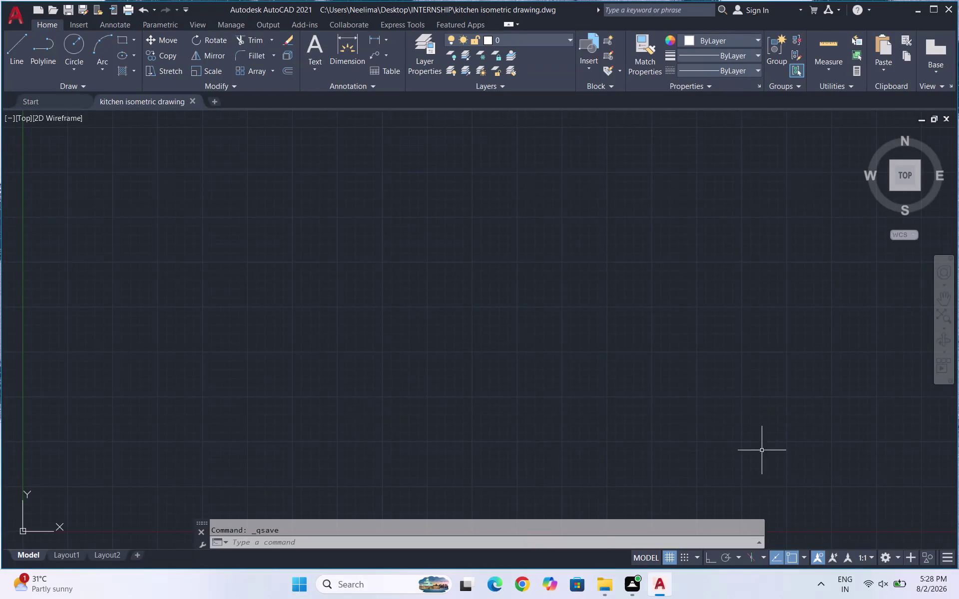
Enable isometric drafting on the top isoplane with Ortho on, starting from the origin.
click(749, 557)
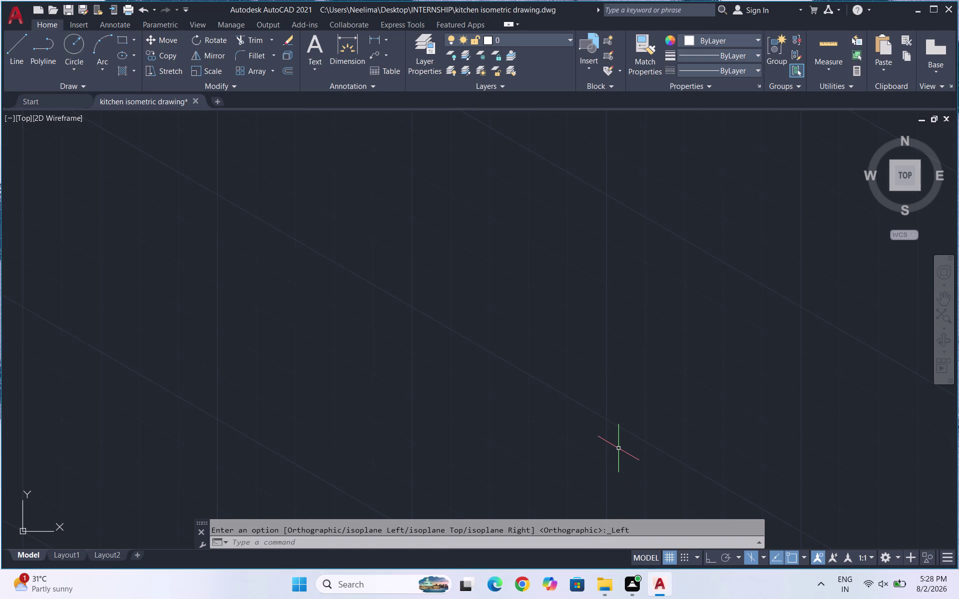
key(l)
key(Return)
click(453, 407)
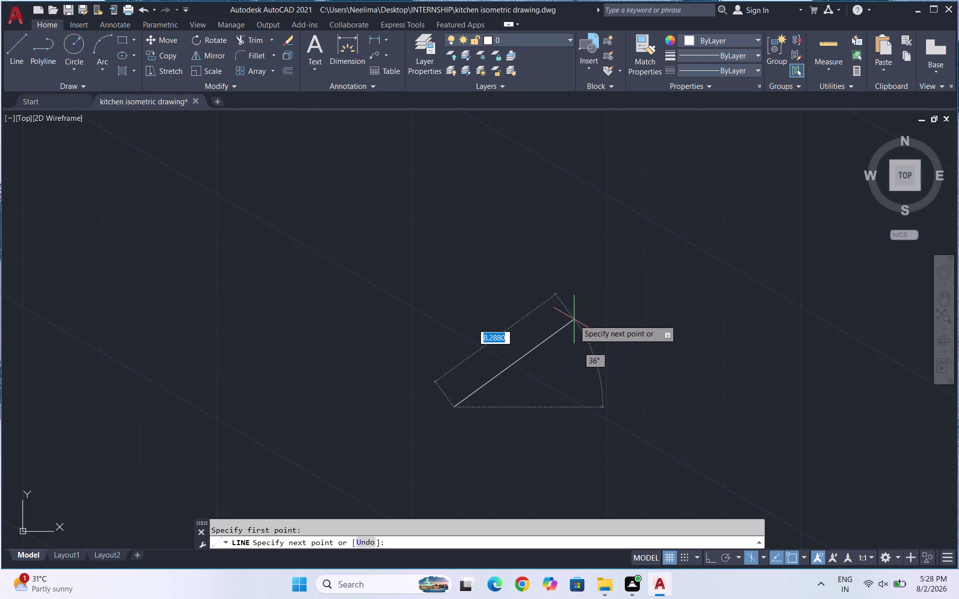
key(F5)
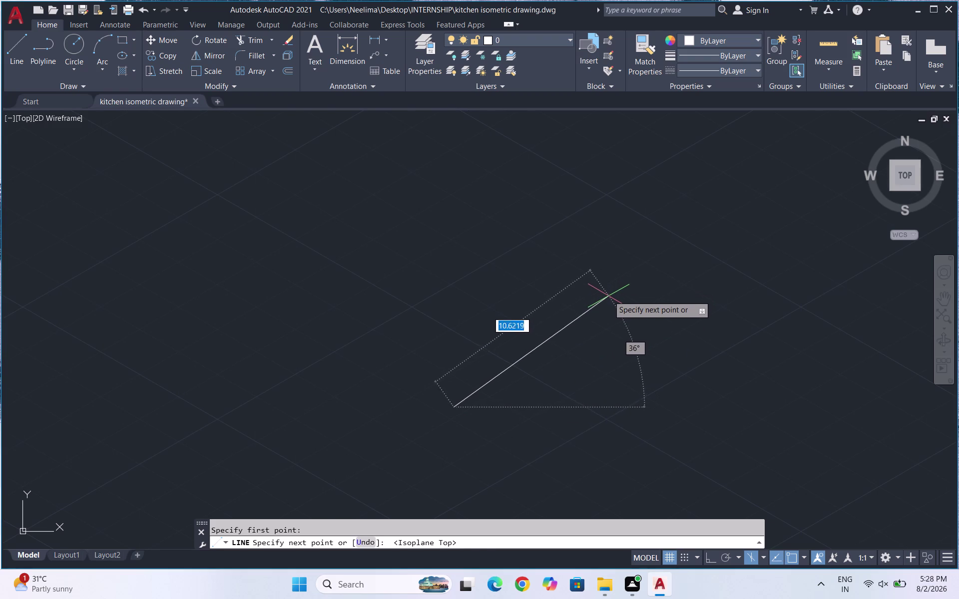
key(F8)
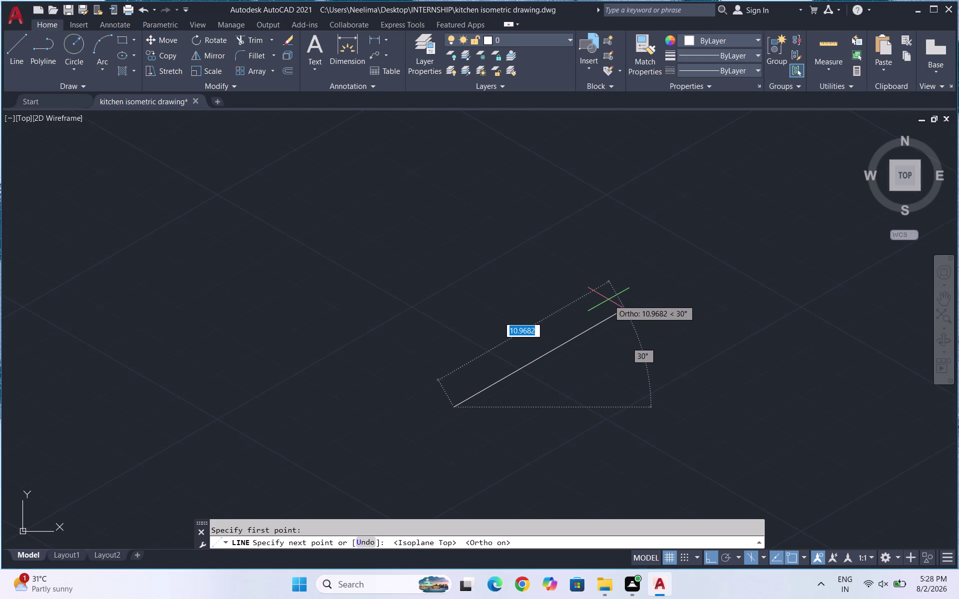
Draw a 600-unit line up-right at 30° from the origin and zoom out.
text(600)
key(Return)
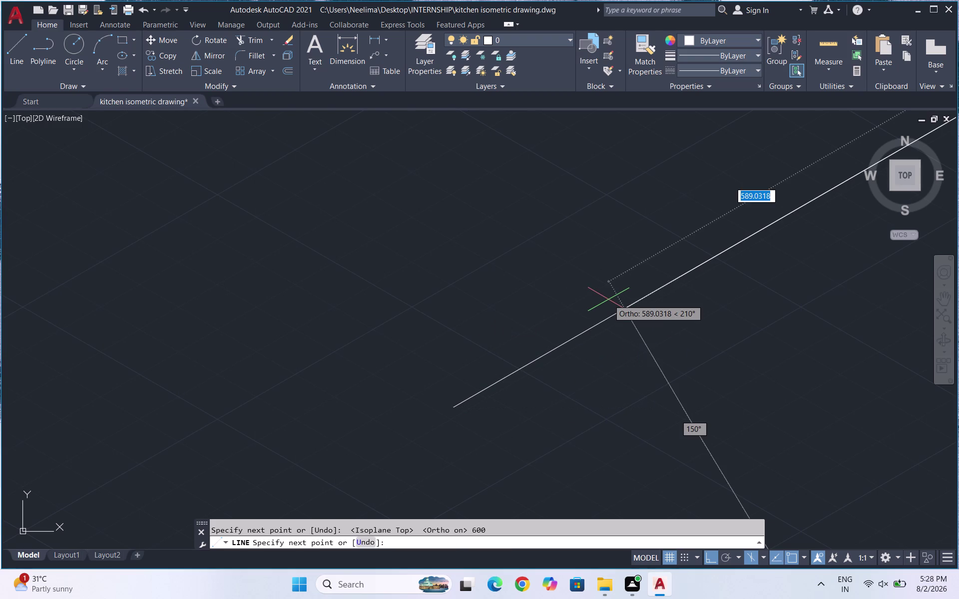
scroll(down, 3)
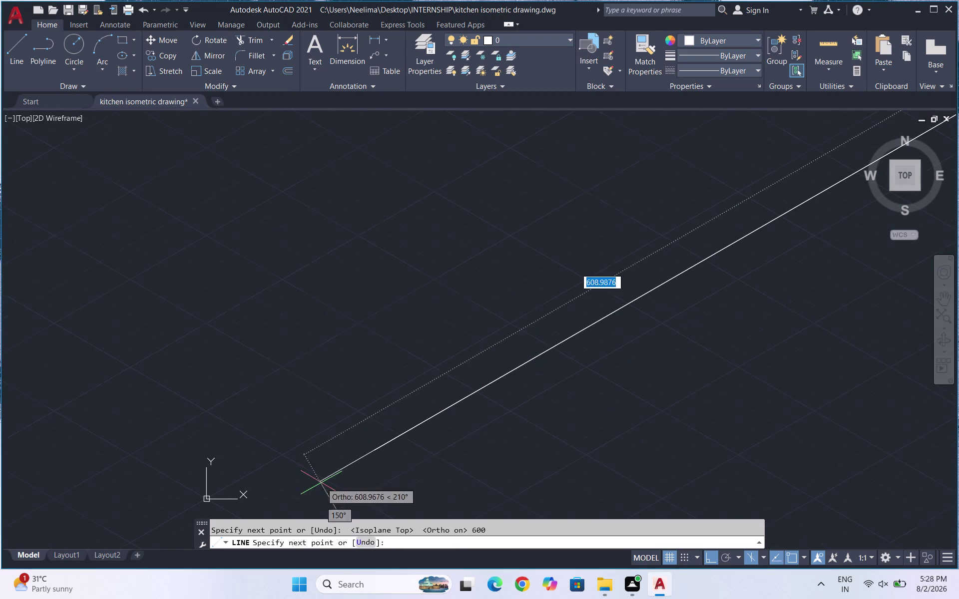
scroll(down, 3)
scroll(down, 3)
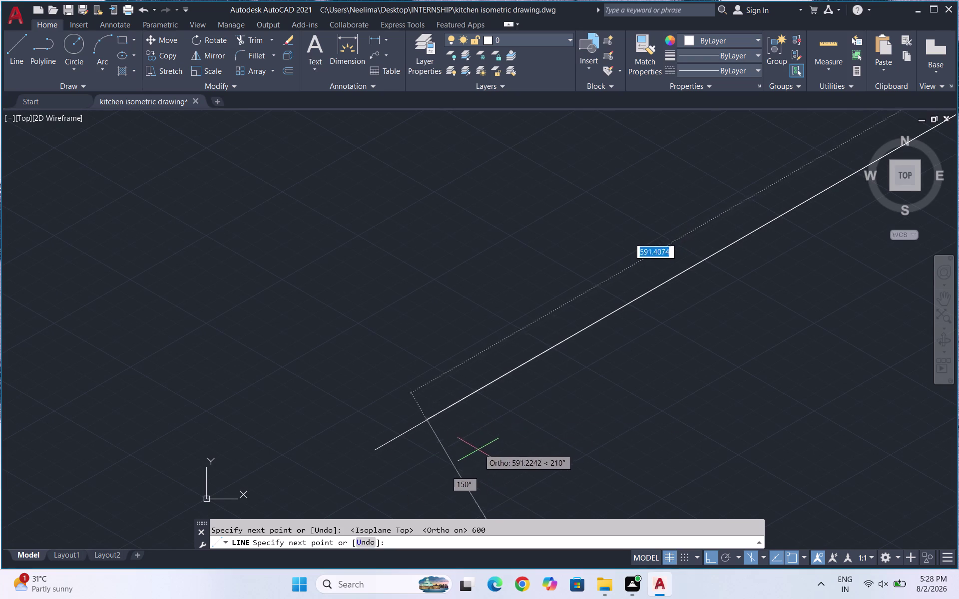
scroll(down, 3)
key(Escape)
scroll(down, 3)
scroll(down, 3)
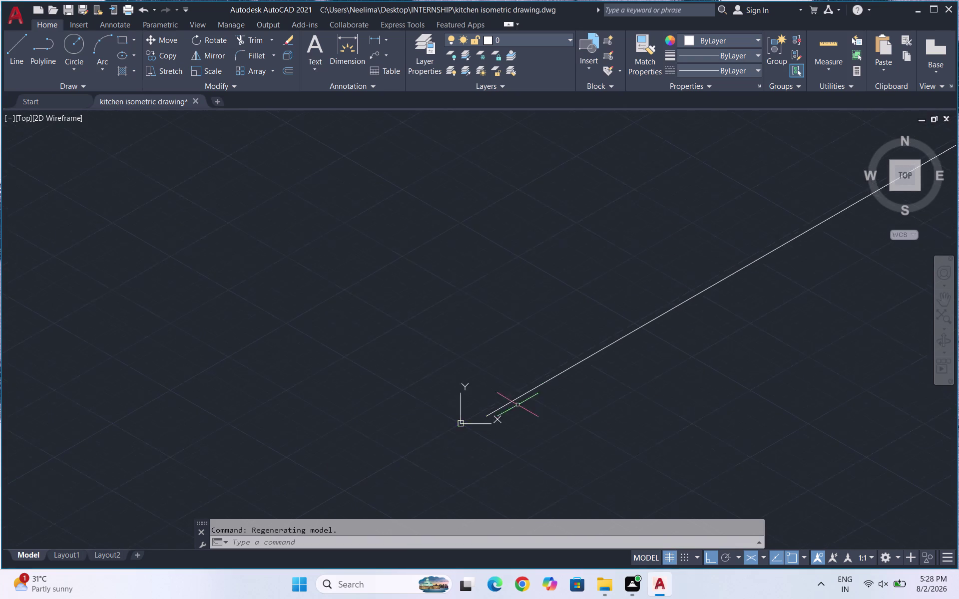
scroll(down, 3)
scroll(down, 3)
key(l)
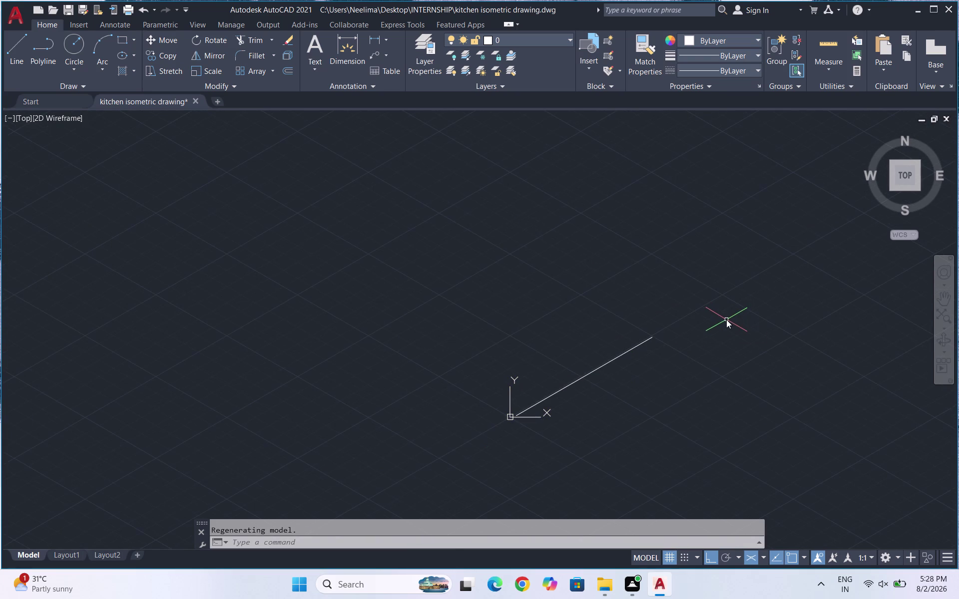
key(Return)
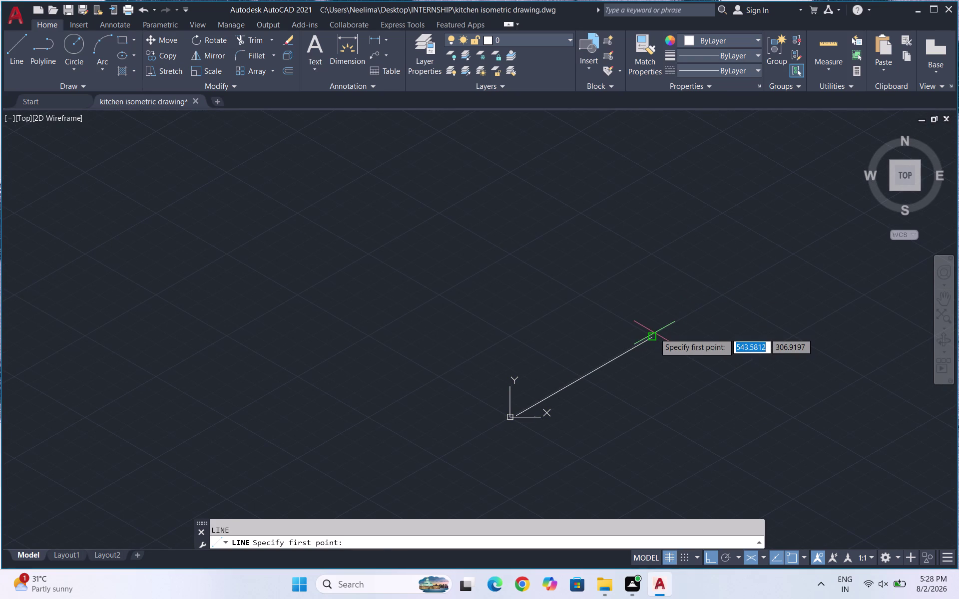
Extend the baseline from its end with successive 600-unit segments at 30°.
click(654, 335)
text(600)
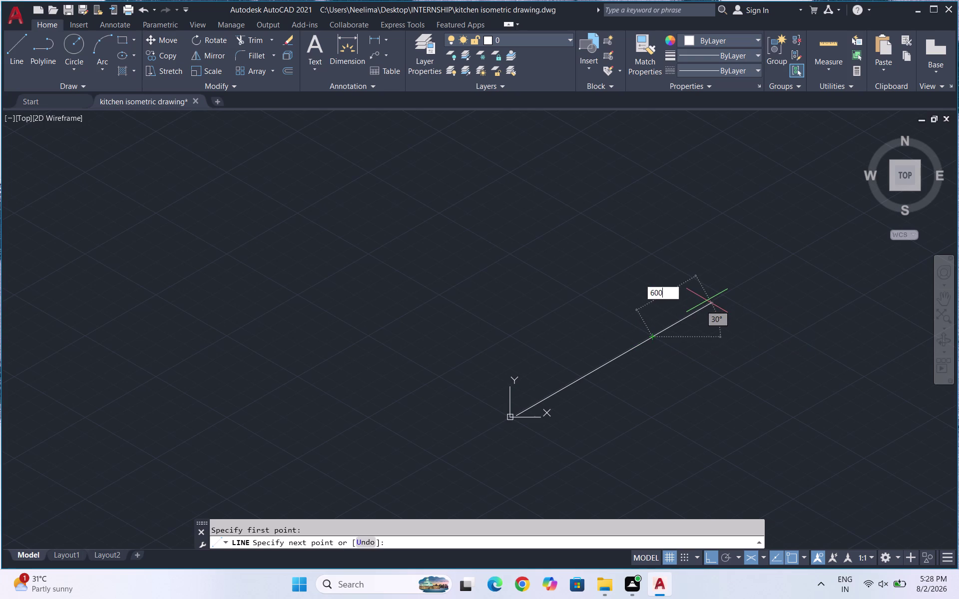
key(Return)
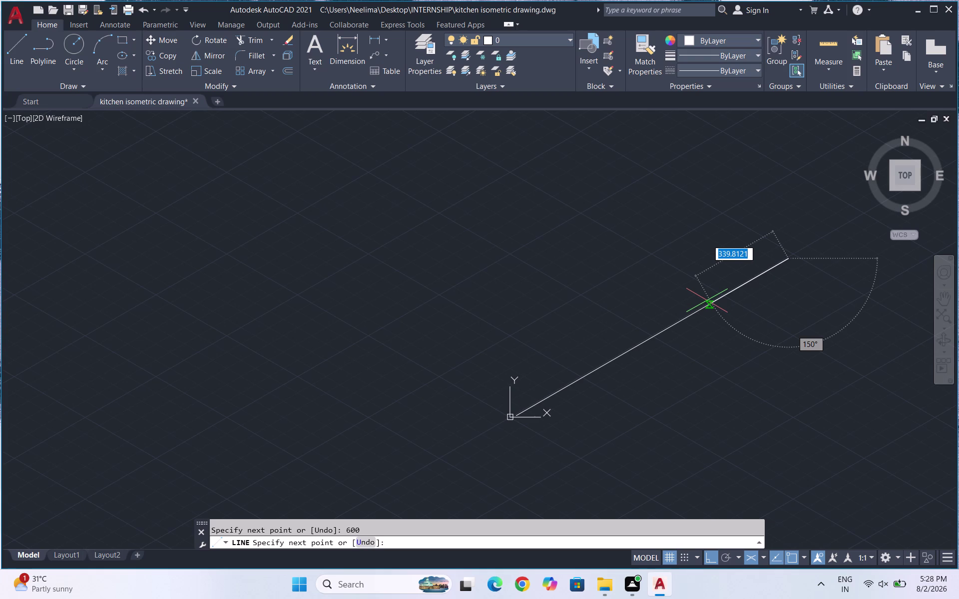
scroll(down, 3)
text(6)
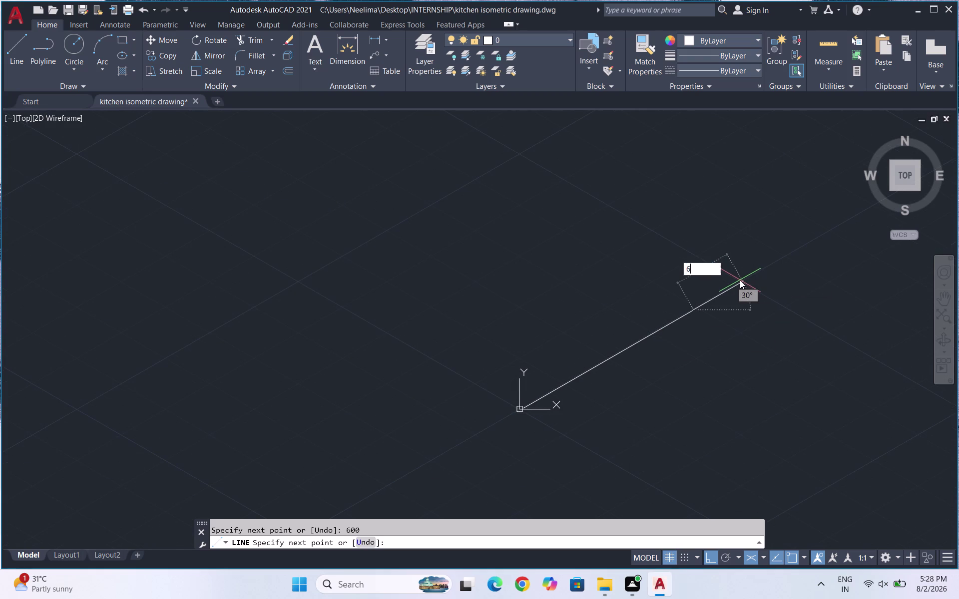
text(00)
key(Return)
scroll(down, 3)
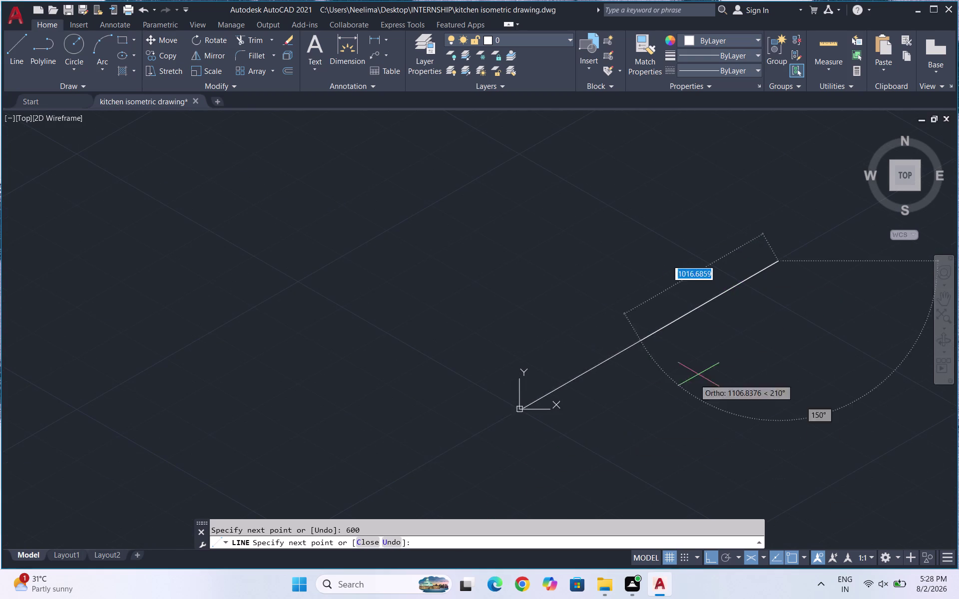
scroll(down, 3)
text(6)
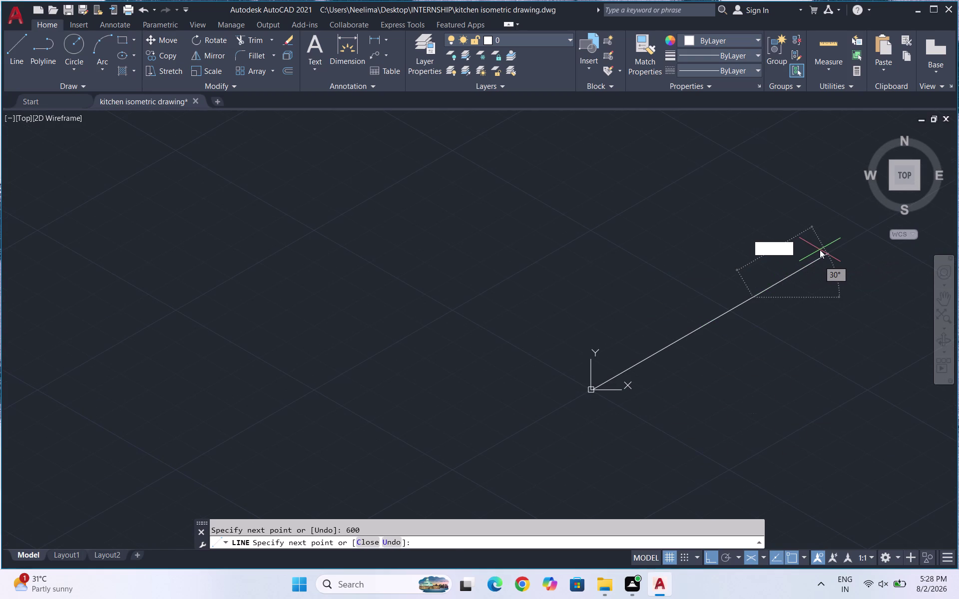
text(00)
key(Return)
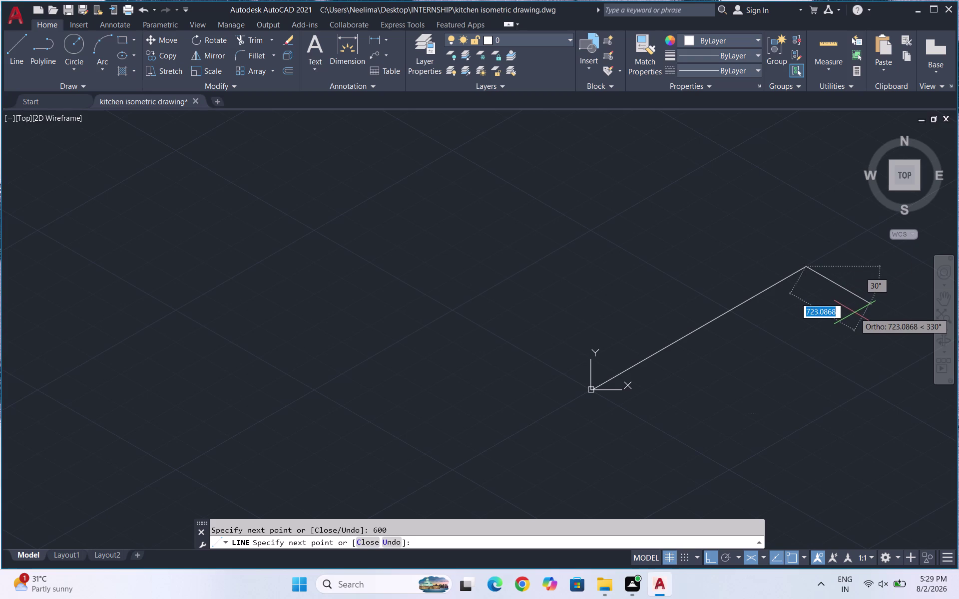
text(600)
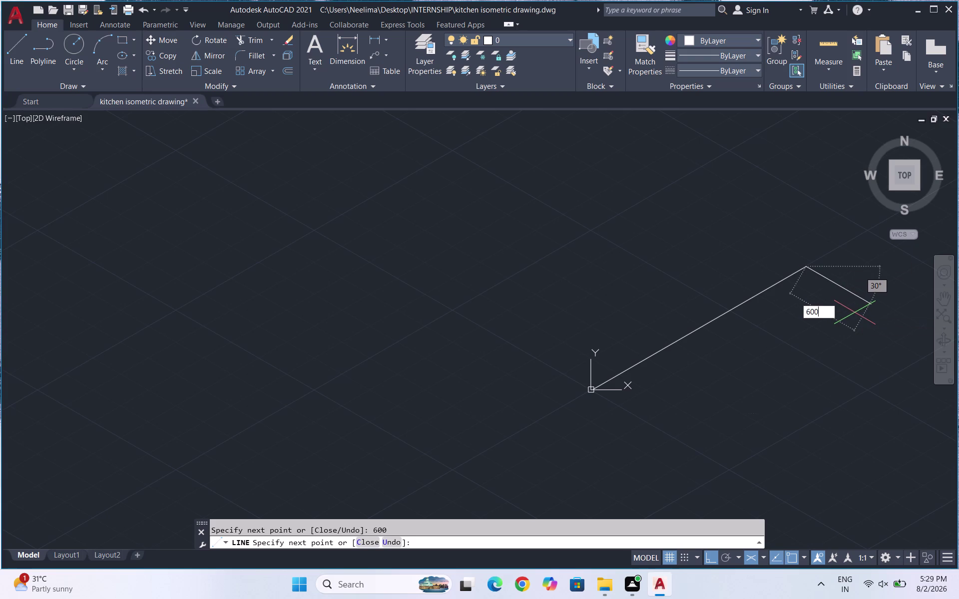
key(Escape)
key(Escape)
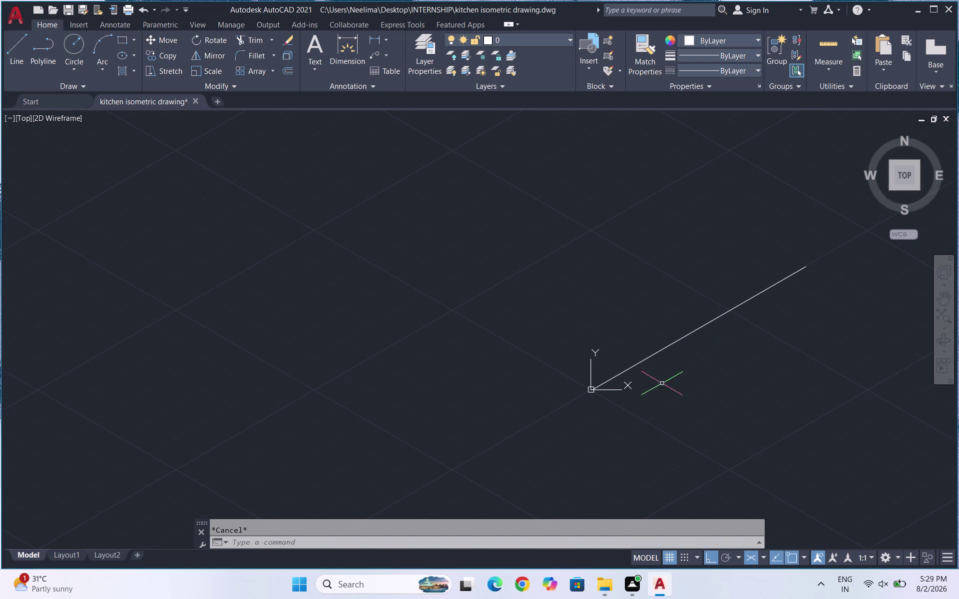
Select the baseline segments to check them, then clear the selection.
click(636, 366)
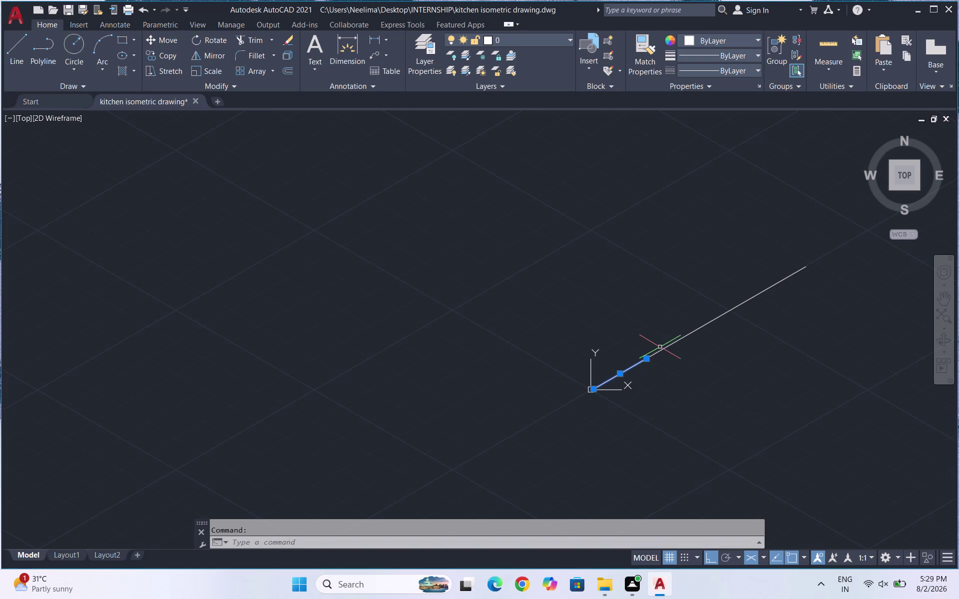
click(667, 347)
click(731, 312)
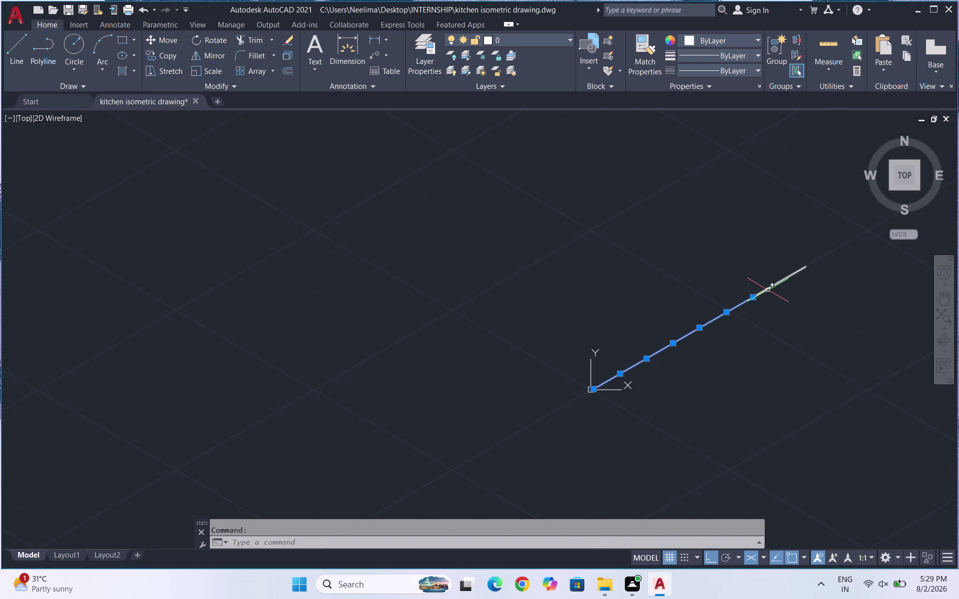
click(769, 288)
key(Escape)
Add one more 600-unit segment from the baseline's far end and adjust the zoom.
key(l)
key(Return)
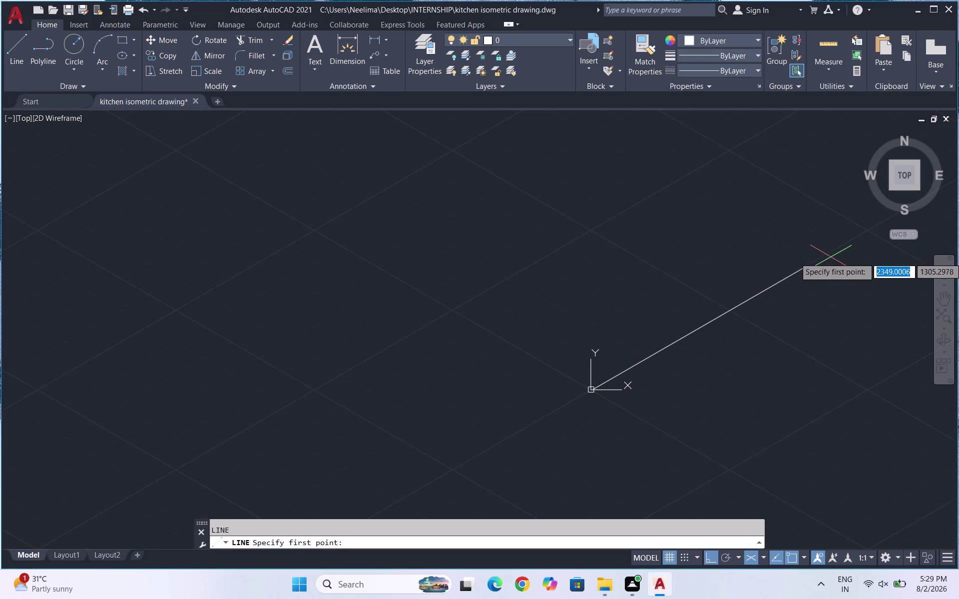
click(807, 267)
text(6)
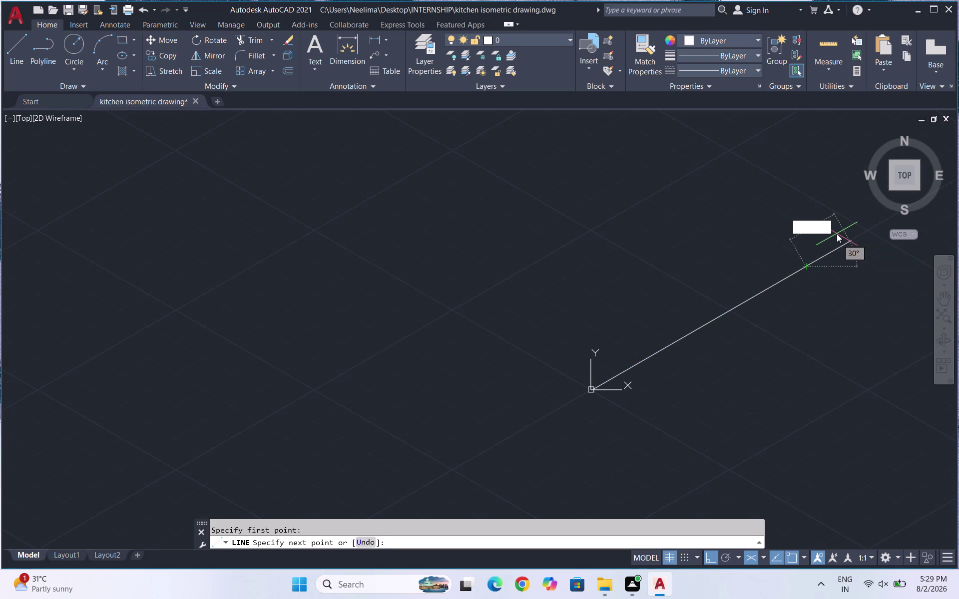
text(00)
key(Return)
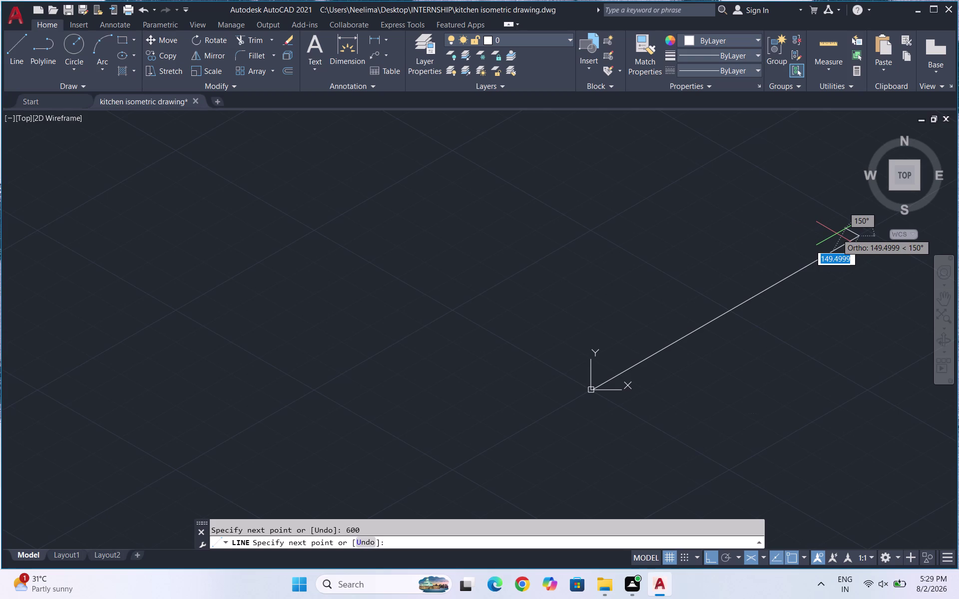
scroll(down, 3)
scroll(down, 3)
scroll(down, 3)
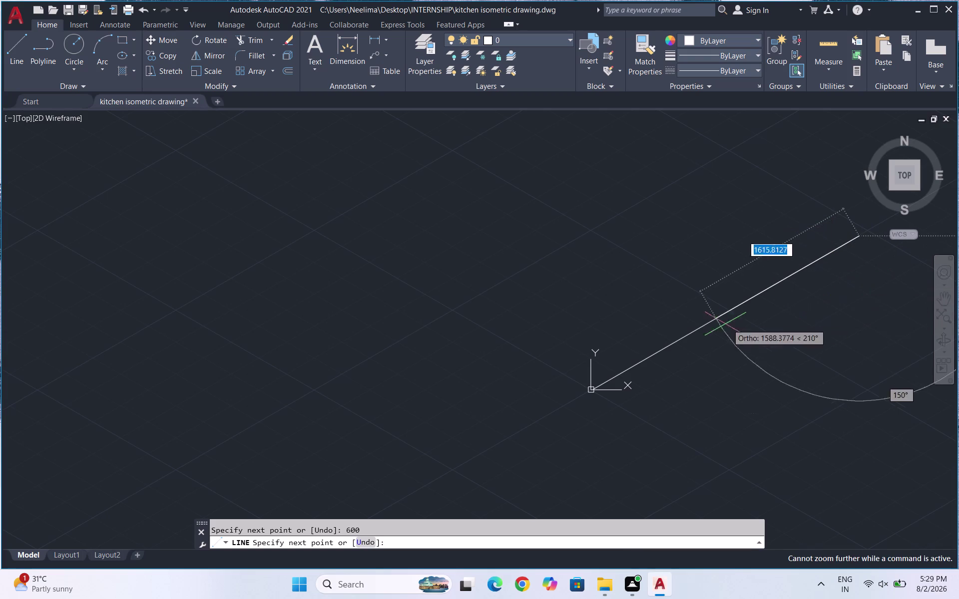
scroll(down, 3)
key(Escape)
scroll(down, 3)
scroll(up, 3)
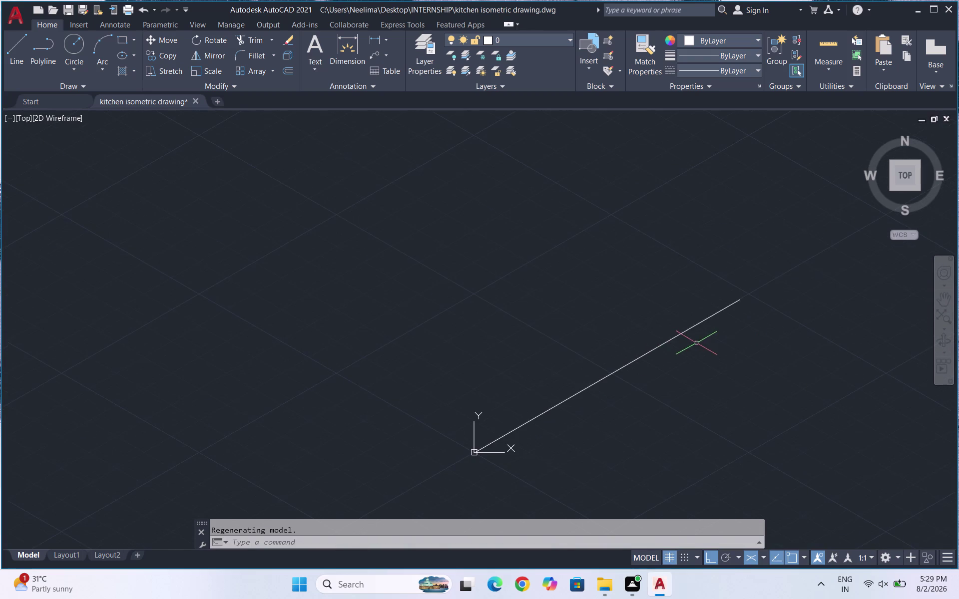
scroll(up, 3)
scroll(down, 3)
key(l)
key(Return)
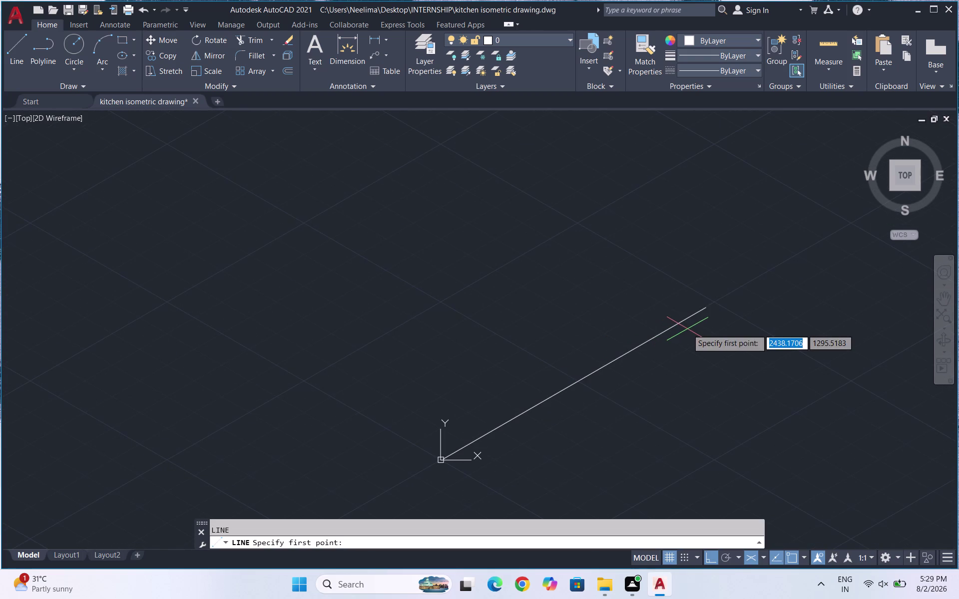
From the top corner, draw a 600-unit edge at 330° then a 700-unit edge.
click(705, 310)
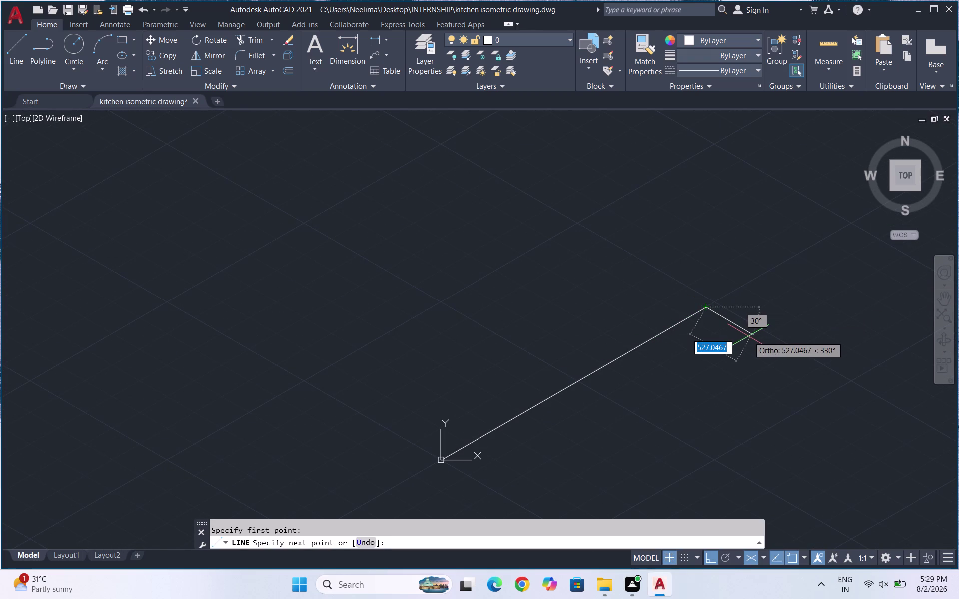
text(600)
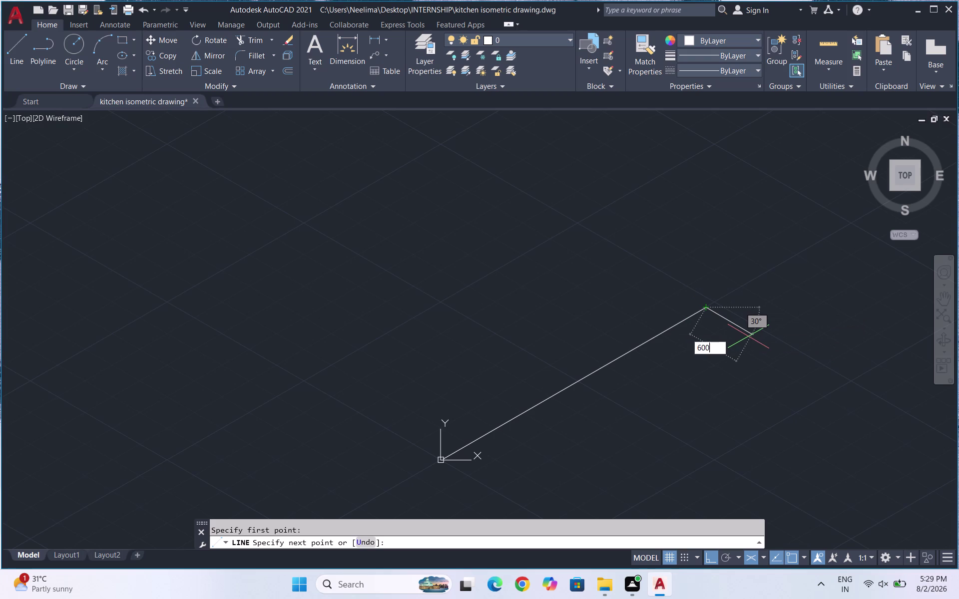
key(Return)
text(7)
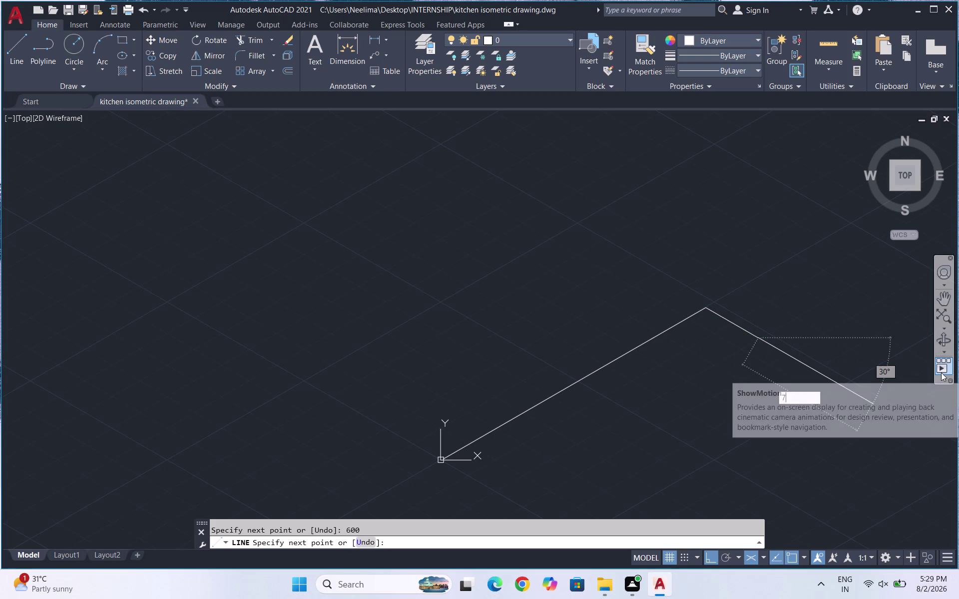
text(00)
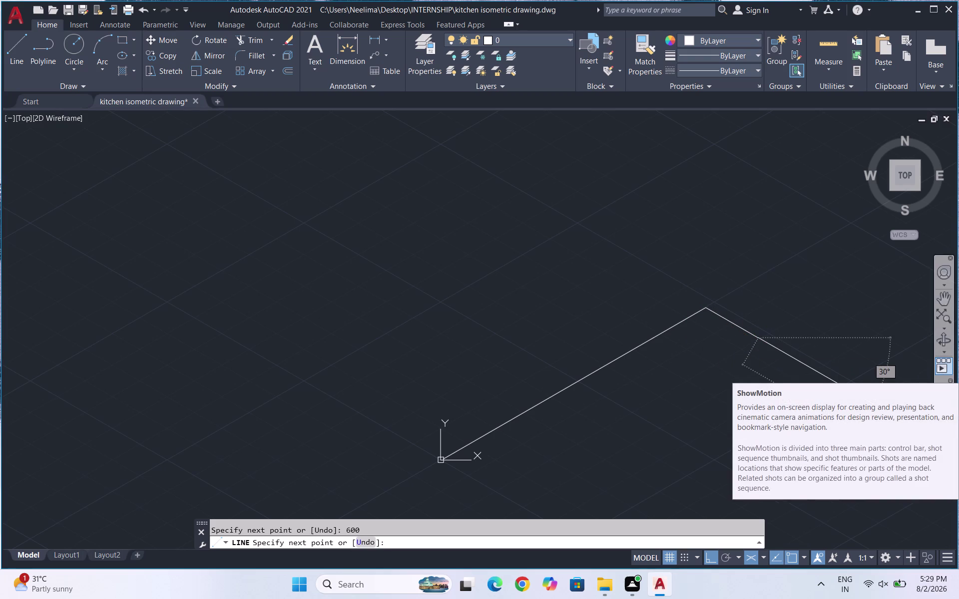
key(Return)
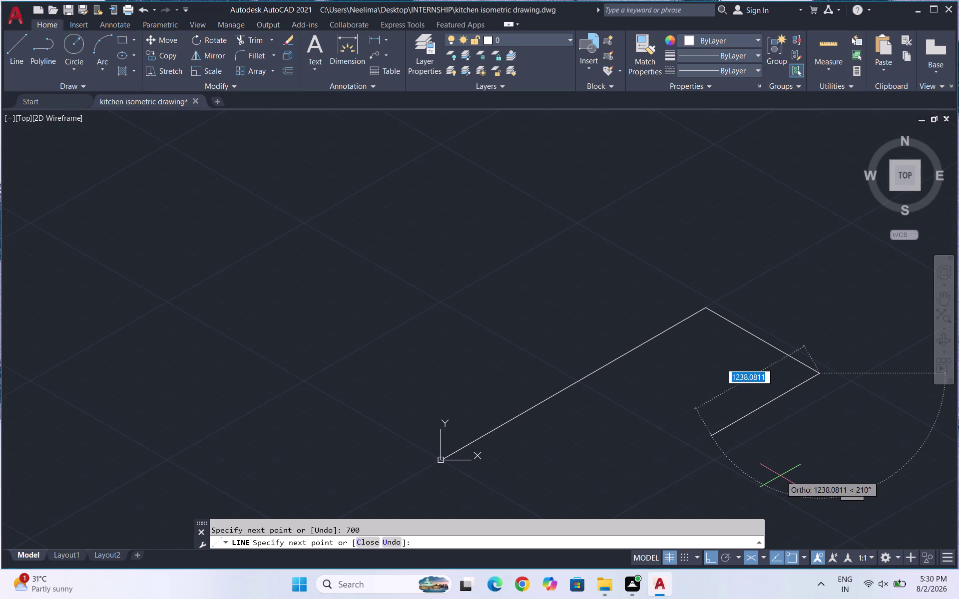
Replace the stray 42 entry with 380 to draw the short right edge along 150°.
text(42)
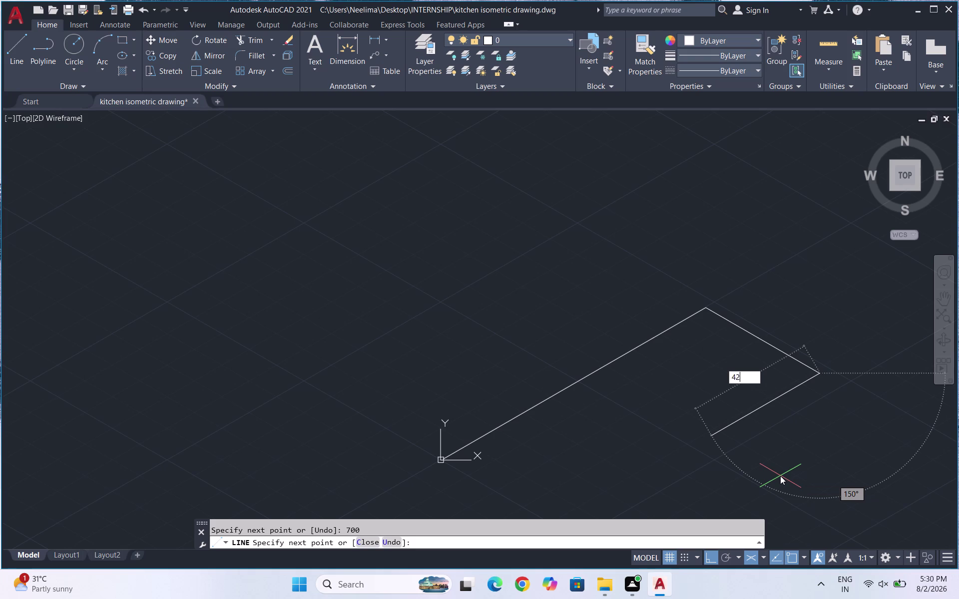
key(BackSpace)
key(BackSpace)
text(380)
key(Return)
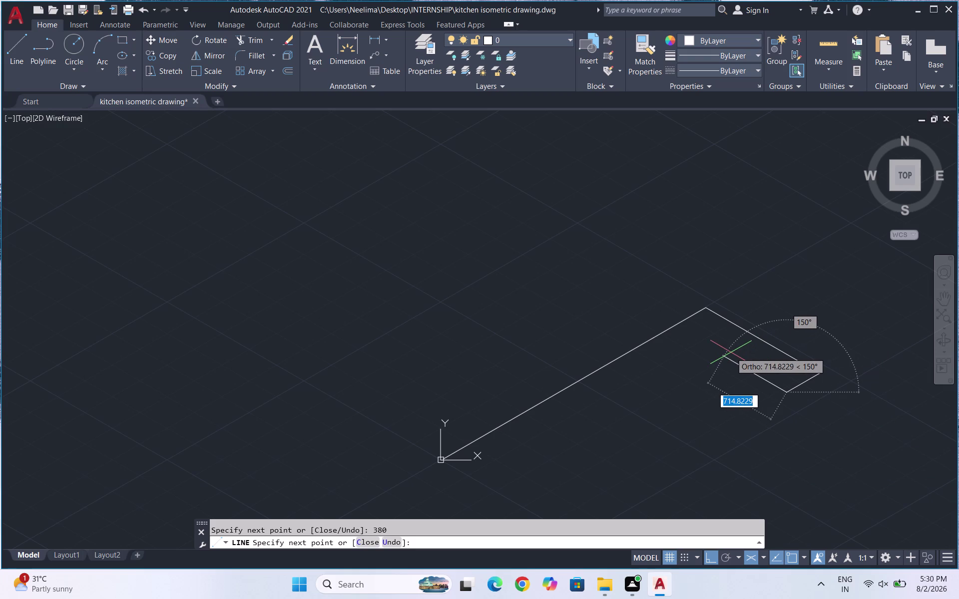
Retry a 700-unit length entry, then end the line command.
text(700)
key(Escape)
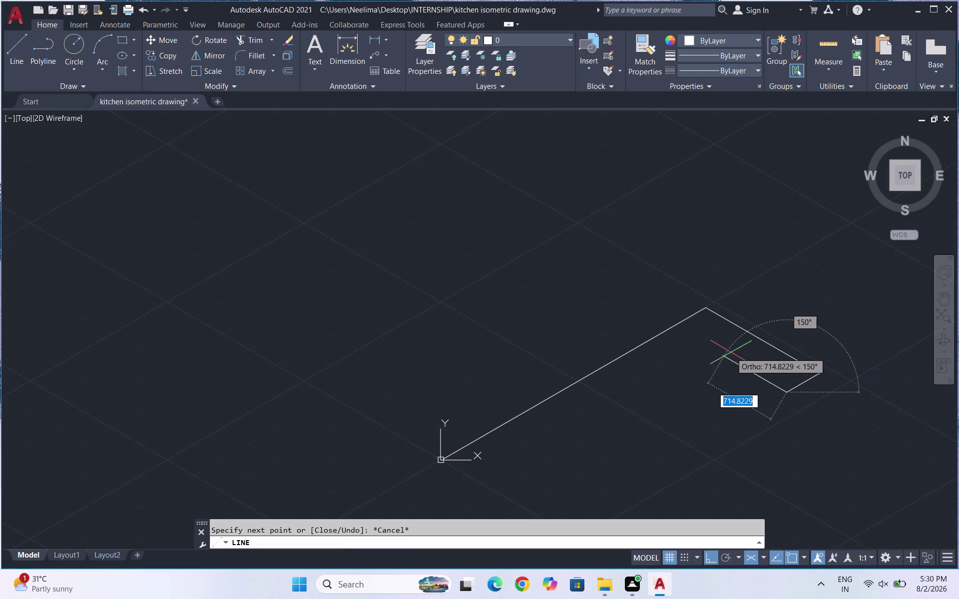
text(7)
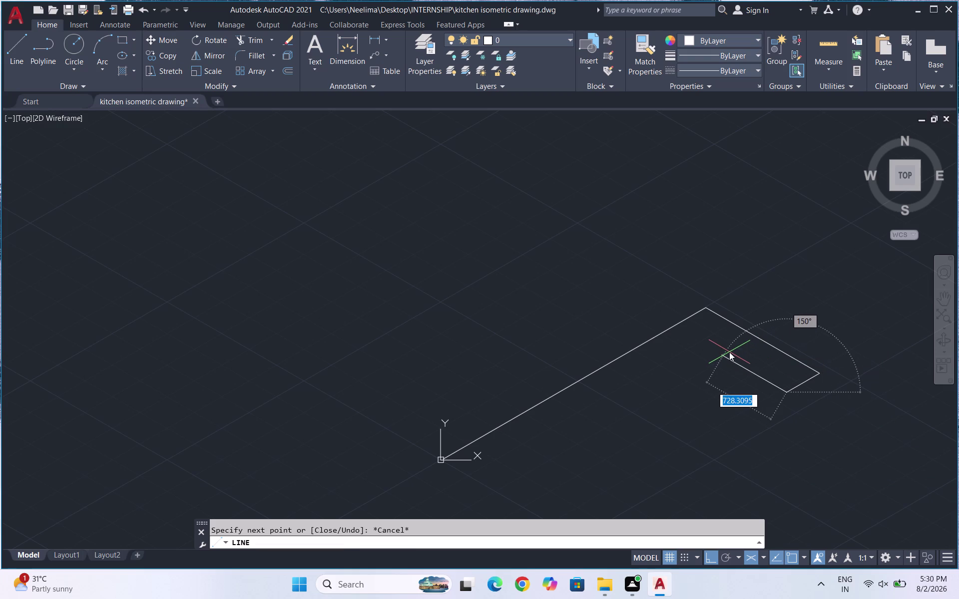
text(00)
key(Return)
key(Return)
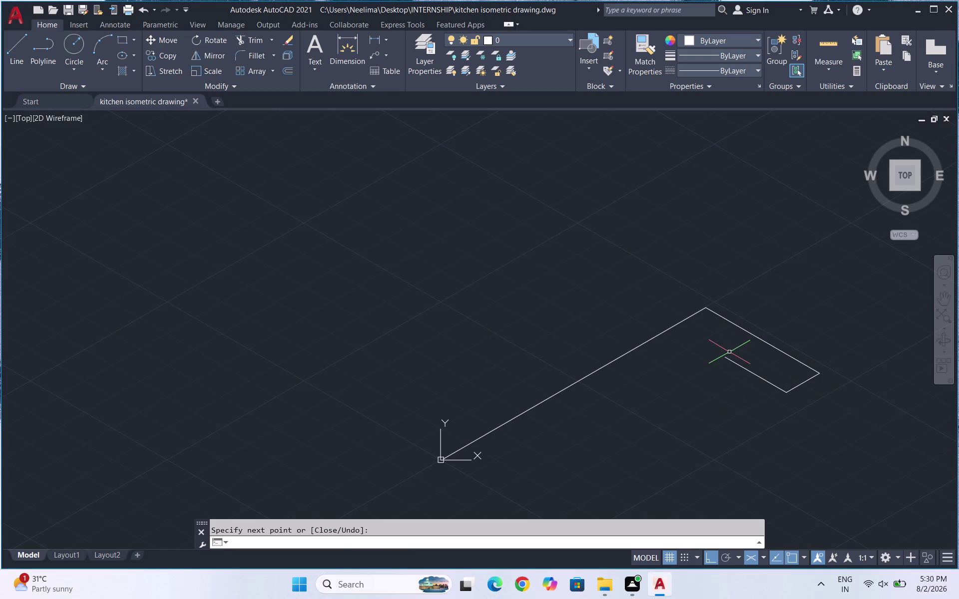
key(l)
key(Return)
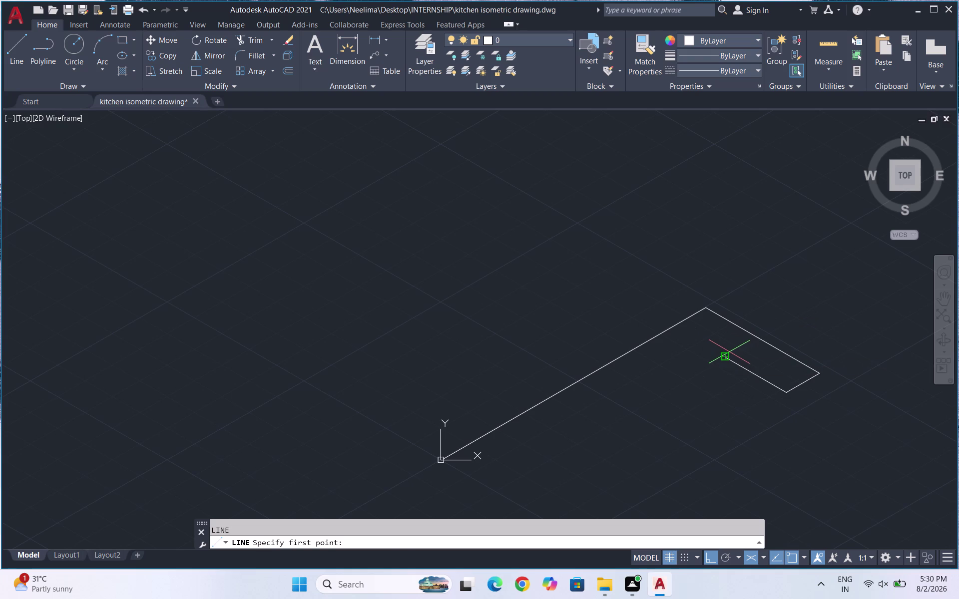
Draw a 720-unit vertical edge down from the right corner and a 380-unit bottom edge.
key(F5)
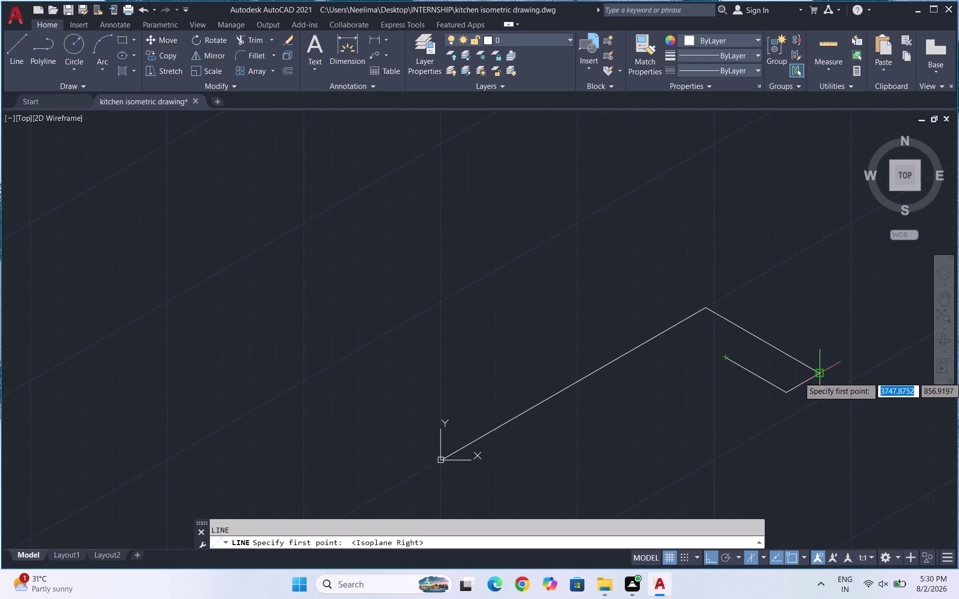
click(817, 377)
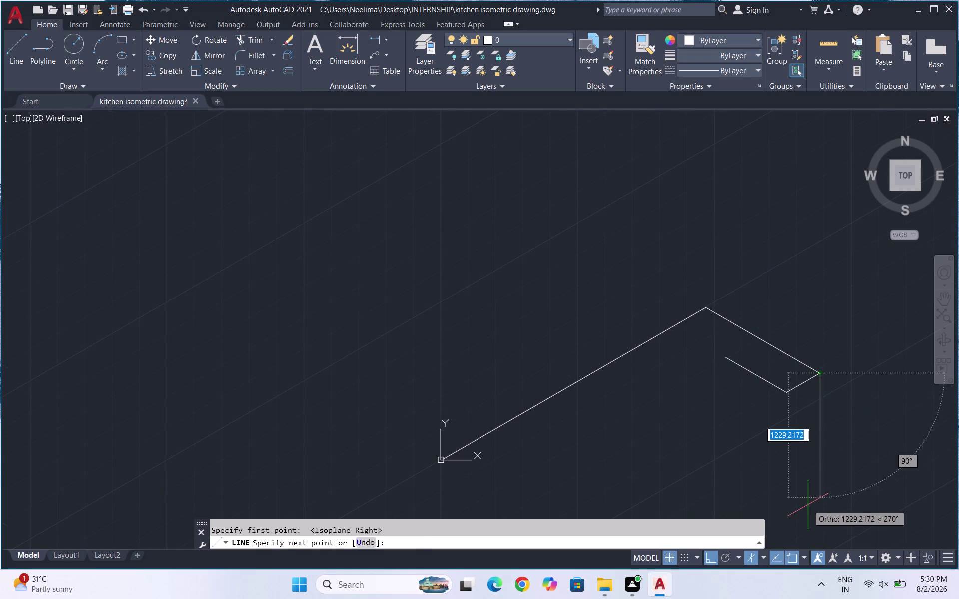
text(720)
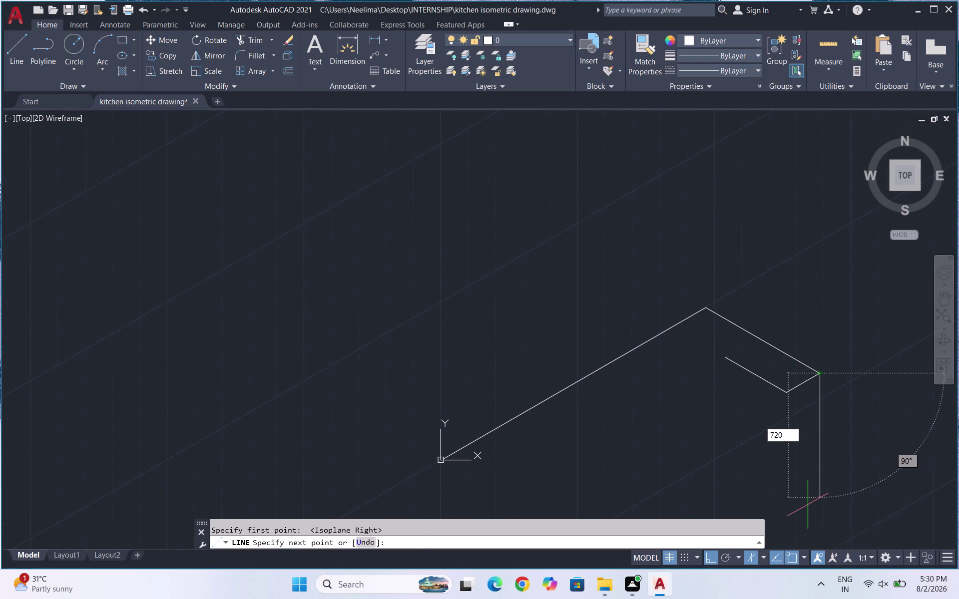
key(Return)
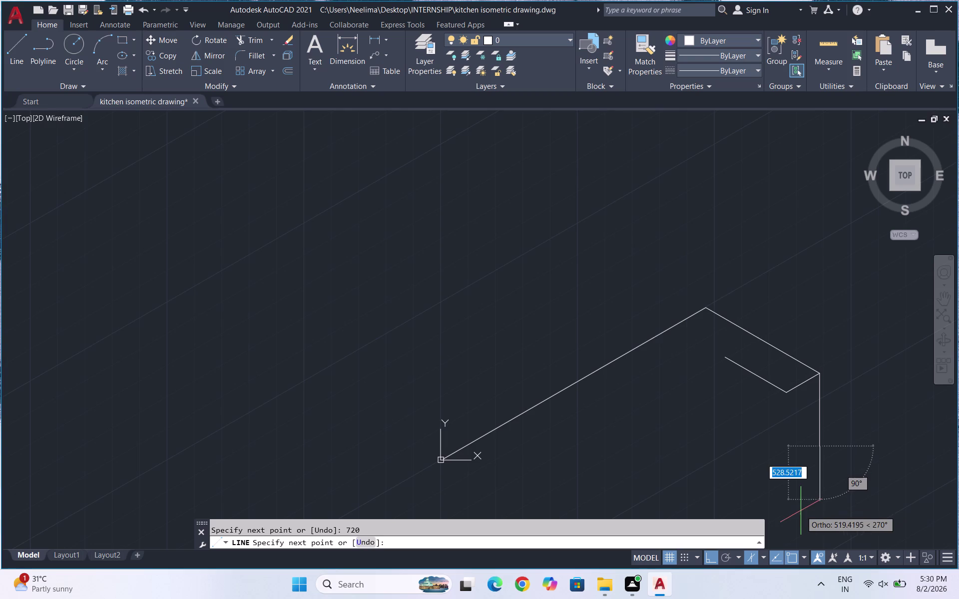
key(F5)
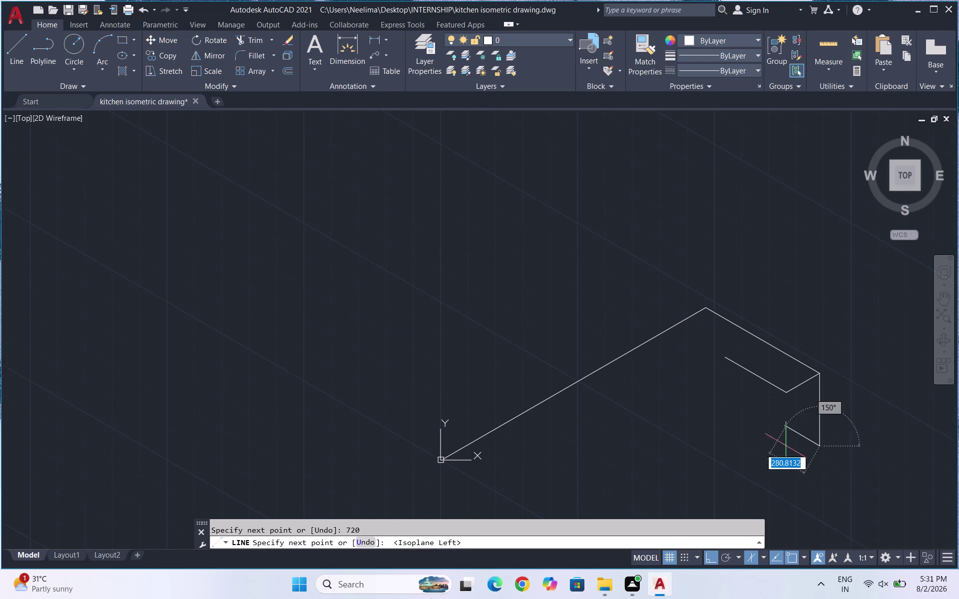
key(F5)
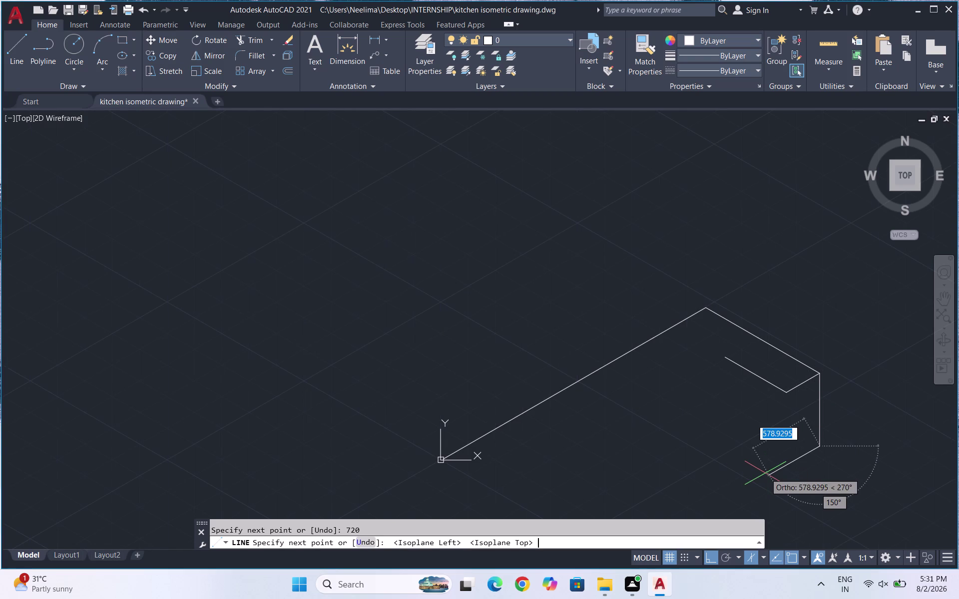
text(380)
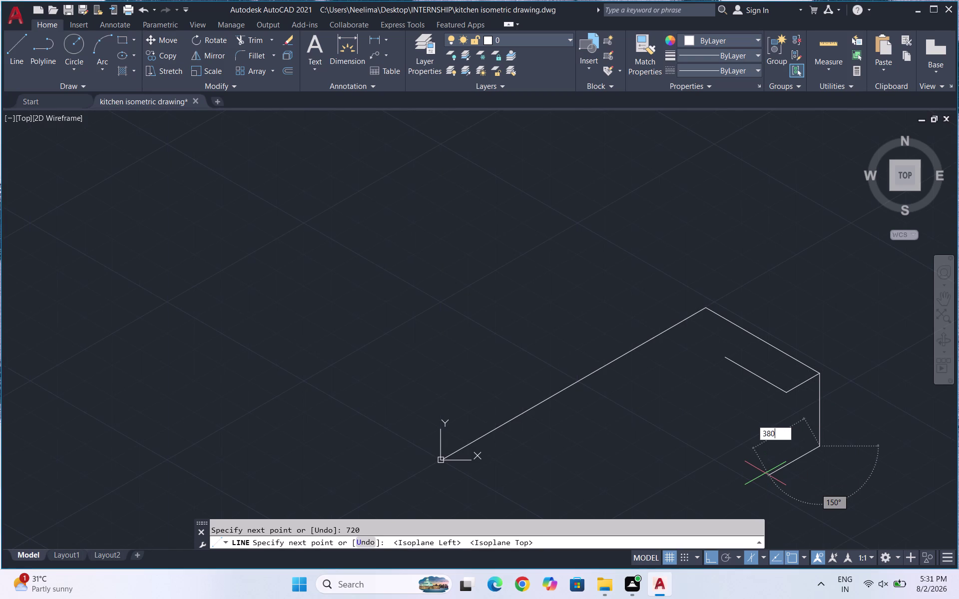
key(Return)
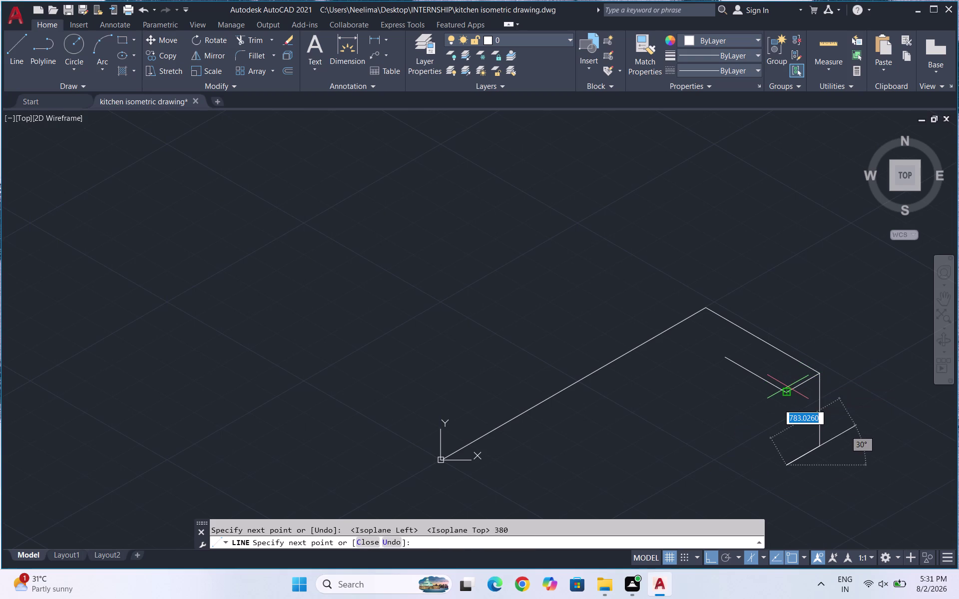
Close the right end panel with a 720-unit edge rising back to the counter top.
key(F5)
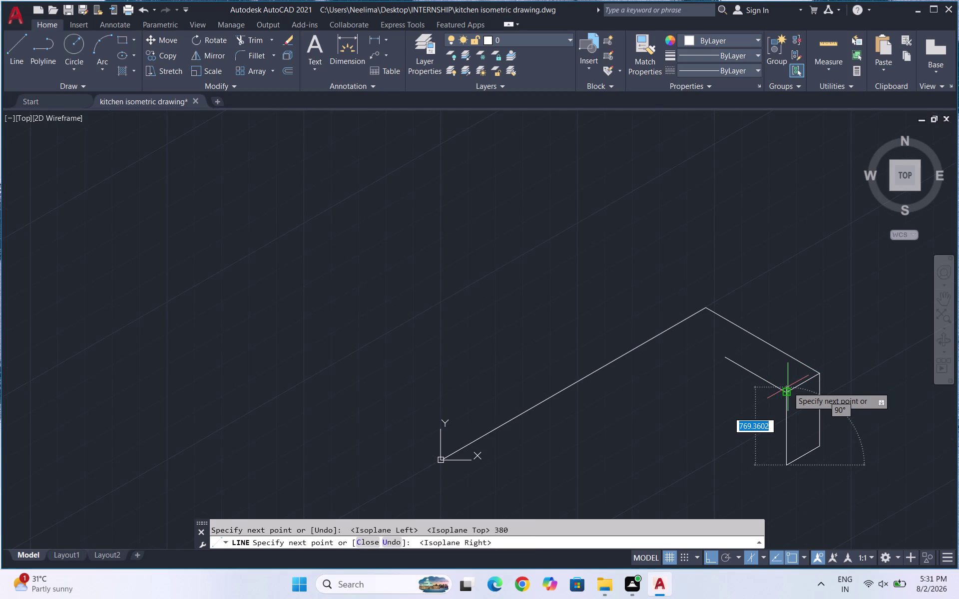
key(7)
text(20)
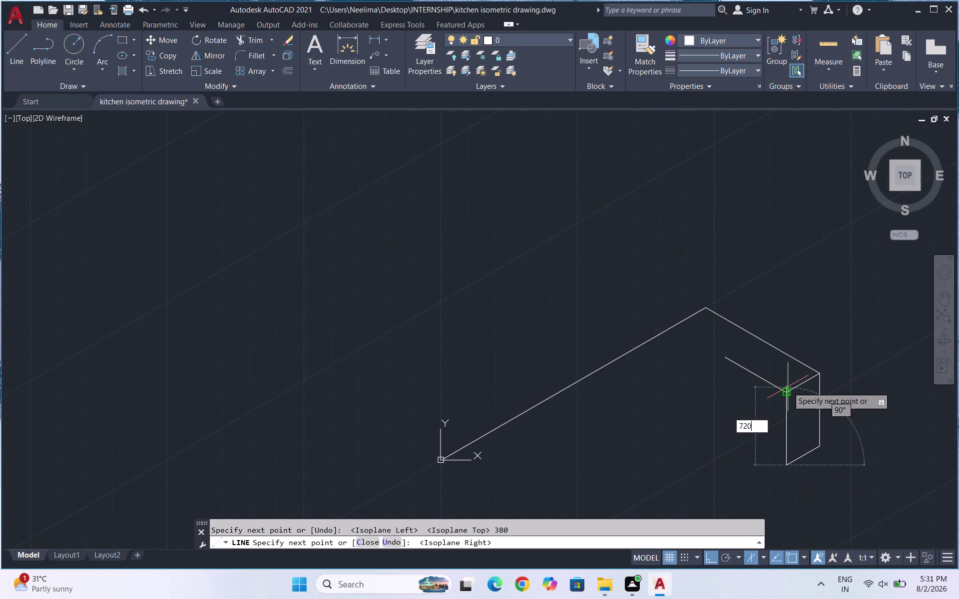
key(Return)
key(Return)
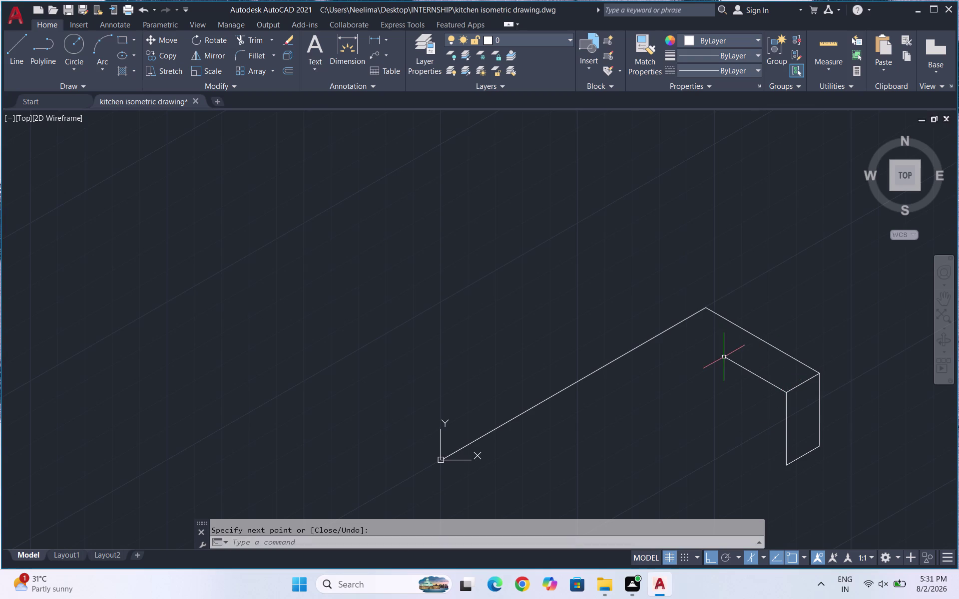
key(l)
key(Return)
Cancel the pending line and zoom in on the counter's left end.
scroll(up, 3)
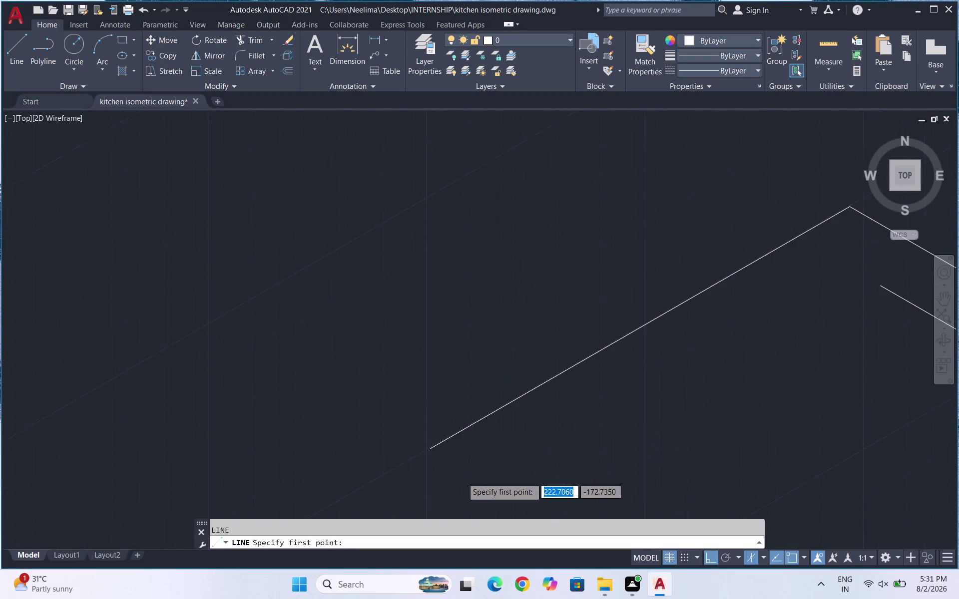
key(grave)
key(Escape)
click(368, 406)
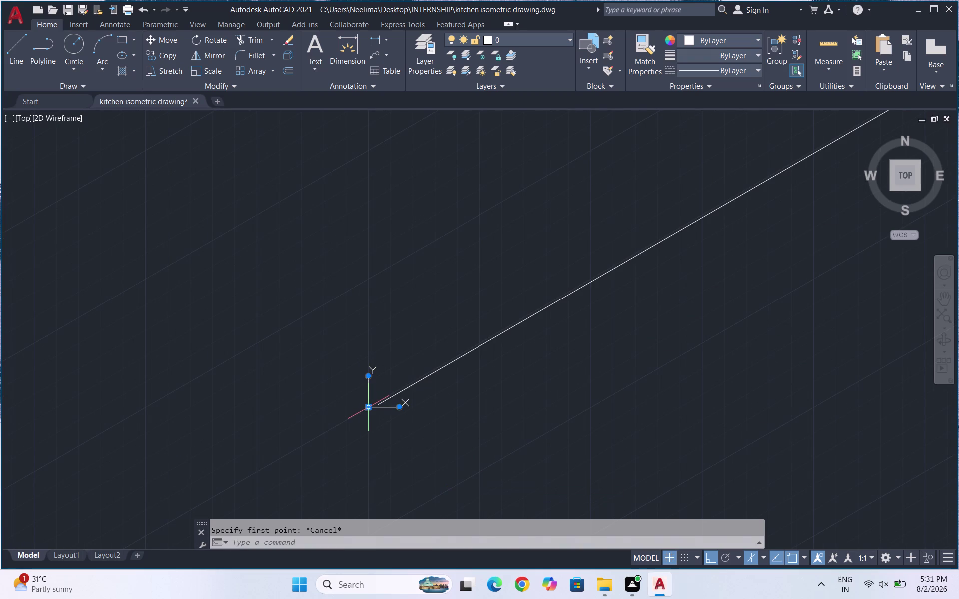
drag(370, 406, 232, 493)
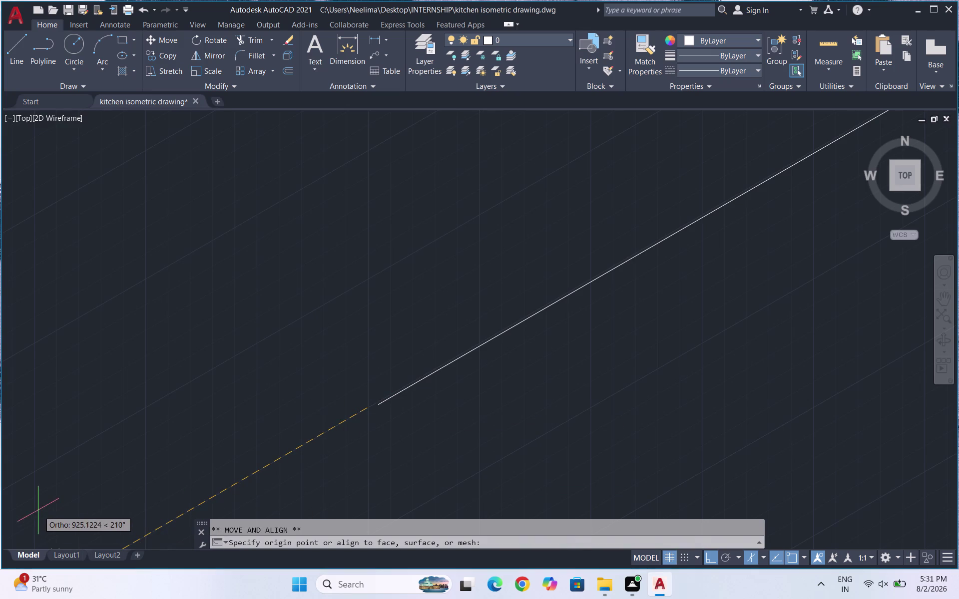
click(96, 455)
scroll(down, 3)
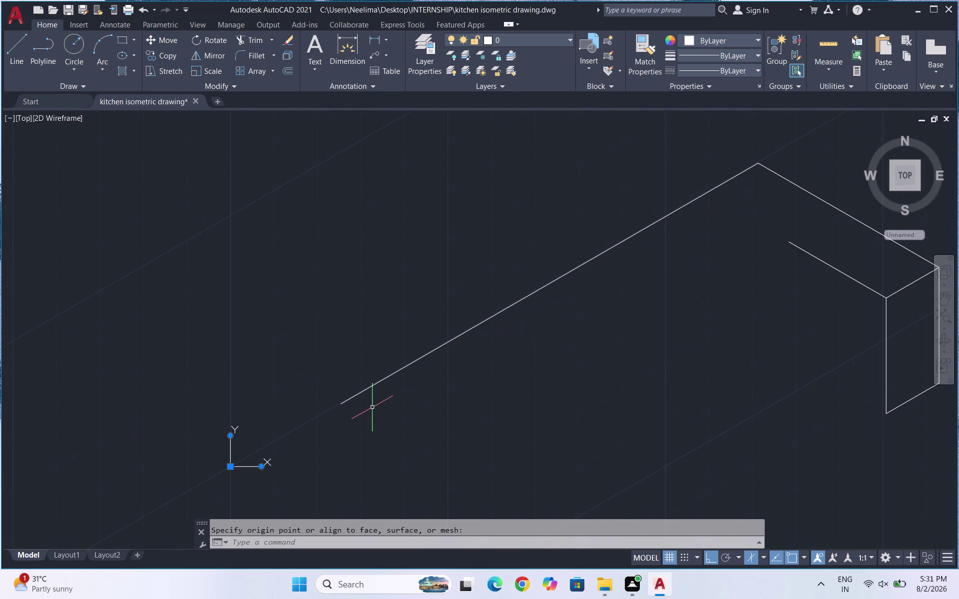
On the left isoplane, draw the first two 320-unit edges from the counter's left end.
key(l)
key(Return)
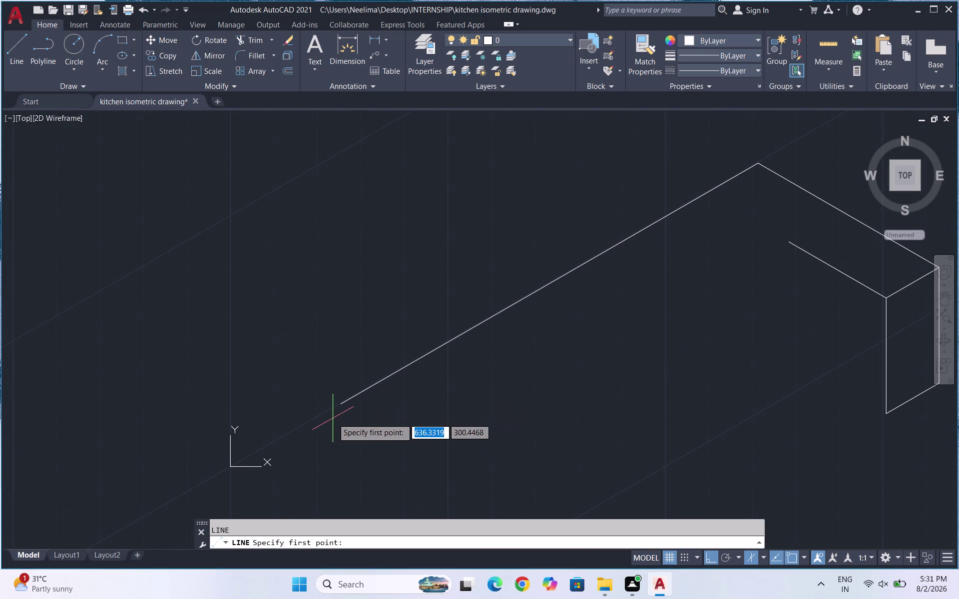
key(F5)
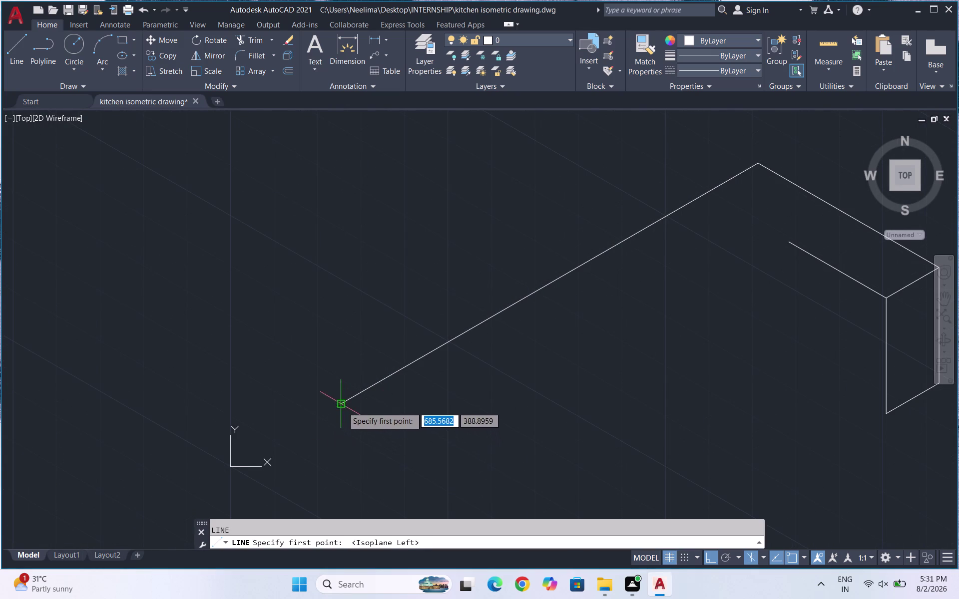
click(342, 407)
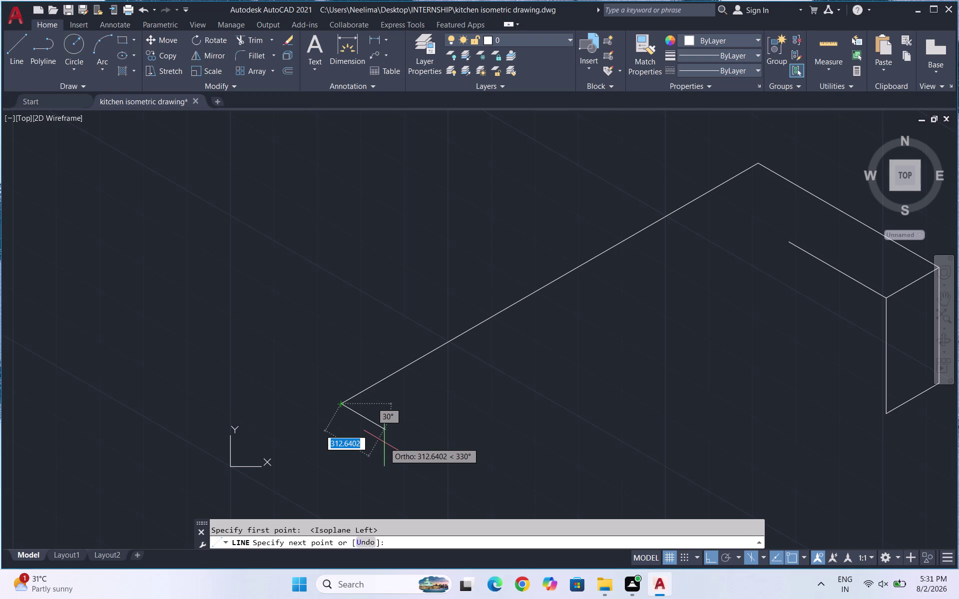
text(320)
key(Return)
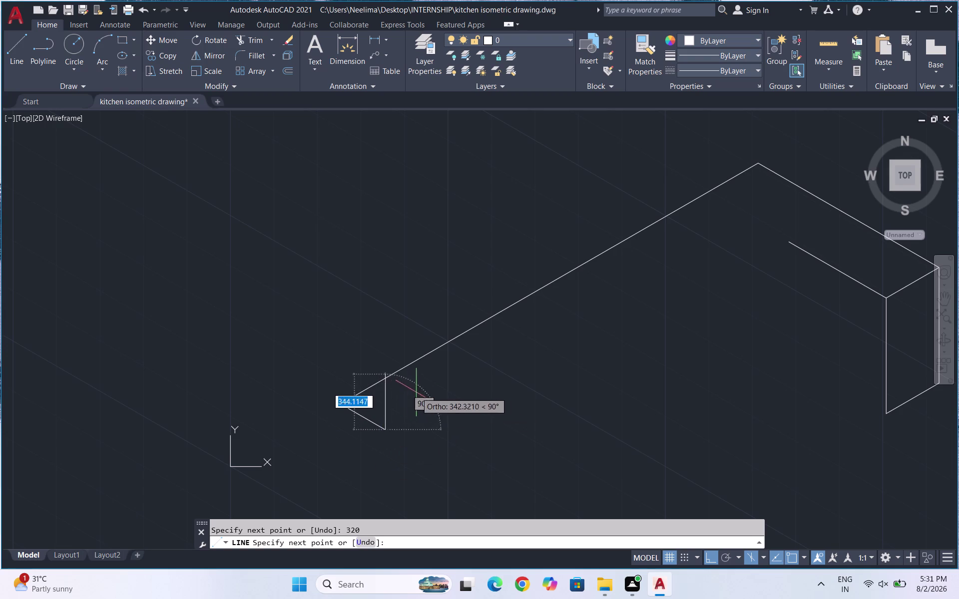
text(3)
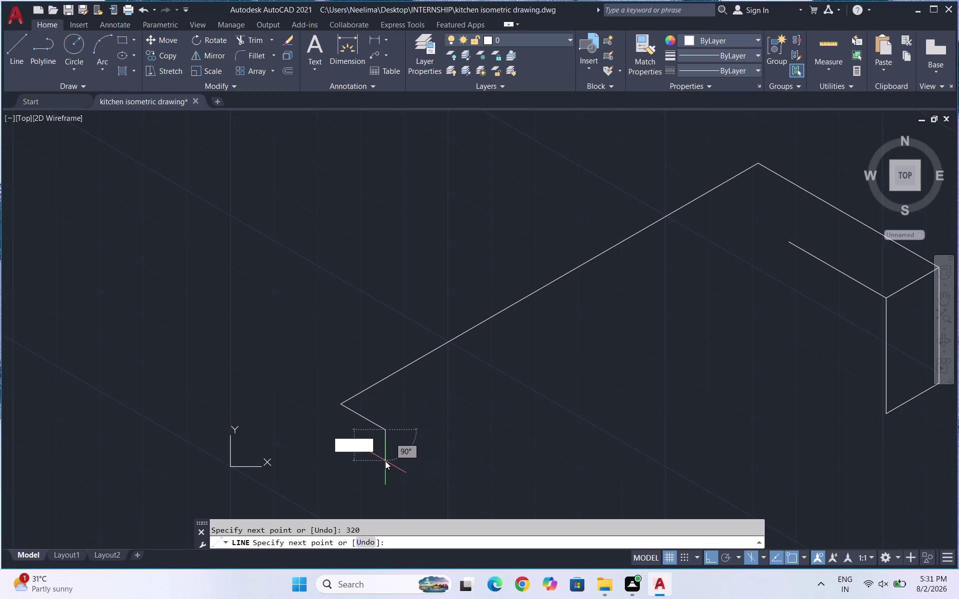
text(20)
key(backslash)
key(Return)
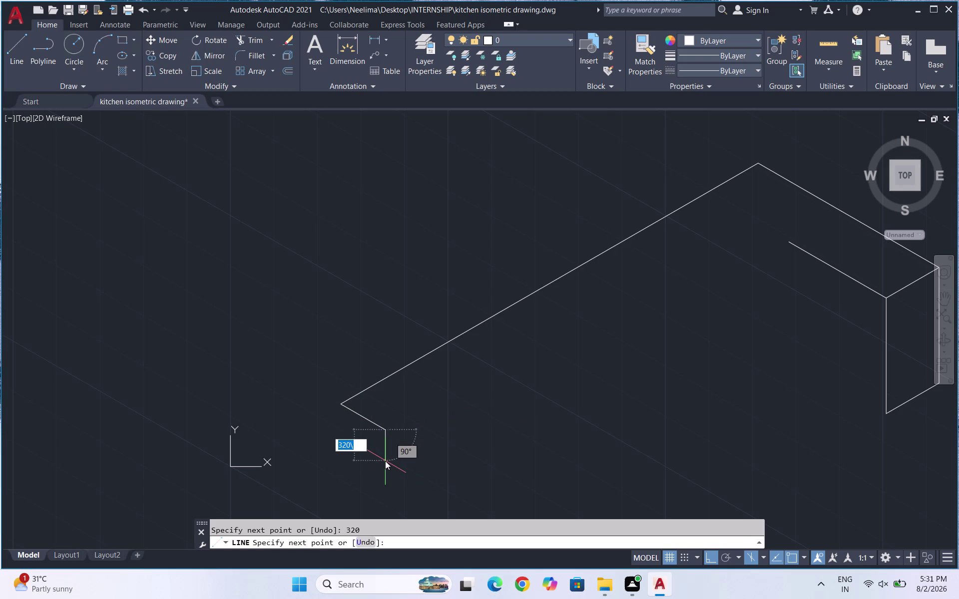
Draw the remaining 320-unit edges to close the left end panel.
text(320)
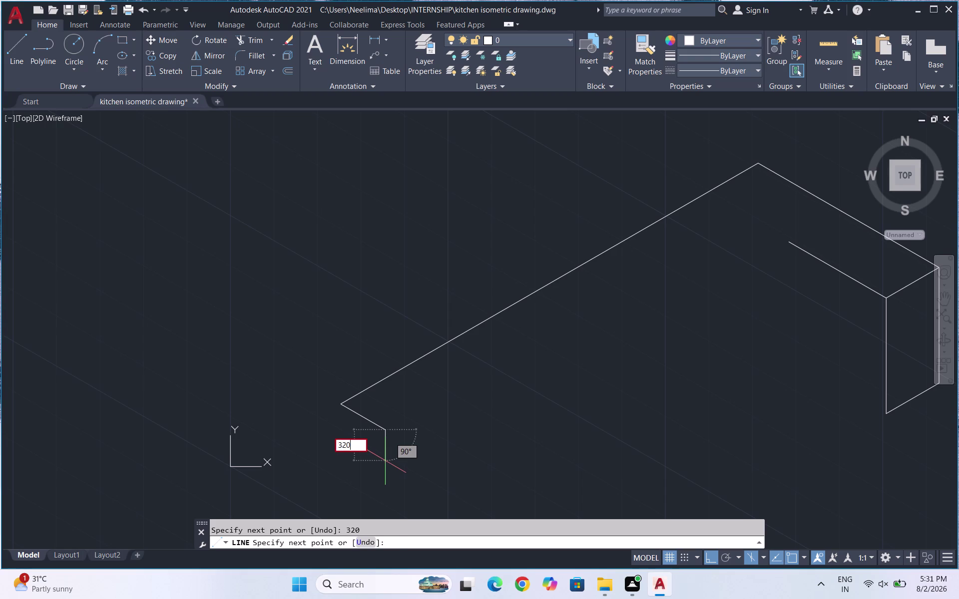
key(Return)
text(3)
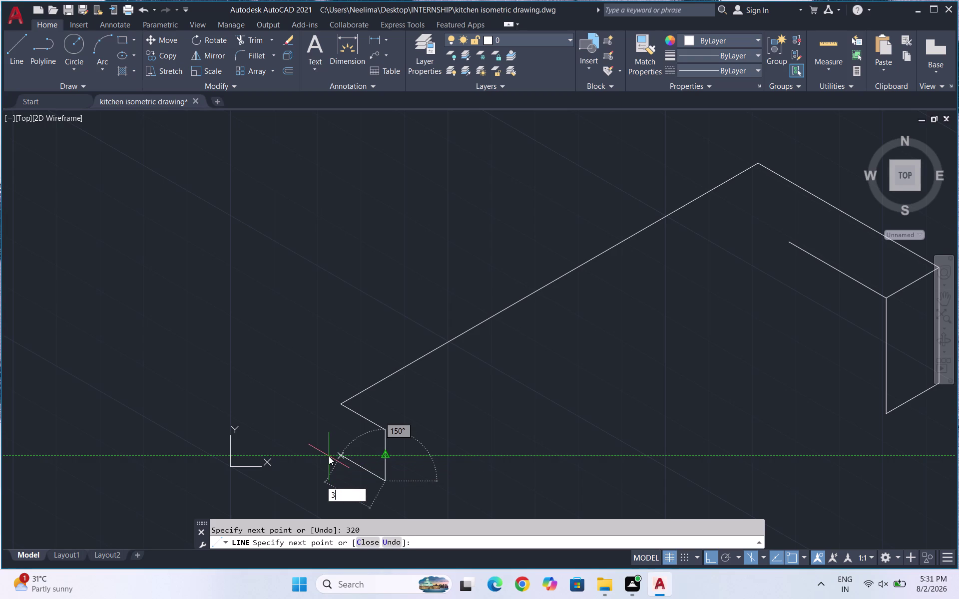
text(20)
key(Return)
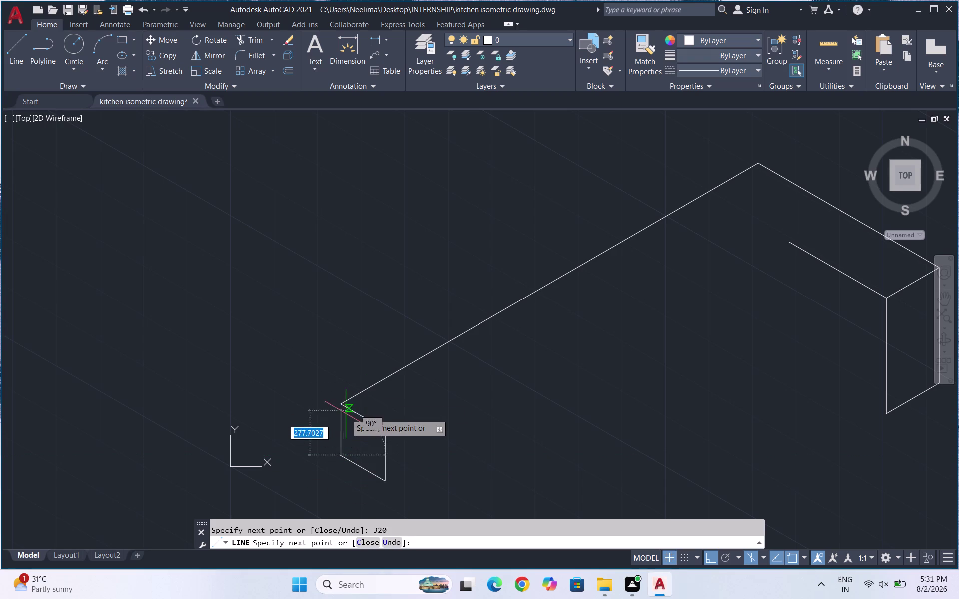
text(320)
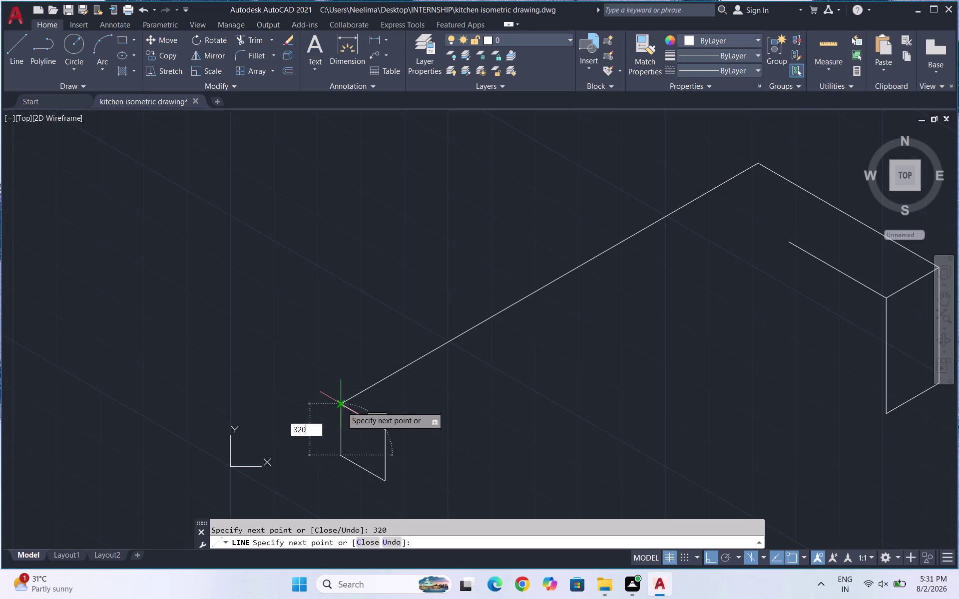
key(Return)
key(Return)
scroll(down, 3)
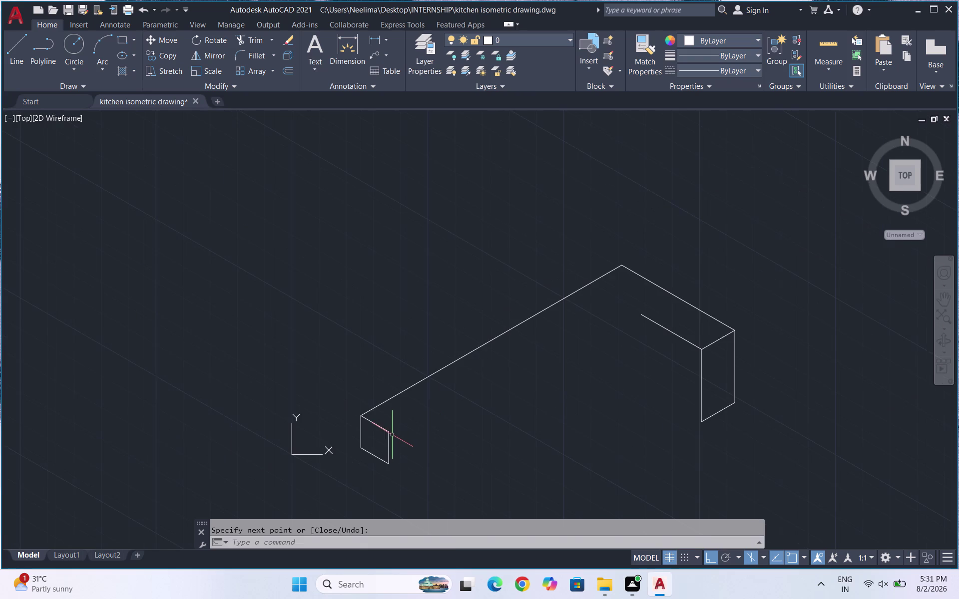
scroll(up, 3)
On the top isoplane, draw four 600-unit segments up-right at 30° from the end panel's corner.
key(l)
key(Return)
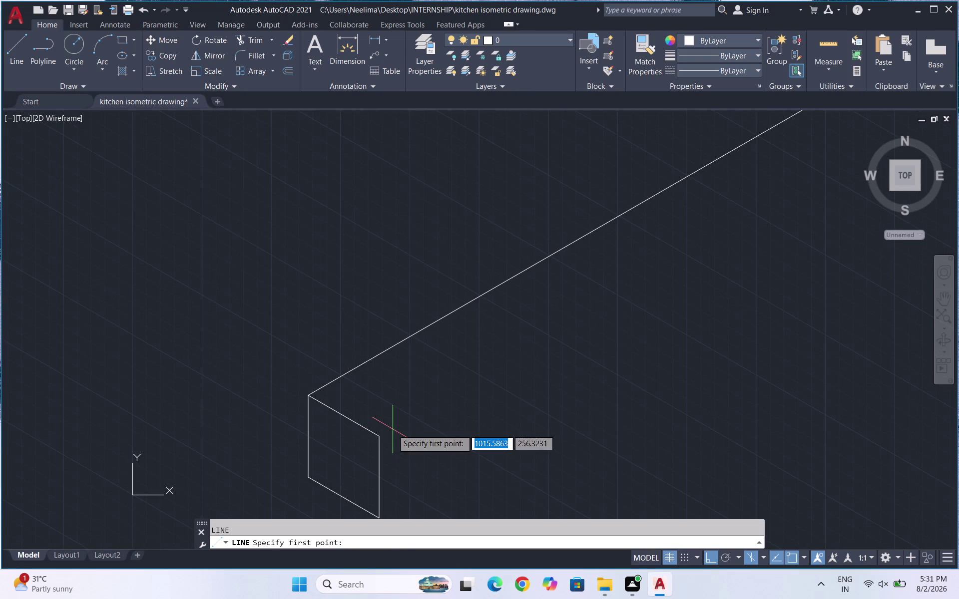
key(F5)
click(381, 438)
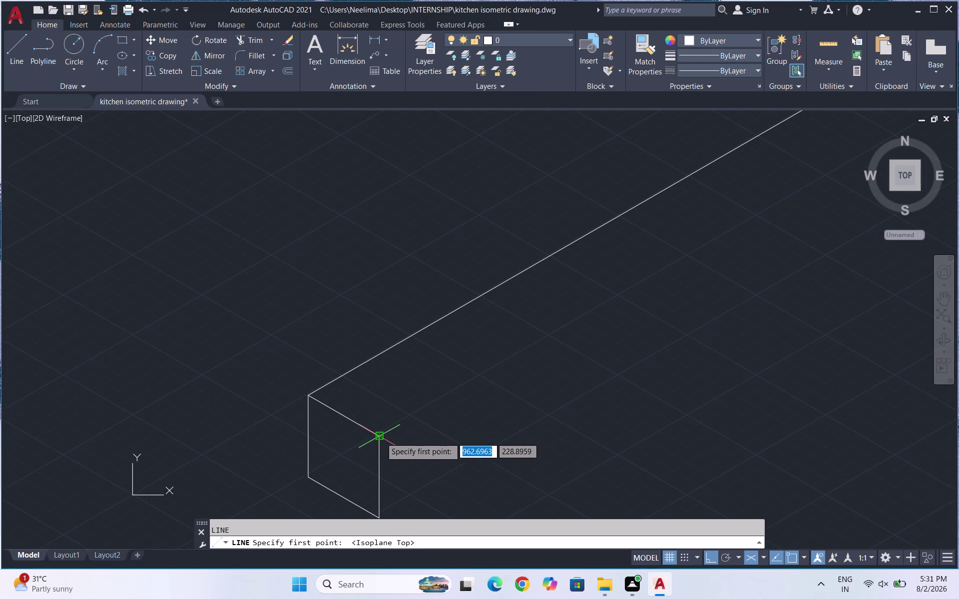
text(600)
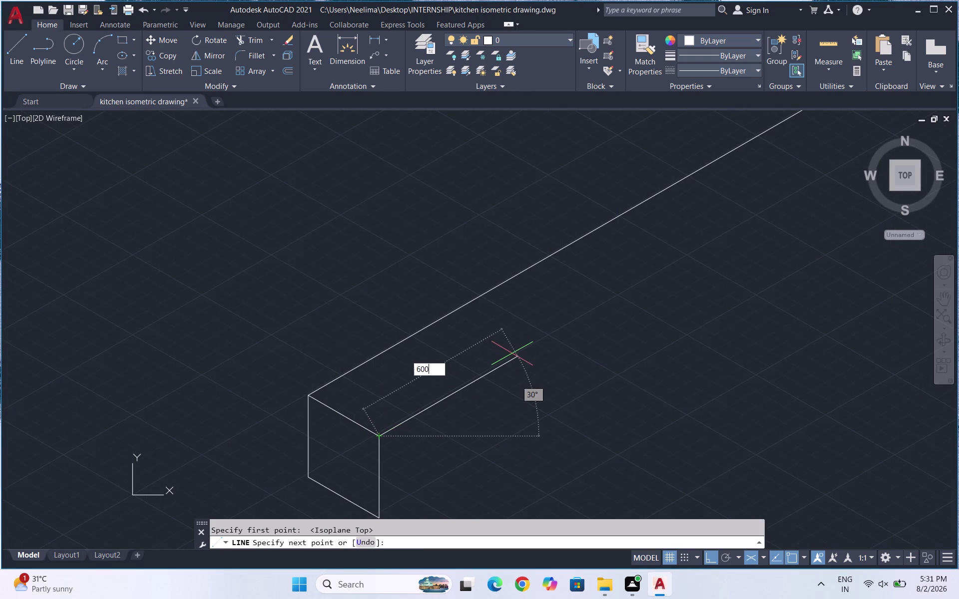
key(Return)
scroll(down, 3)
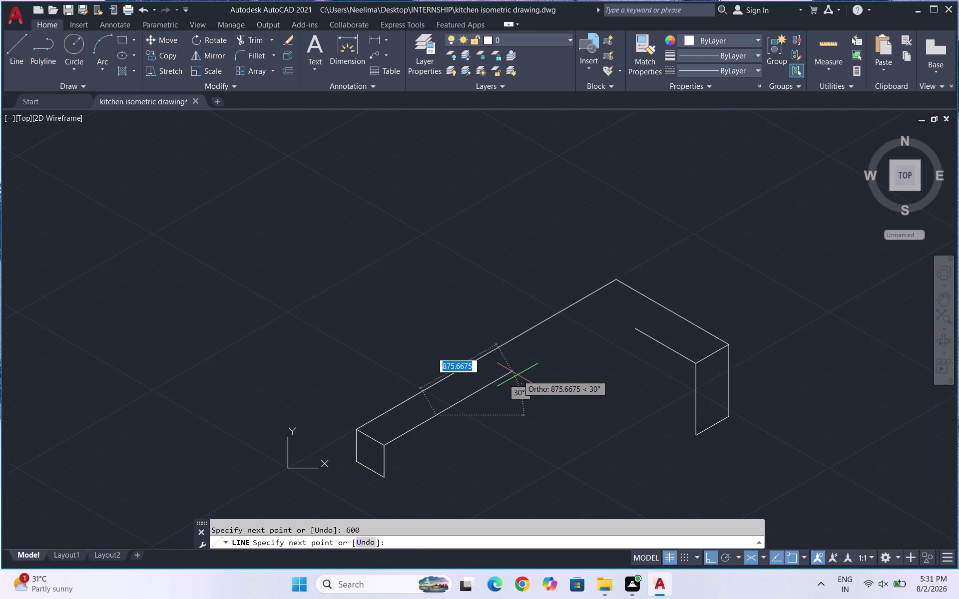
text(600)
key(Return)
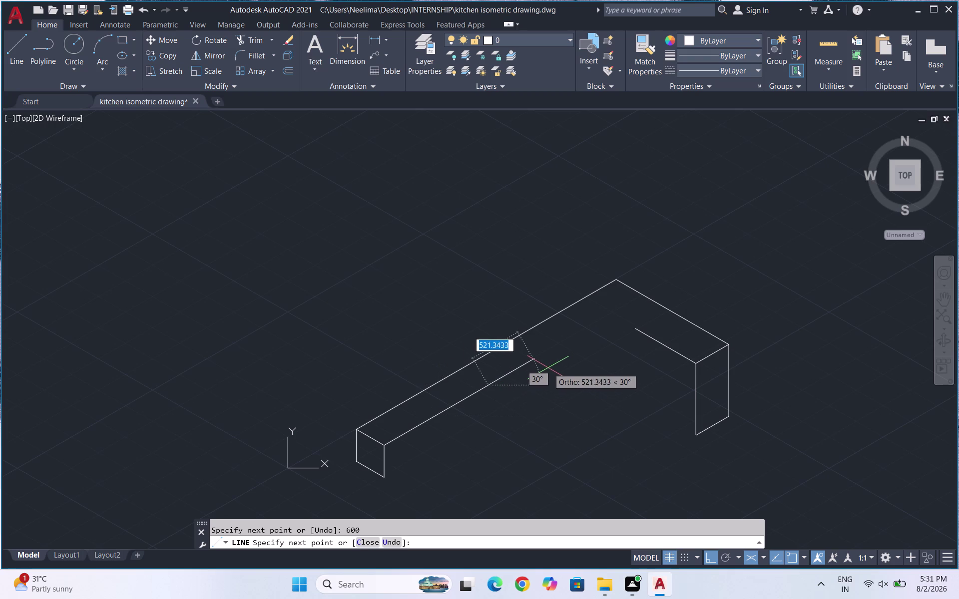
text(600)
key(Return)
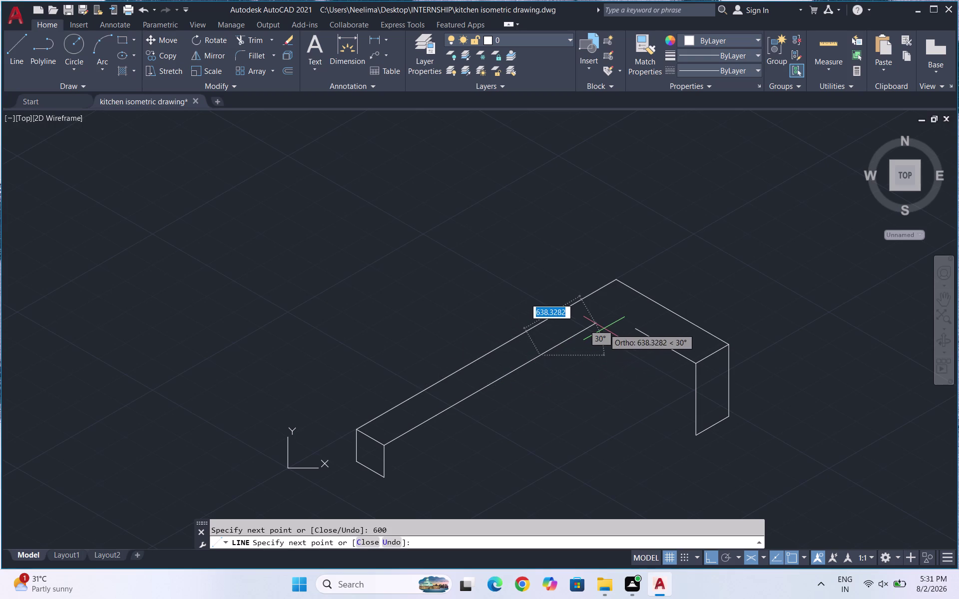
text(600)
key(Return)
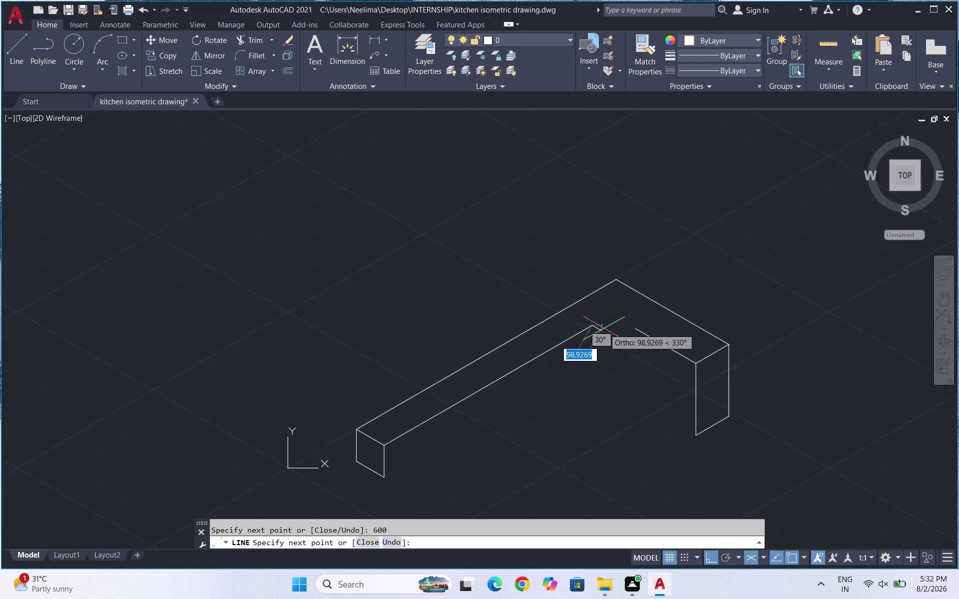
key(Escape)
scroll(down, 3)
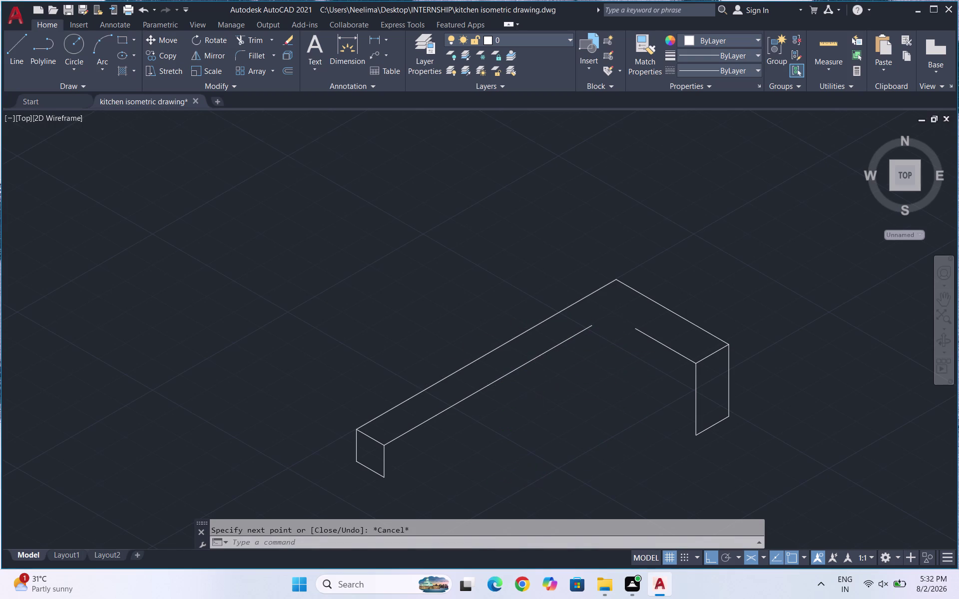
scroll(up, 3)
scroll(up, 3)
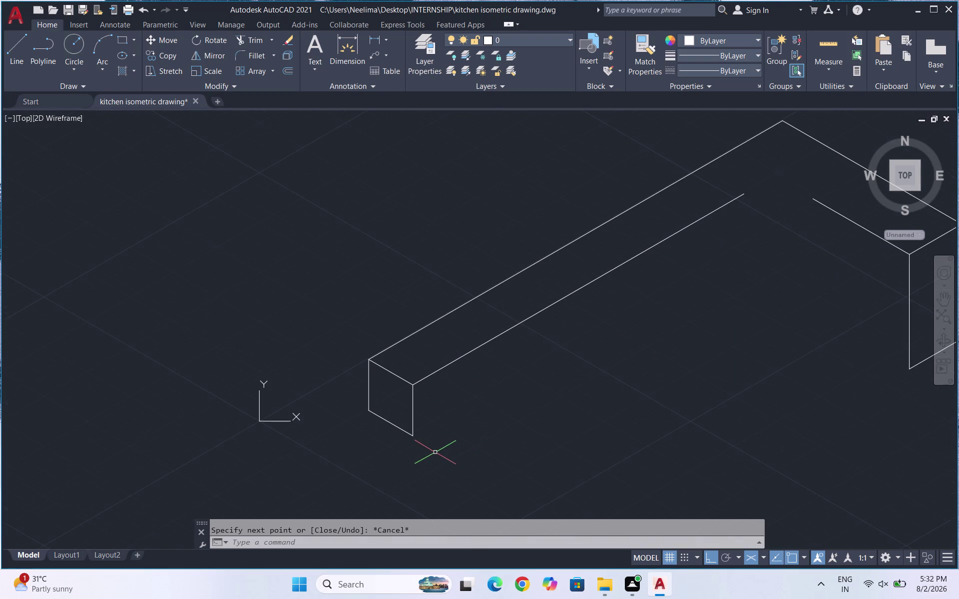
Draw a 720-unit vertical line down from a point on the counter's front edge.
key(l)
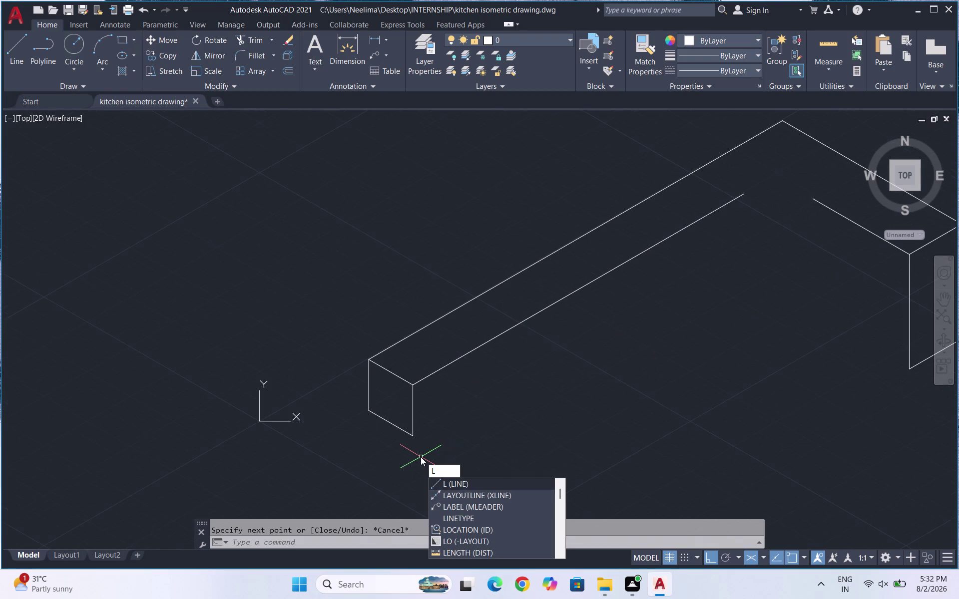
key(Return)
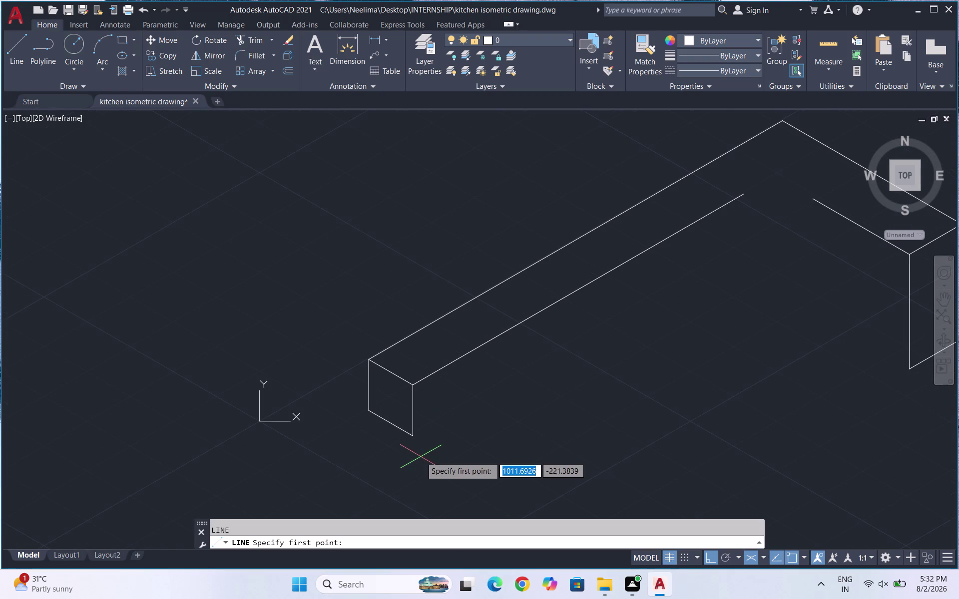
click(493, 339)
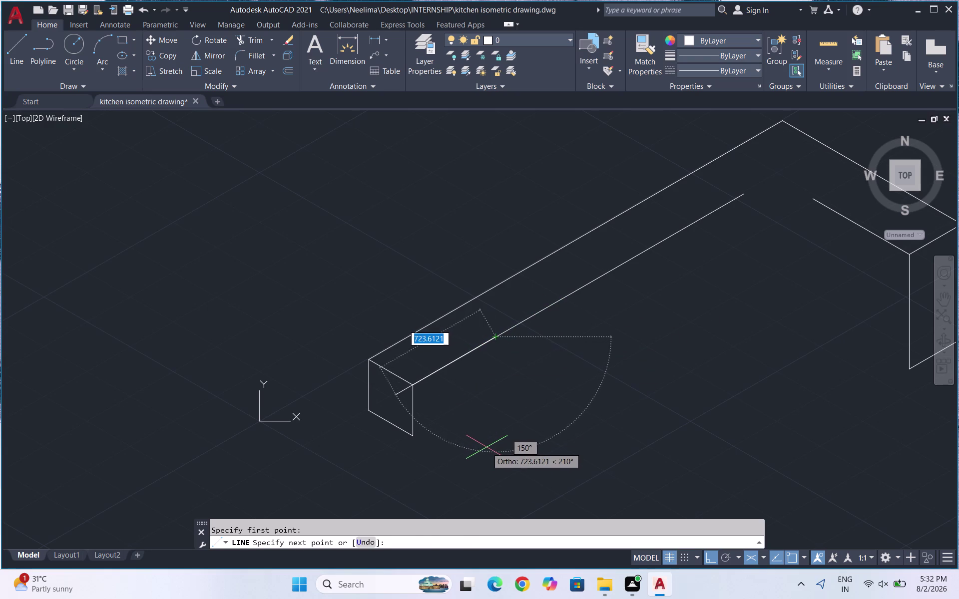
key(F5)
scroll(down, 3)
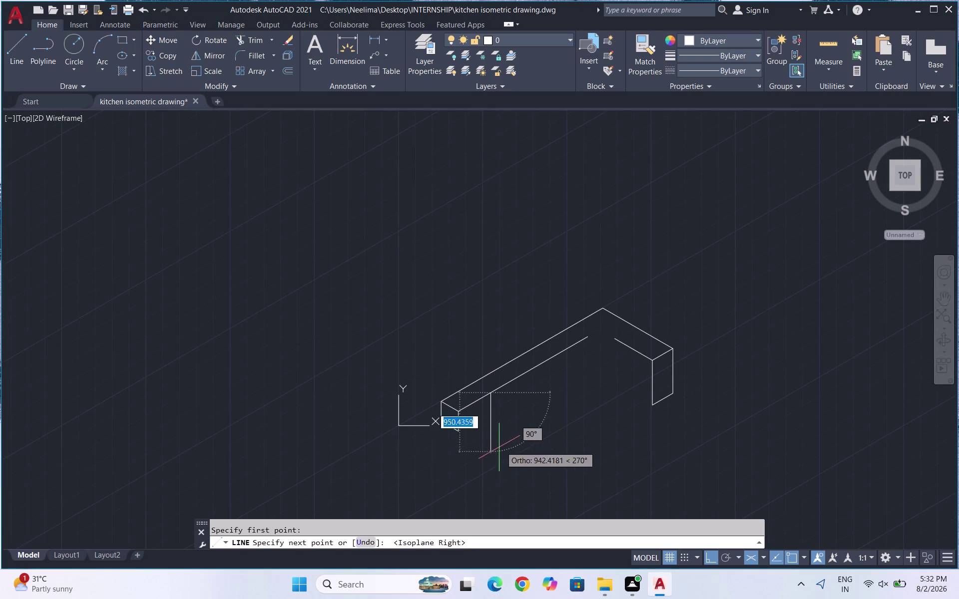
scroll(up, 3)
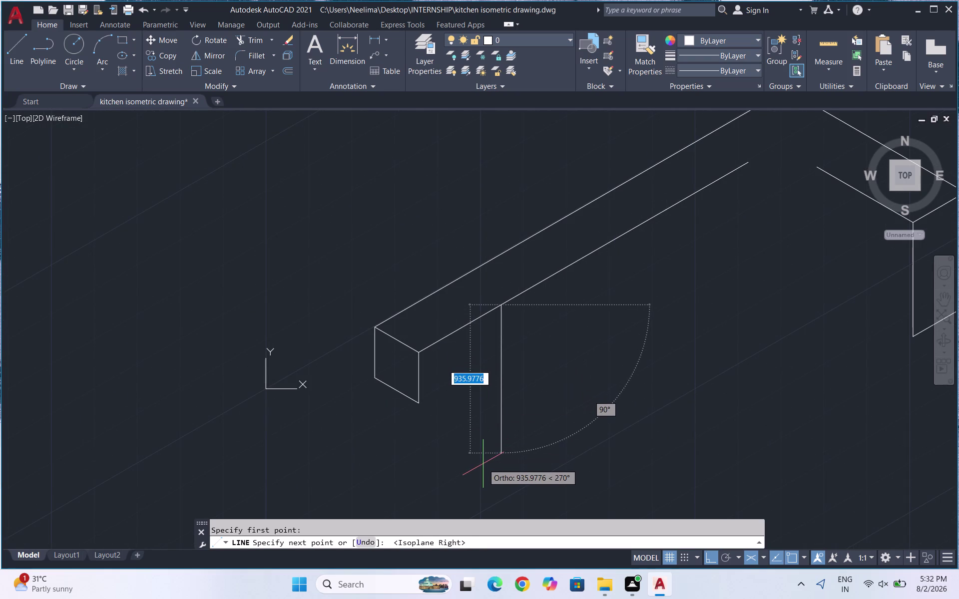
text(7)
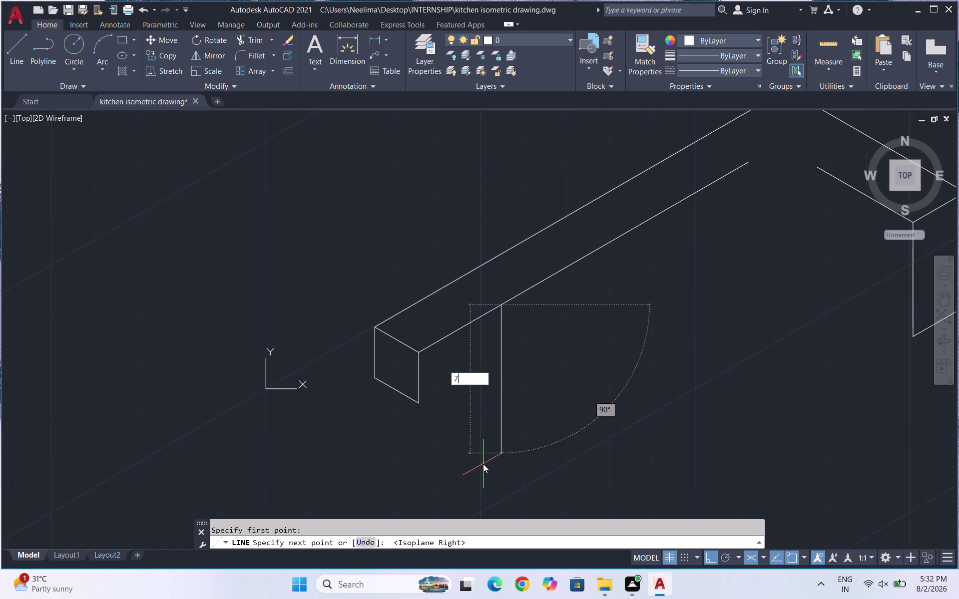
text(20)
key(Return)
key(Return)
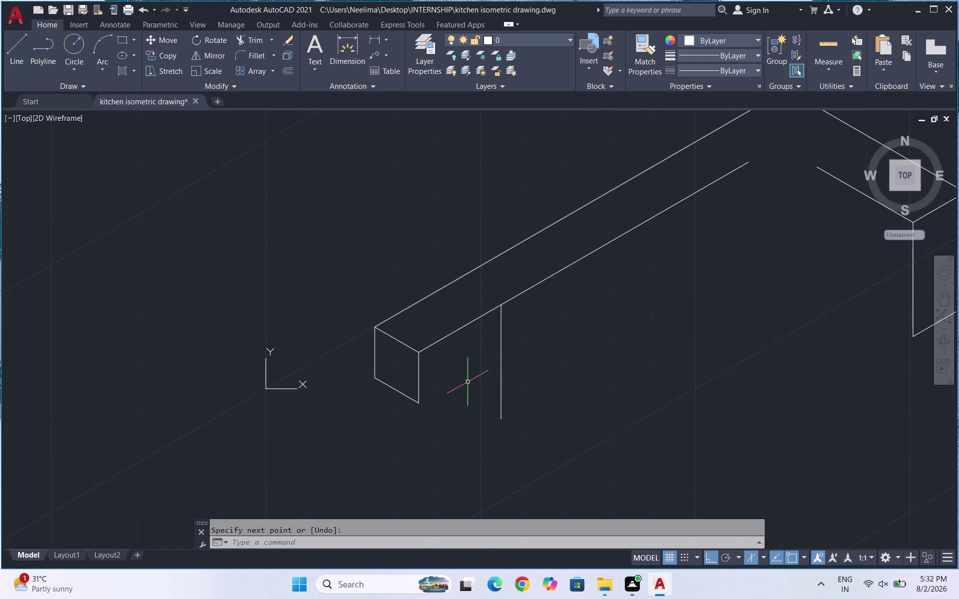
key(l)
key(Return)
key(F5)
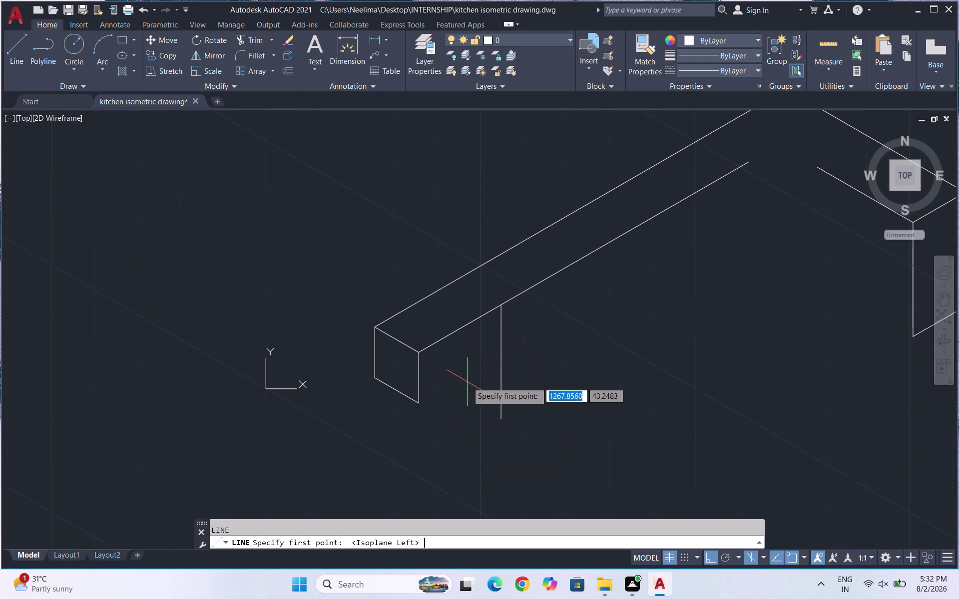
Draw the 600-unit cabinet bottom edge from the vertical line's bottom after abandoning a misplaced start.
click(422, 408)
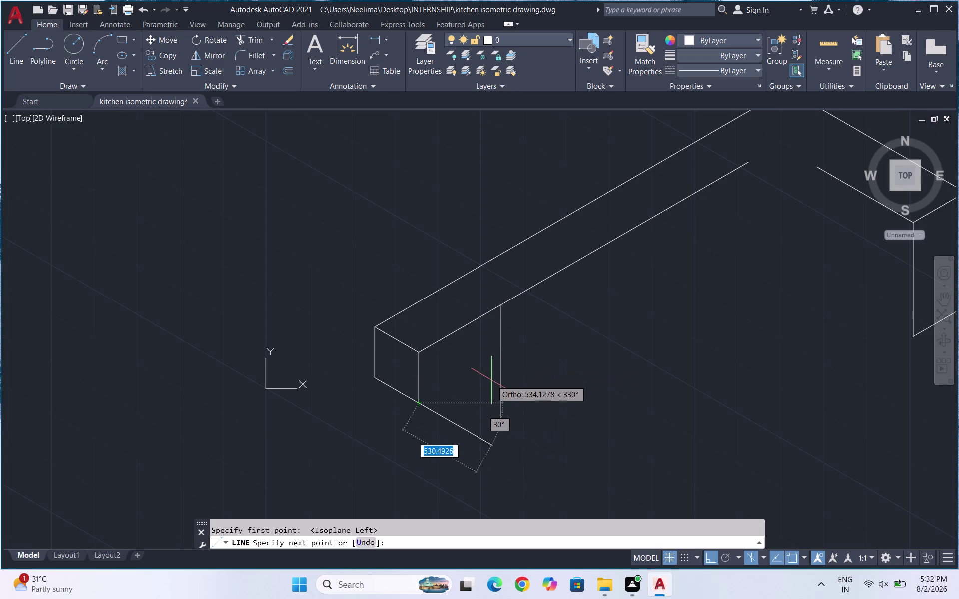
key(F5)
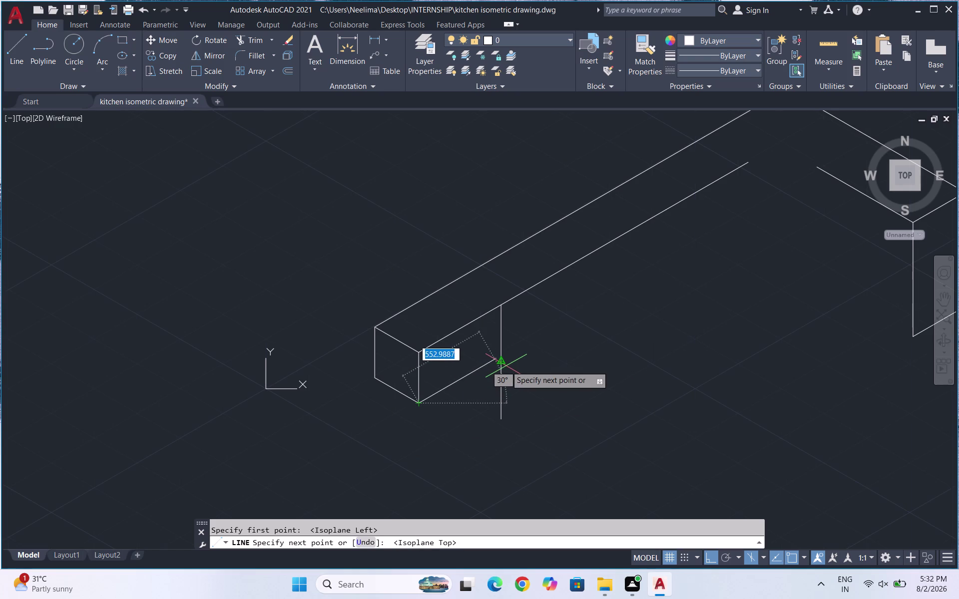
text(600)
key(Return)
key(Return)
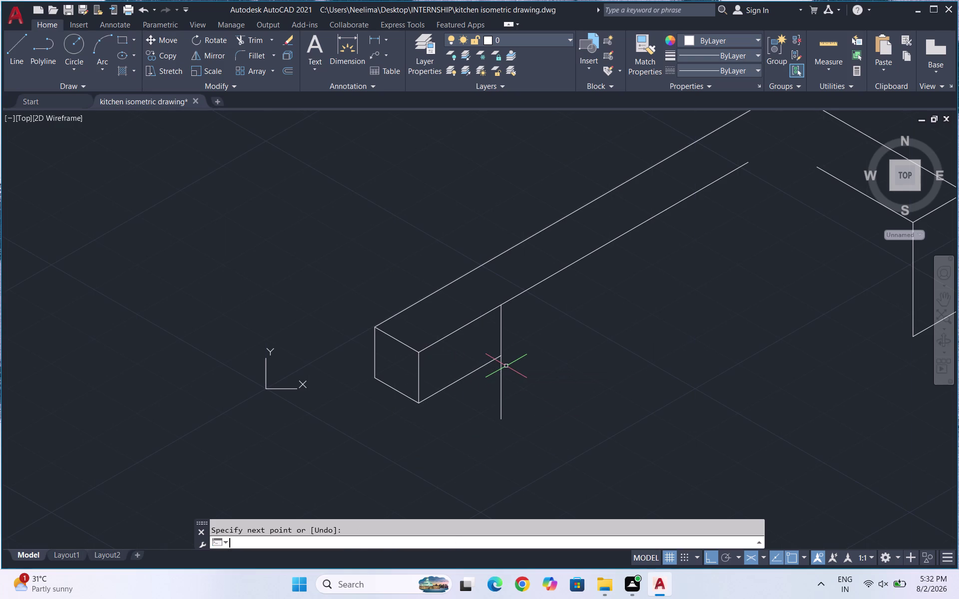
key(l)
key(Return)
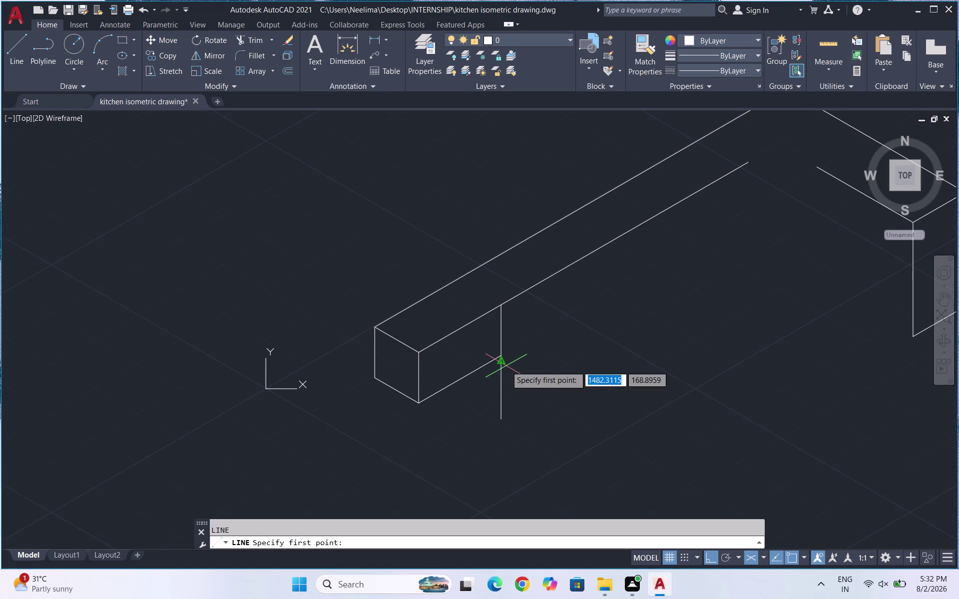
click(500, 415)
text(600)
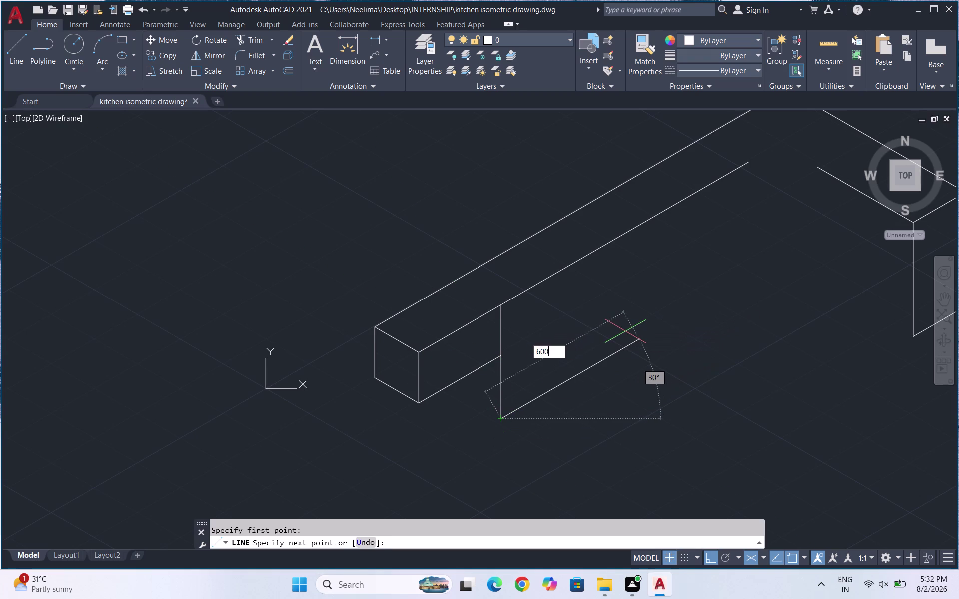
key(Return)
key(Return)
Draw the cabinet's vertical right edge up from the bottom edge's end on Isoplane Right.
key(l)
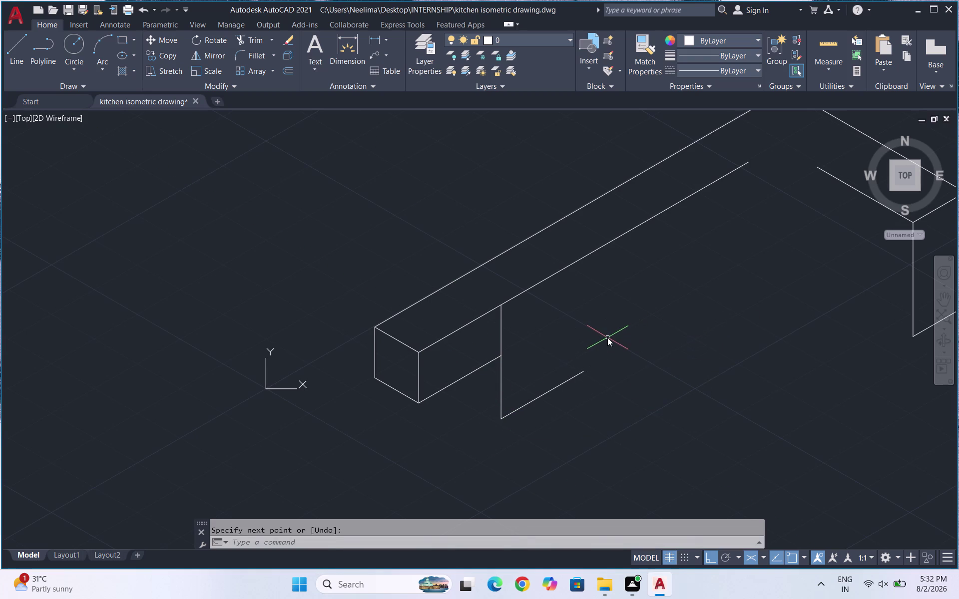
key(shift+Return)
click(583, 371)
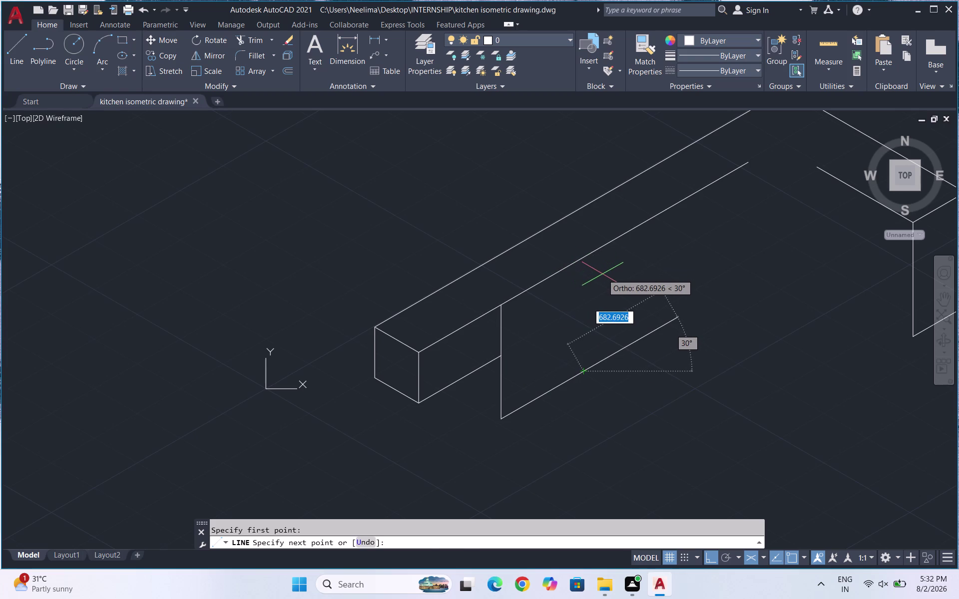
key(F5)
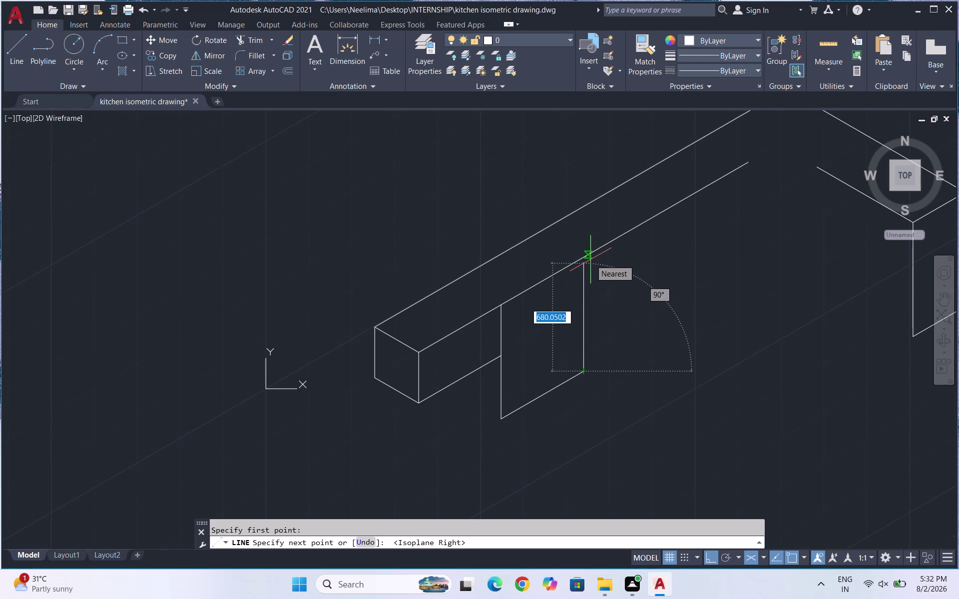
text(7200)
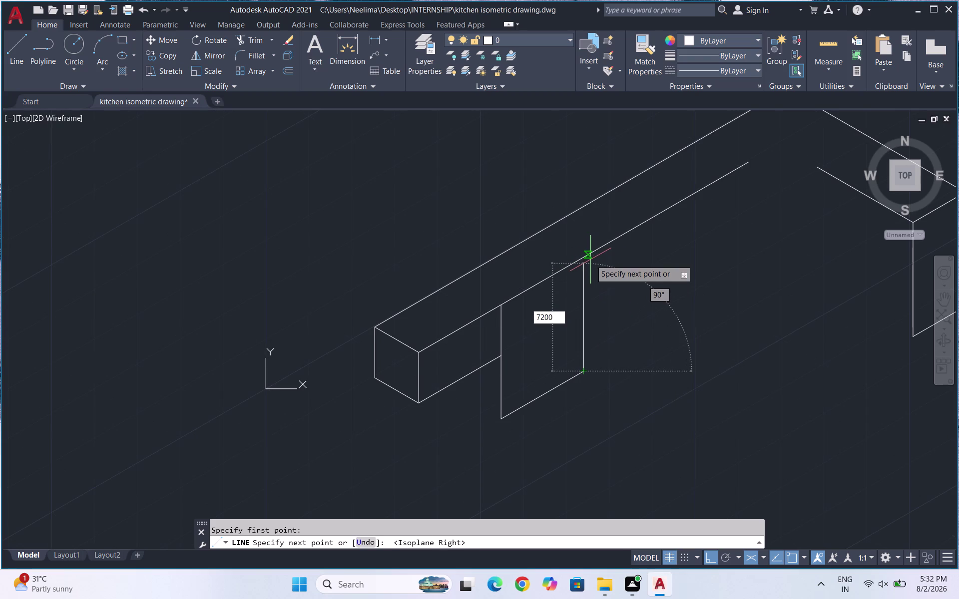
key(BackSpace)
key(Return)
key(Return)
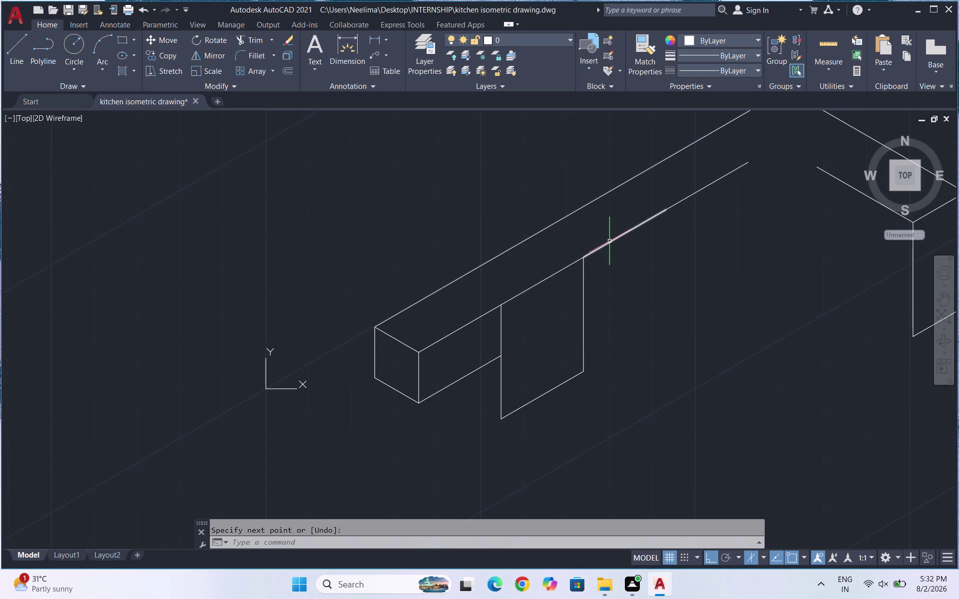
Draw a second cabinet face from the counter edge: 720 down, 600 across, 720 back up.
key(l)
key(Return)
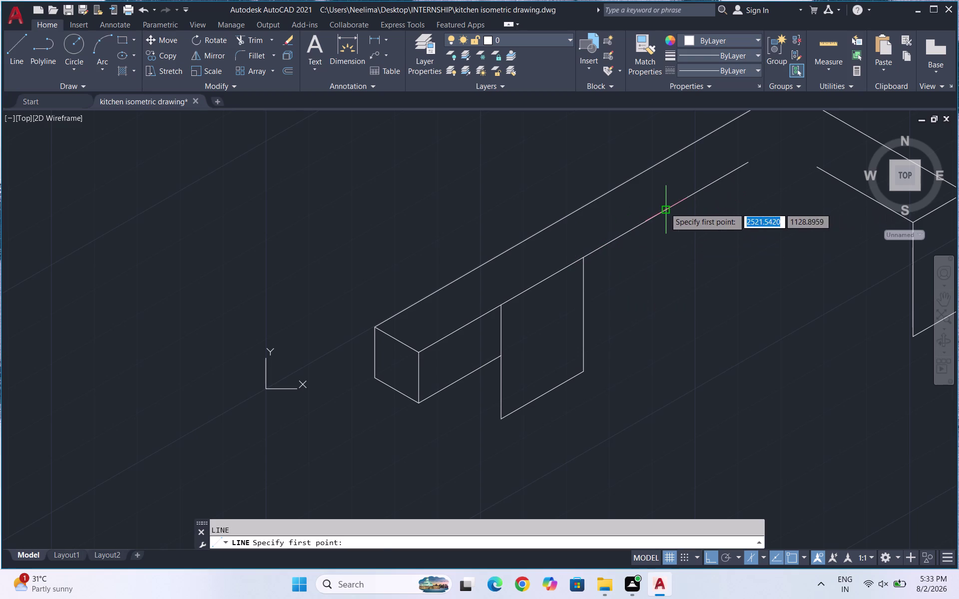
click(669, 207)
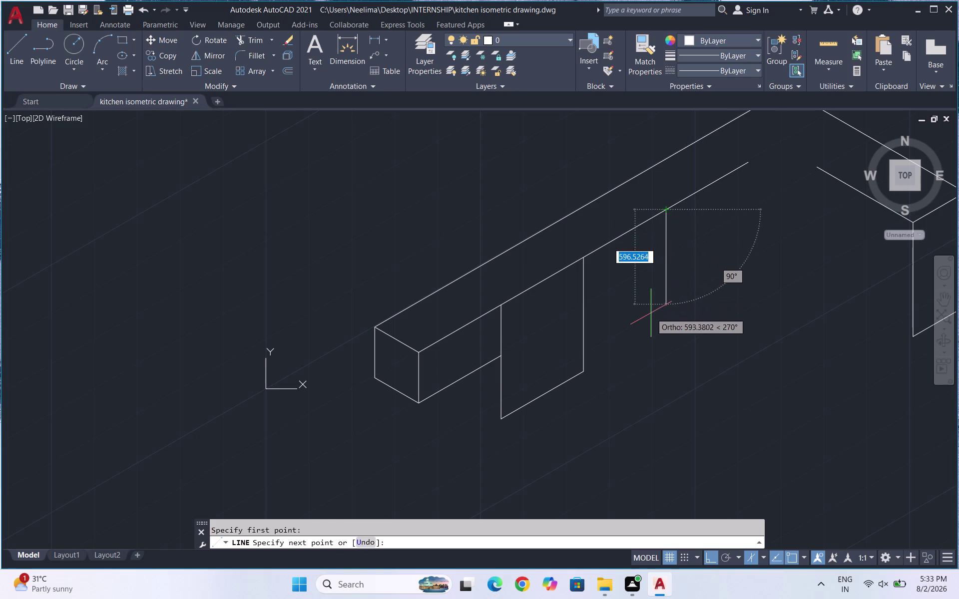
text(720)
key(Return)
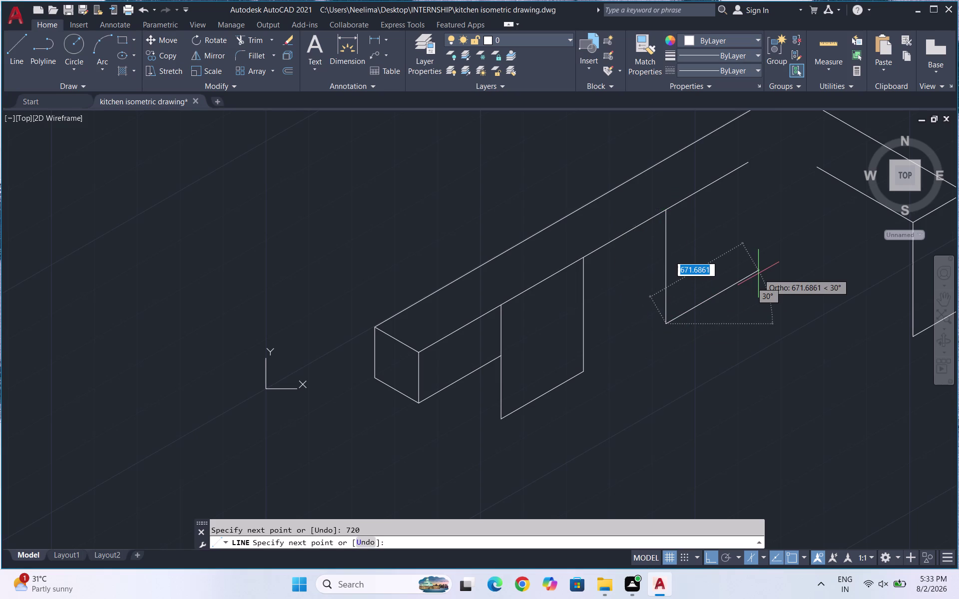
text(600)
key(Return)
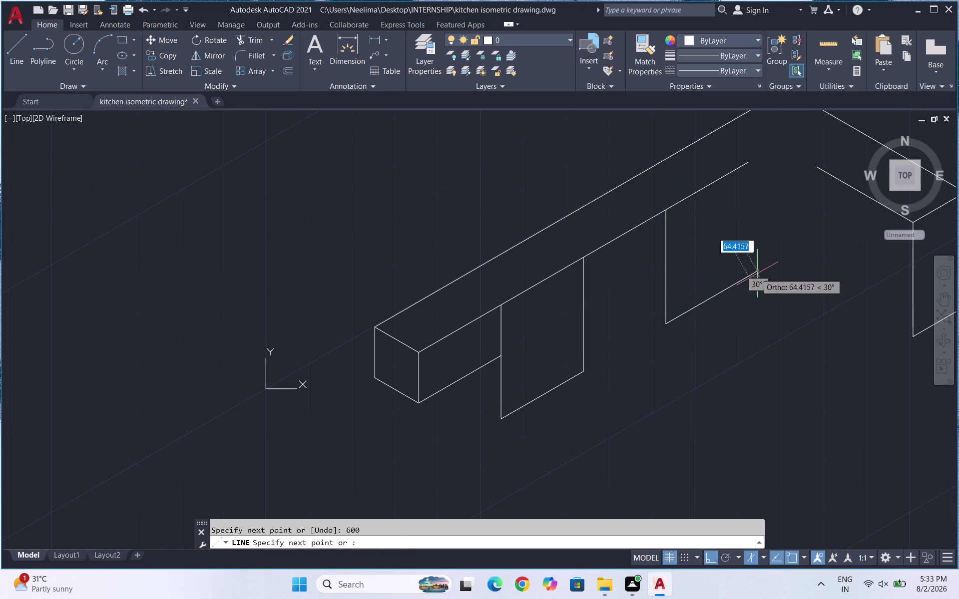
text(72)
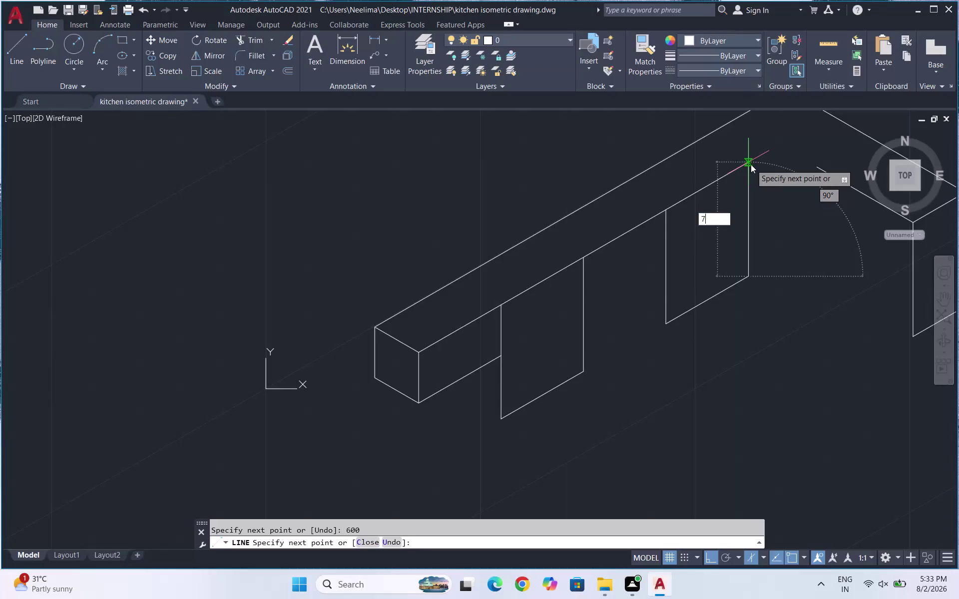
text(0)
key(Return)
key(Return)
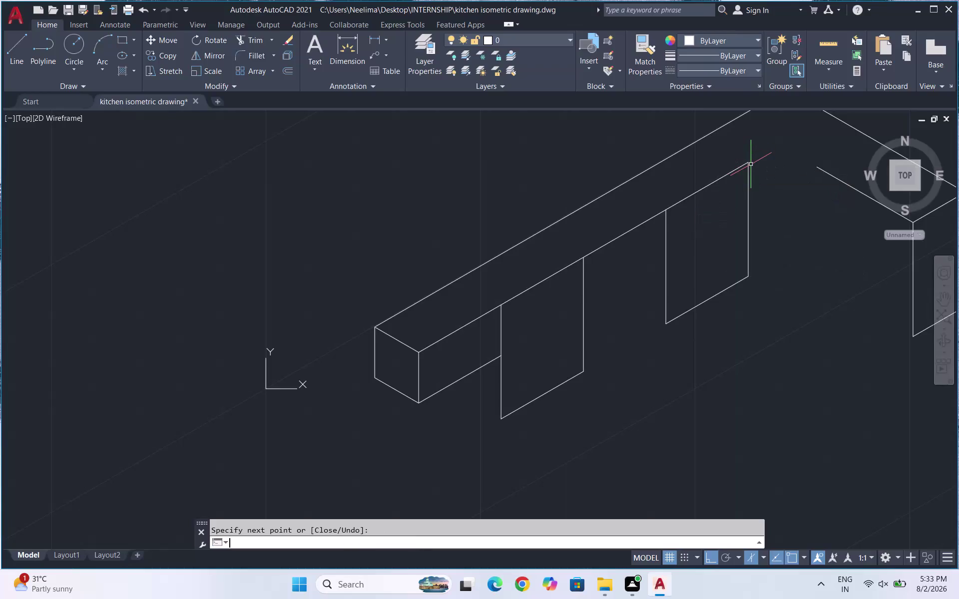
Draw a 720-unit vertical edge down from the return counter's top corner.
key(l)
key(Return)
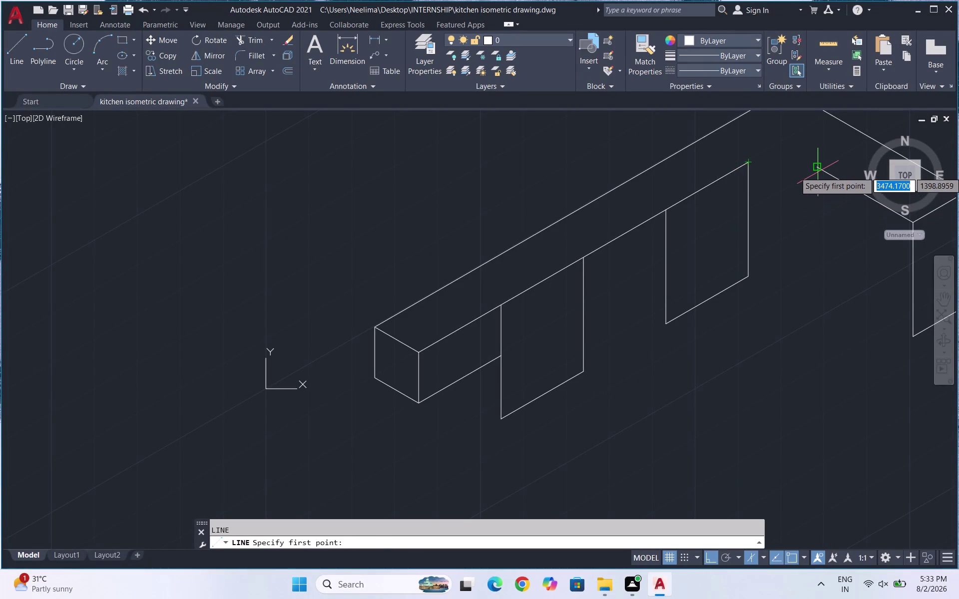
click(817, 171)
text(720)
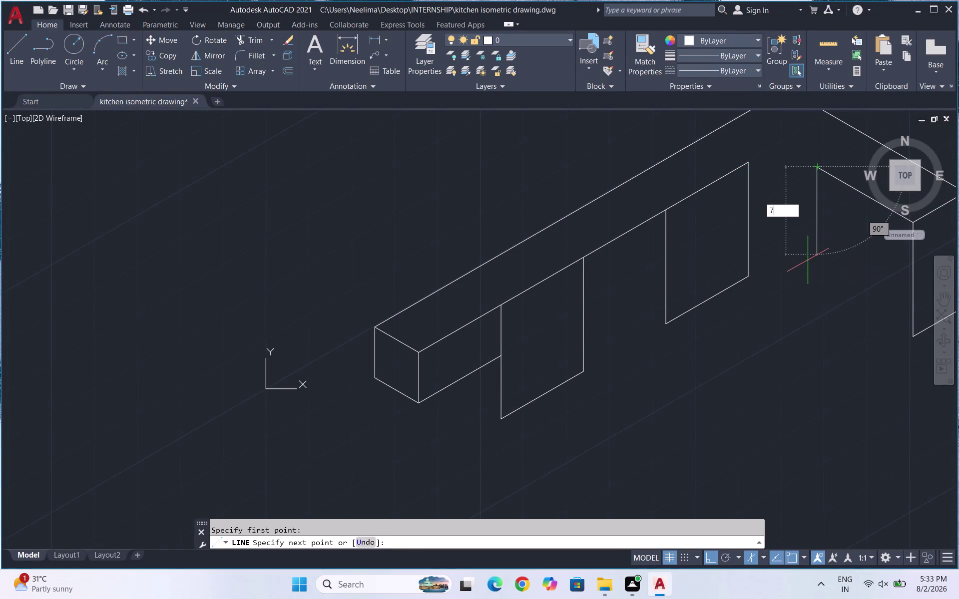
key(Return)
key(Return)
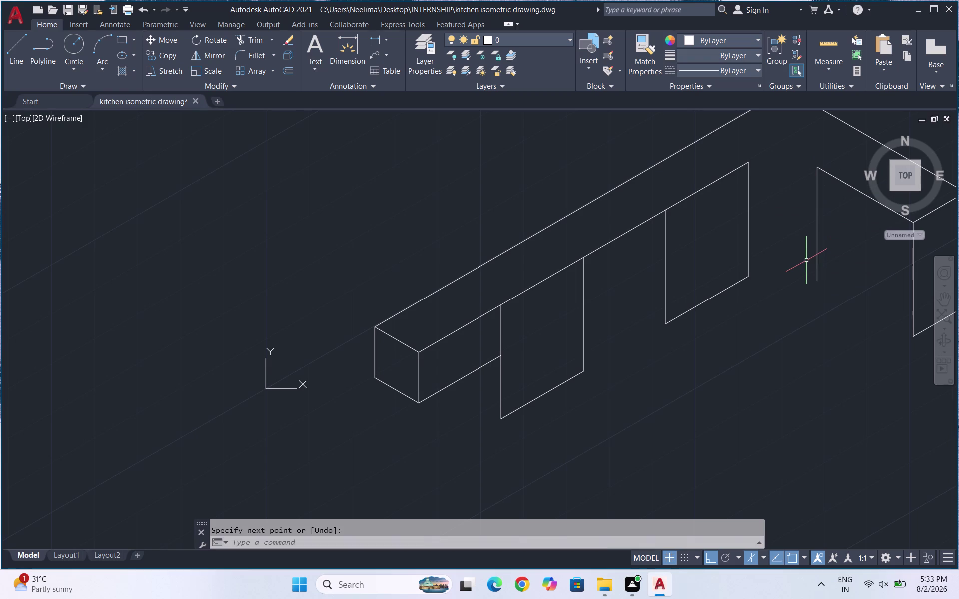
key(l)
key(Return)
Draw a 700-unit bottom edge from the cabinet's bottom corner on the left isoplane.
scroll(down, 3)
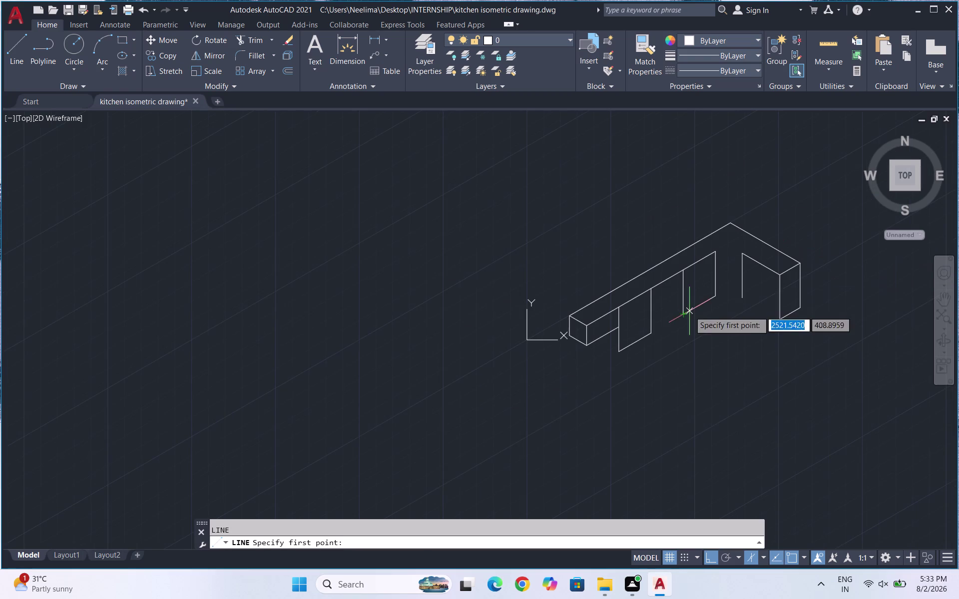
scroll(up, 3)
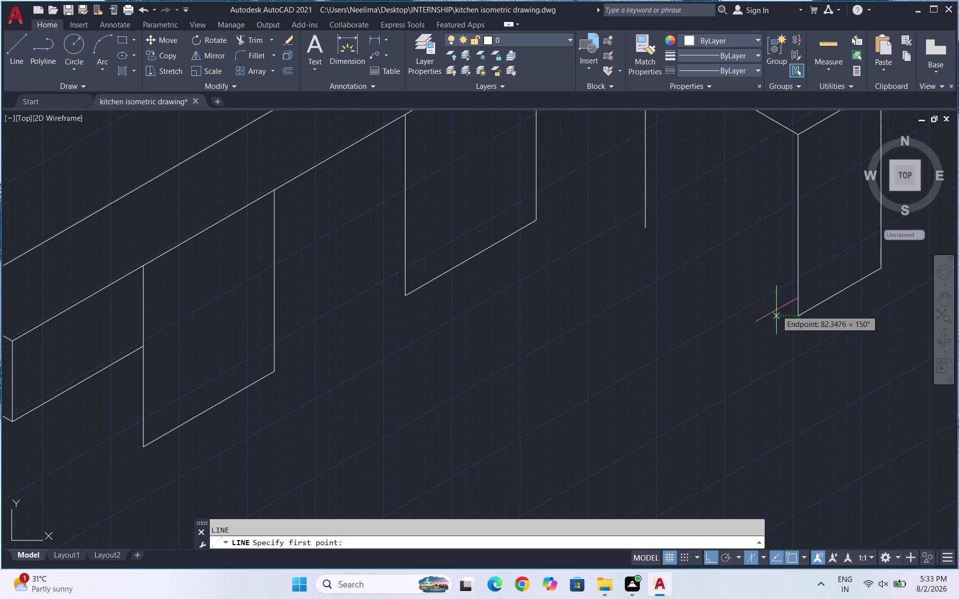
key(F5)
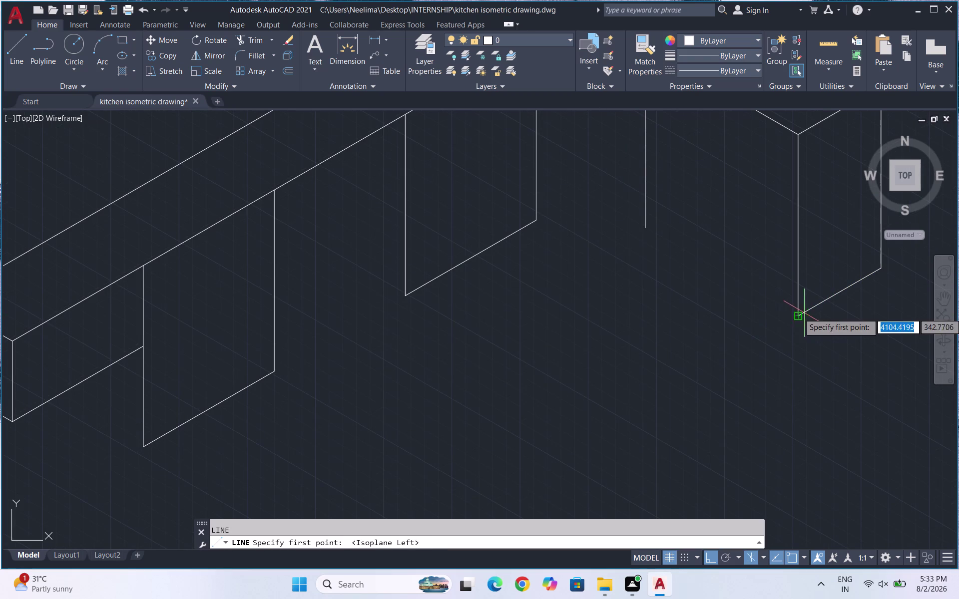
click(793, 314)
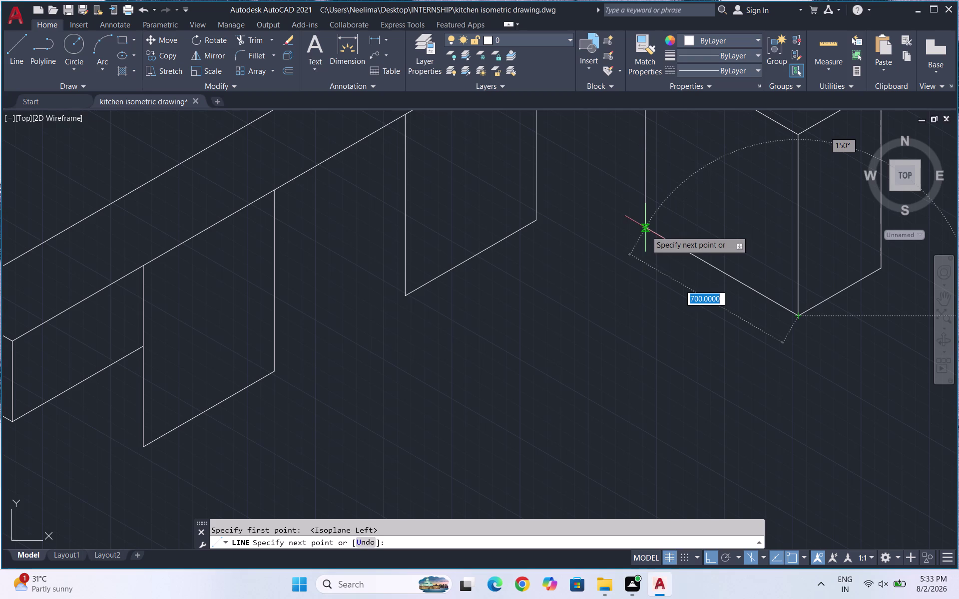
text(700)
key(Return)
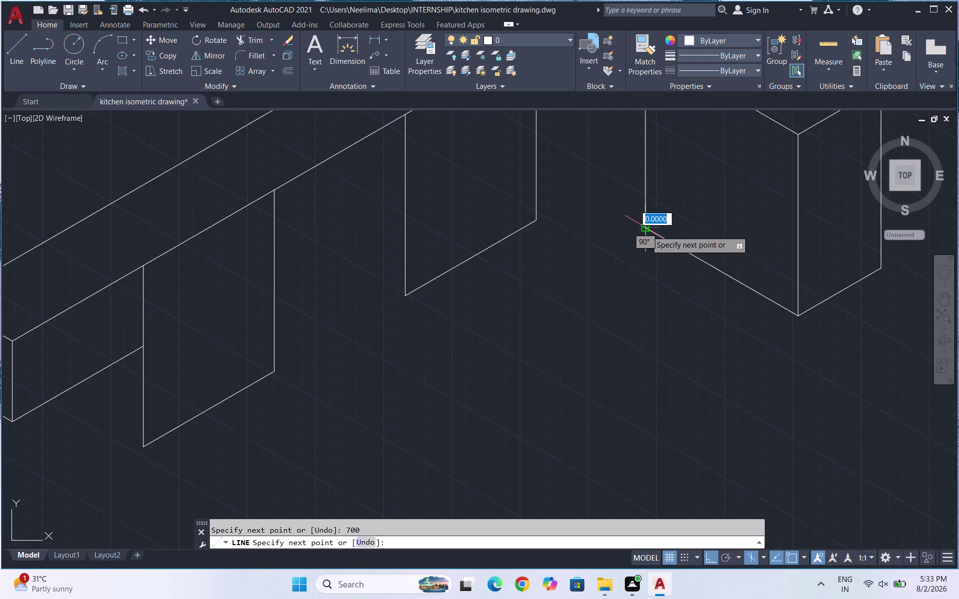
key(Return)
Join the inner panels' top corners and their bottom corners with two lines across the corner.
scroll(down, 3)
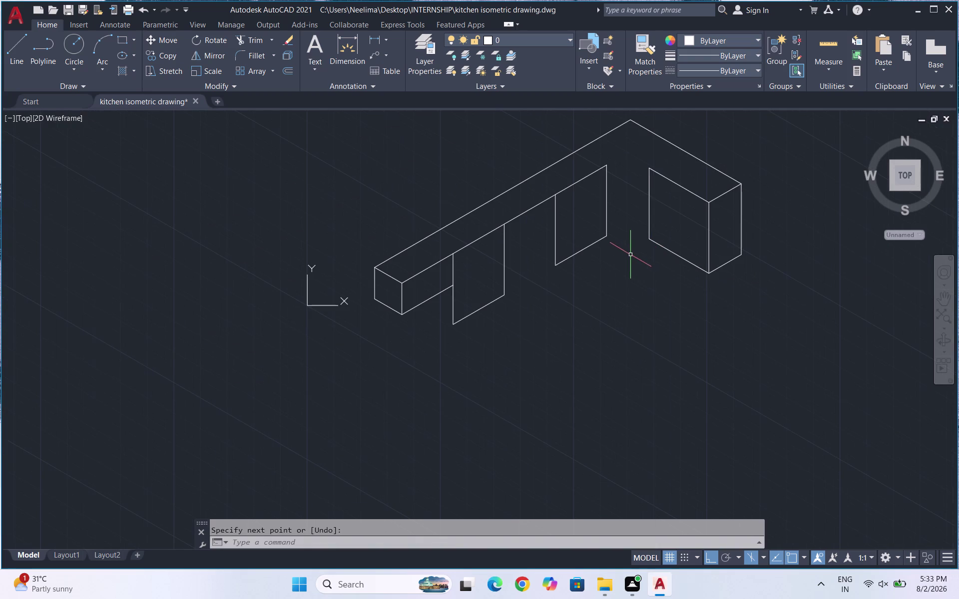
key(l)
key(Return)
scroll(up, 3)
click(563, 165)
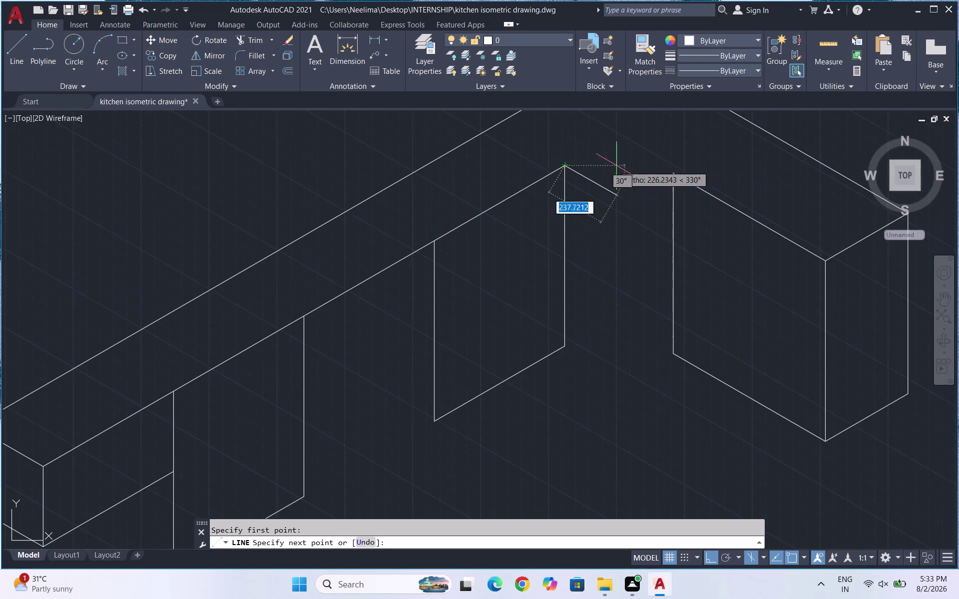
click(673, 171)
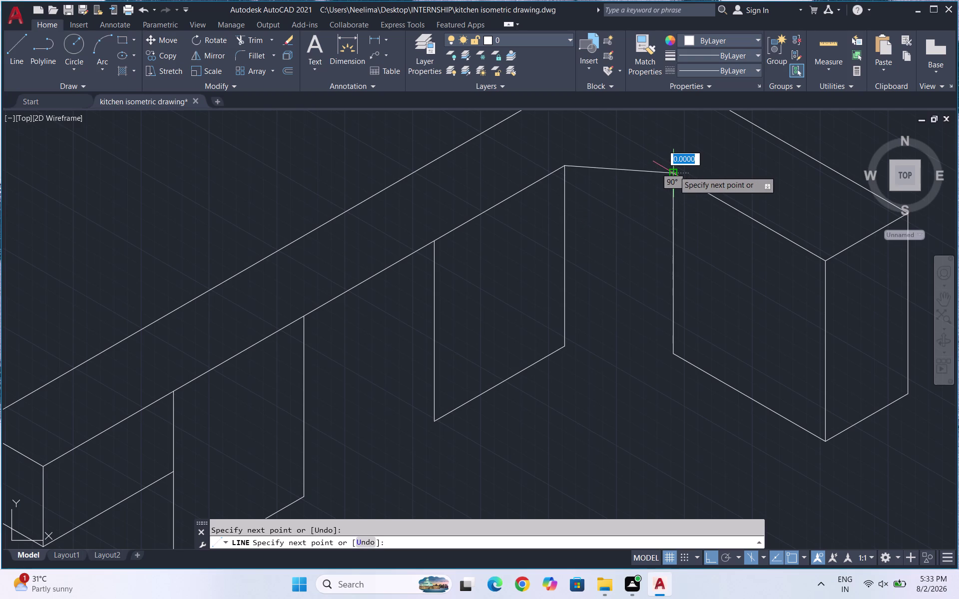
key(Escape)
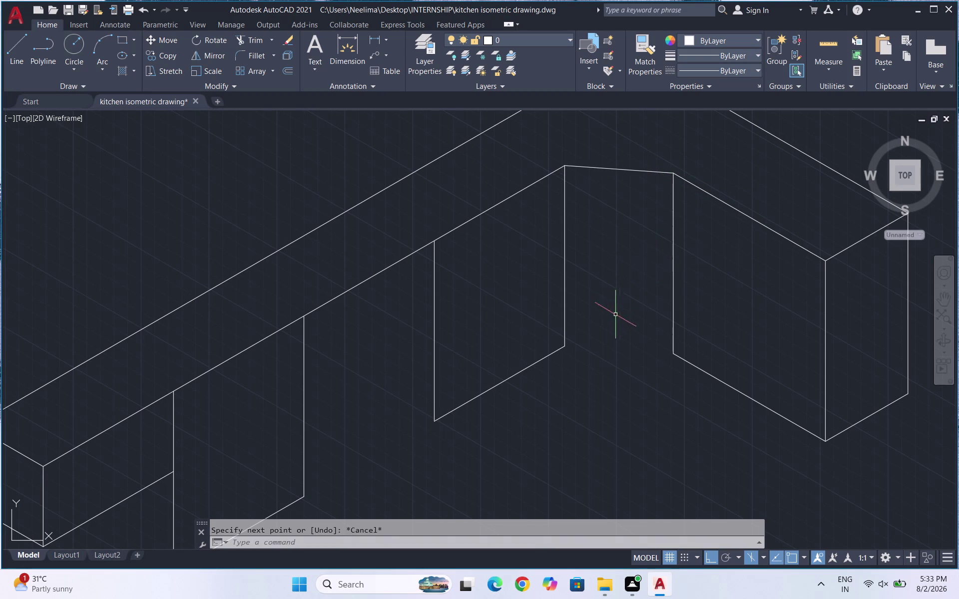
key(space)
click(568, 347)
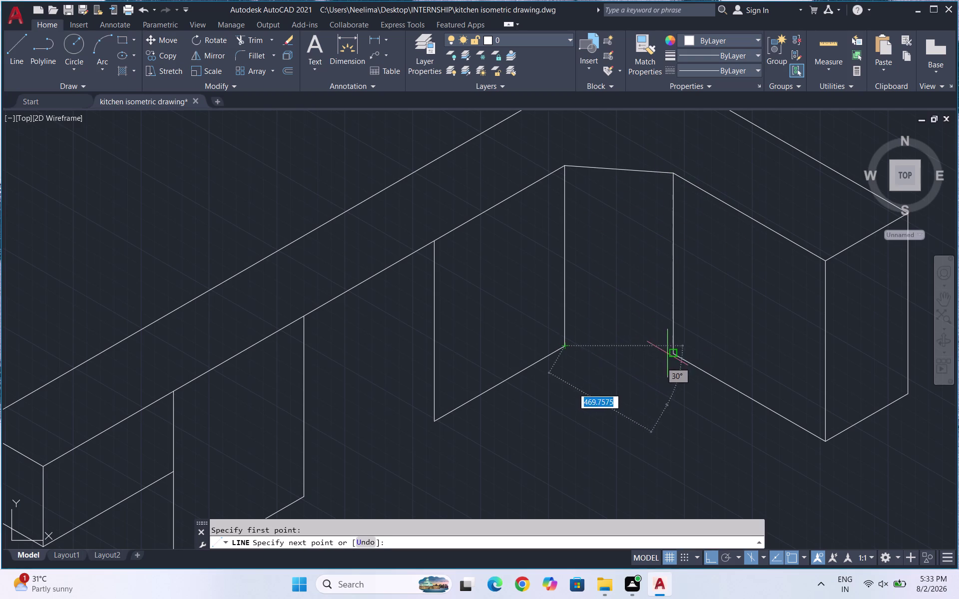
click(675, 352)
key(Escape)
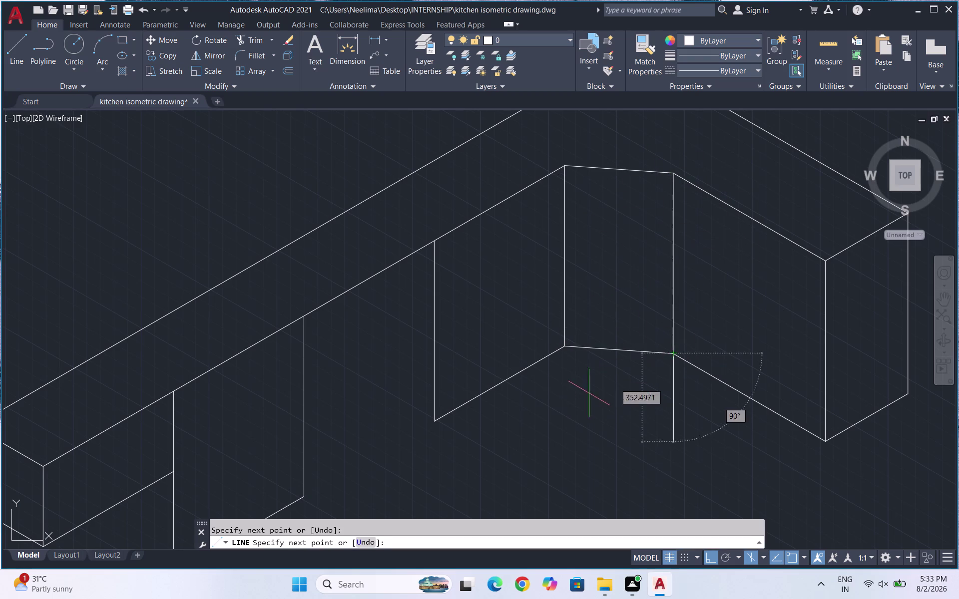
scroll(down, 3)
scroll(up, 3)
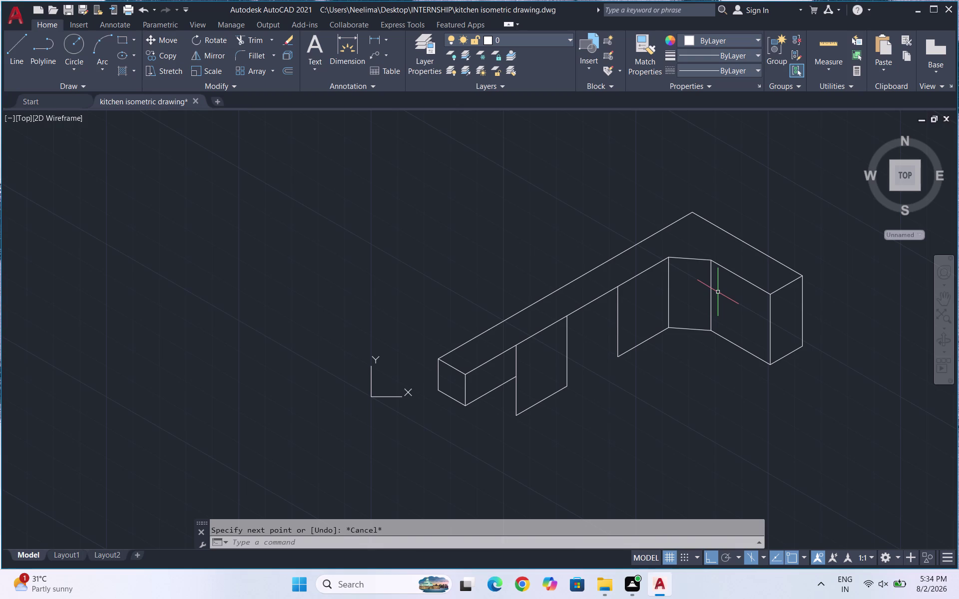
Draw the first two countertop cross lines from cabinet corners to the back edge.
key(l)
key(Return)
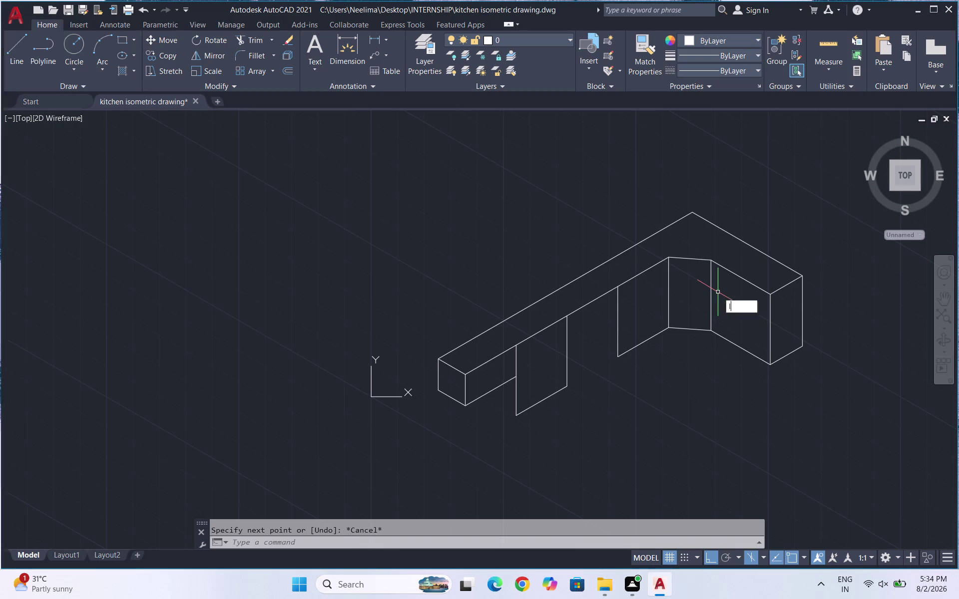
scroll(up, 3)
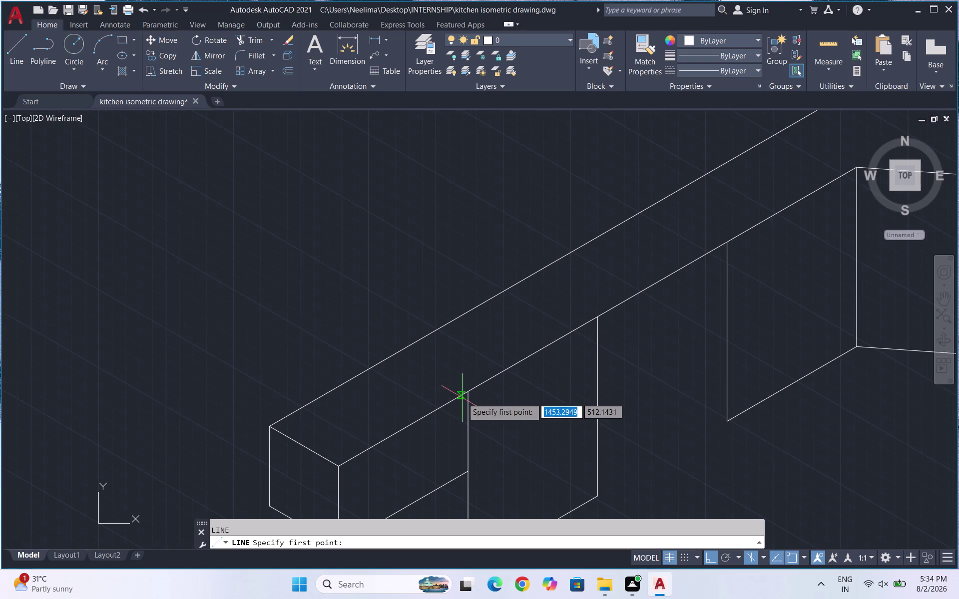
click(467, 395)
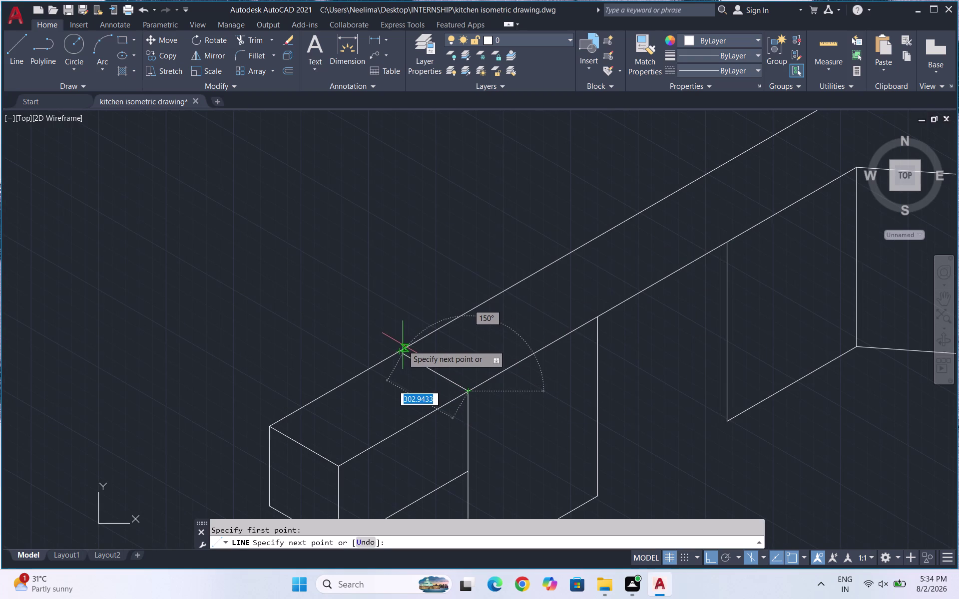
click(395, 348)
key(space)
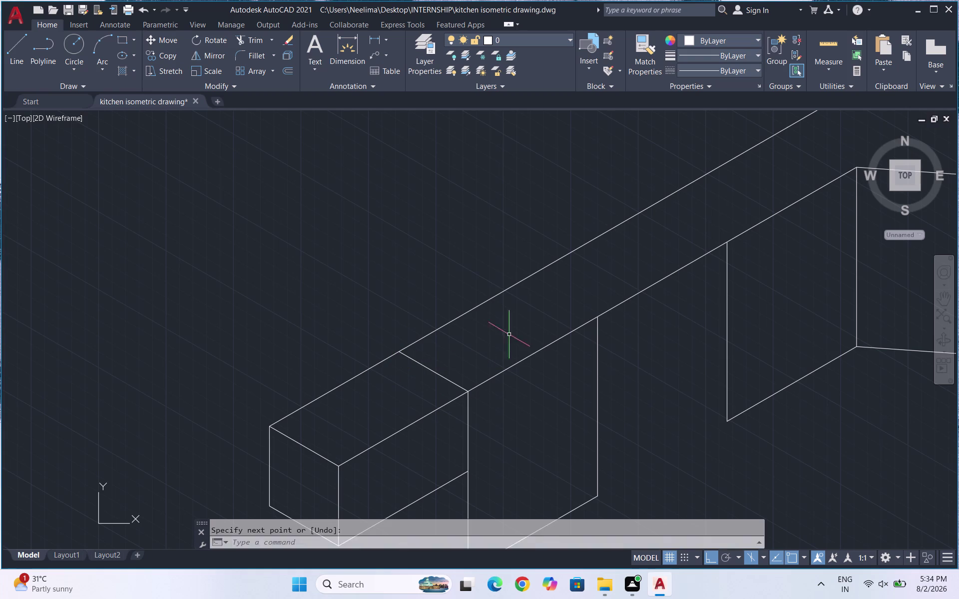
key(space)
click(596, 314)
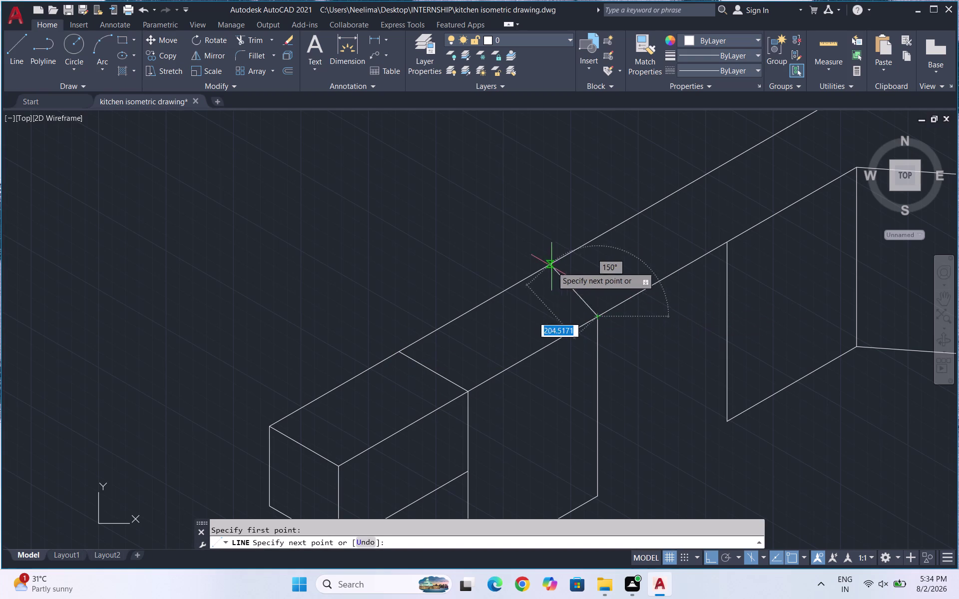
click(530, 273)
key(space)
Draw two more cross lines, from the next cabinet corner and the inner panel's top corner.
scroll(down, 3)
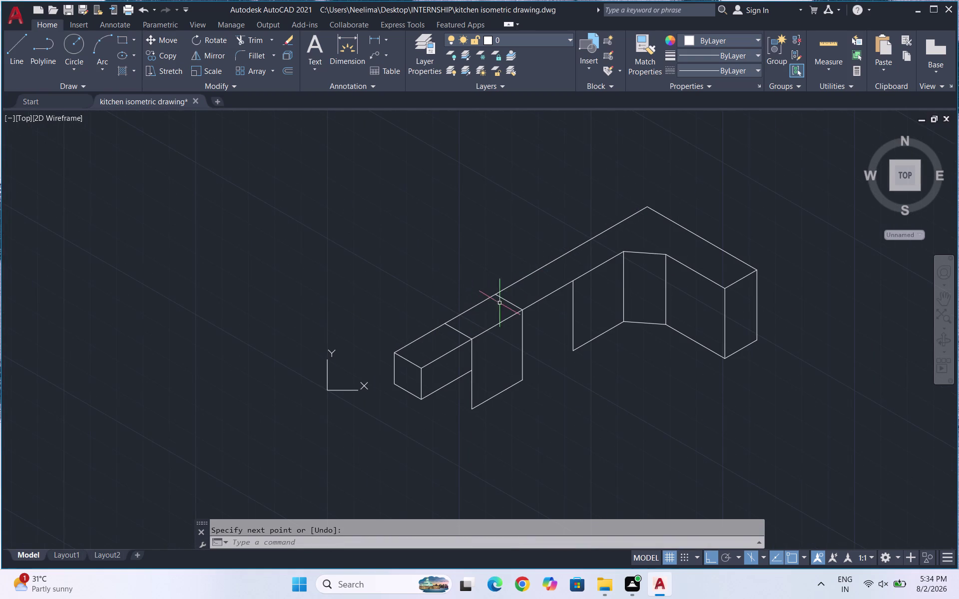
key(space)
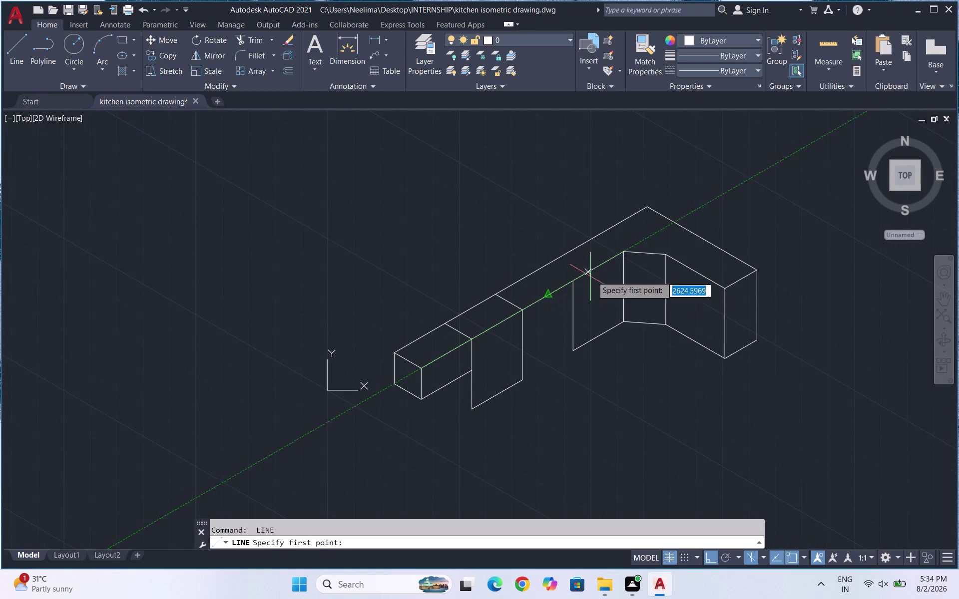
click(570, 280)
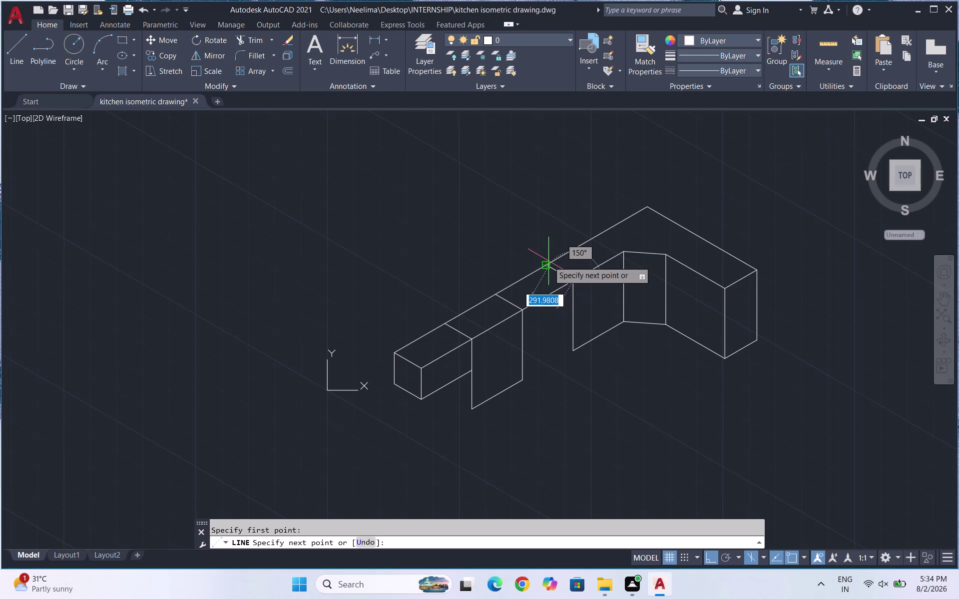
click(548, 261)
key(space)
scroll(up, 3)
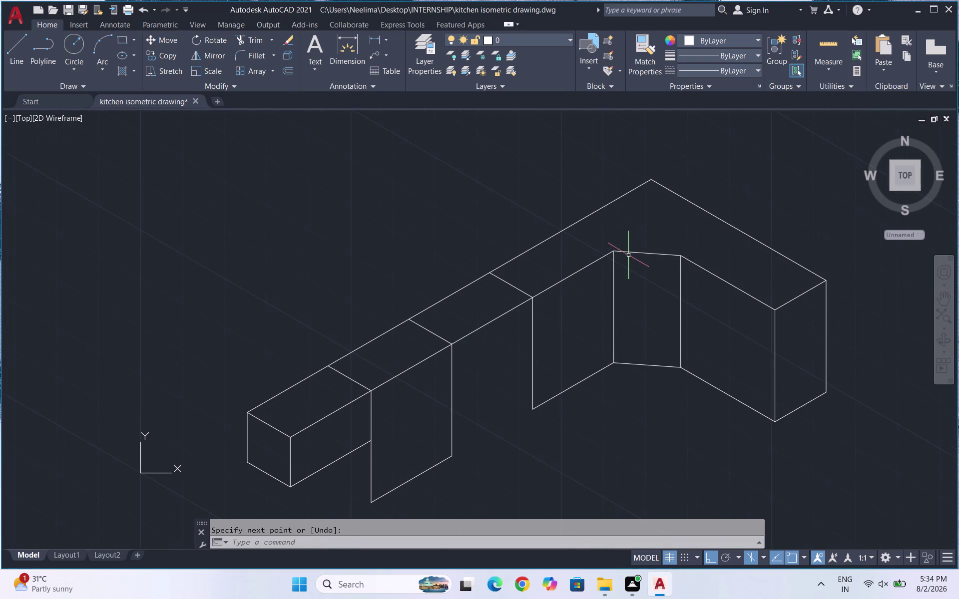
key(space)
click(613, 250)
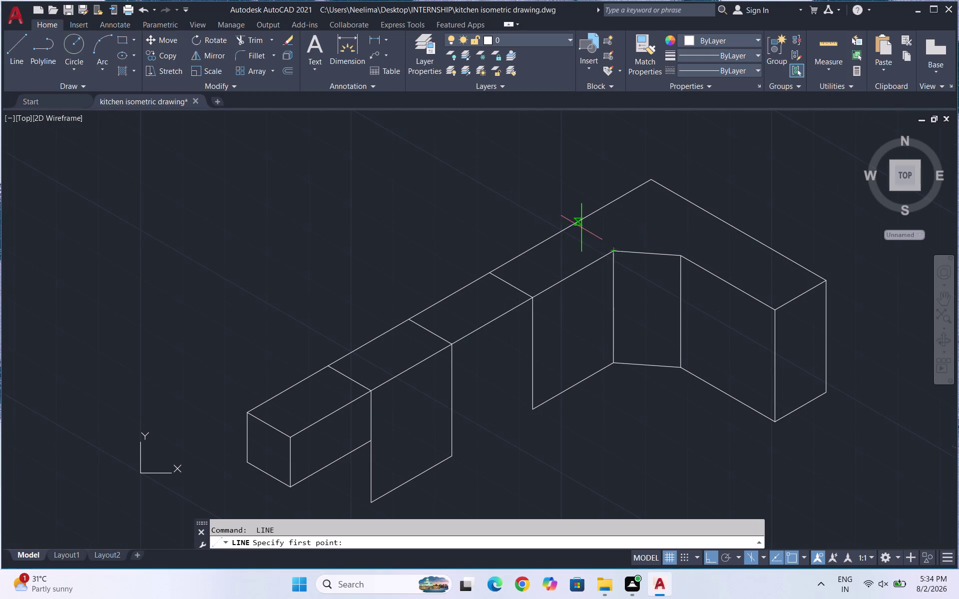
click(574, 226)
key(space)
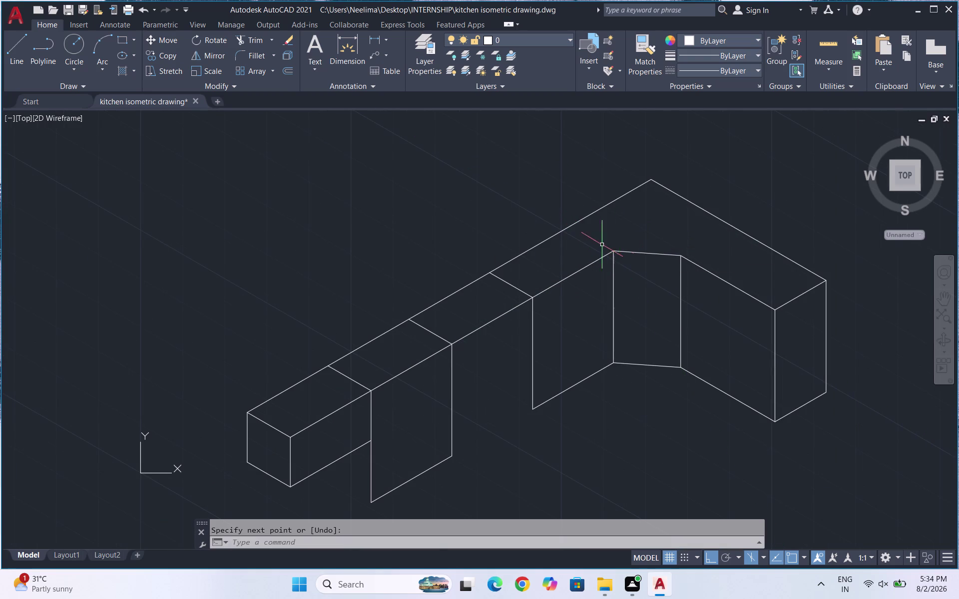
Attempt the corner cross line and the countertop's corner edge on the top isoplane.
key(space)
click(610, 250)
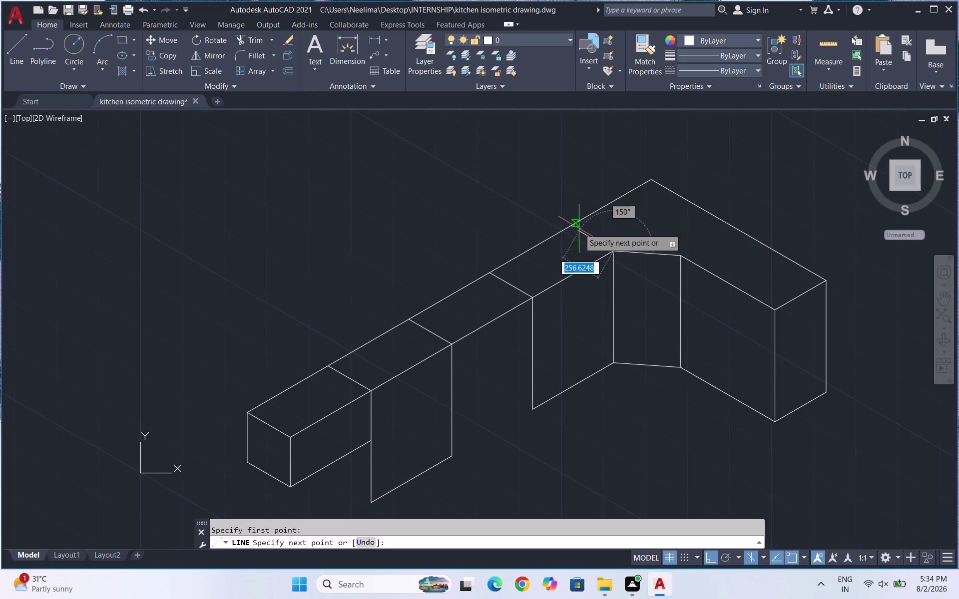
click(573, 227)
scroll(down, 3)
key(space)
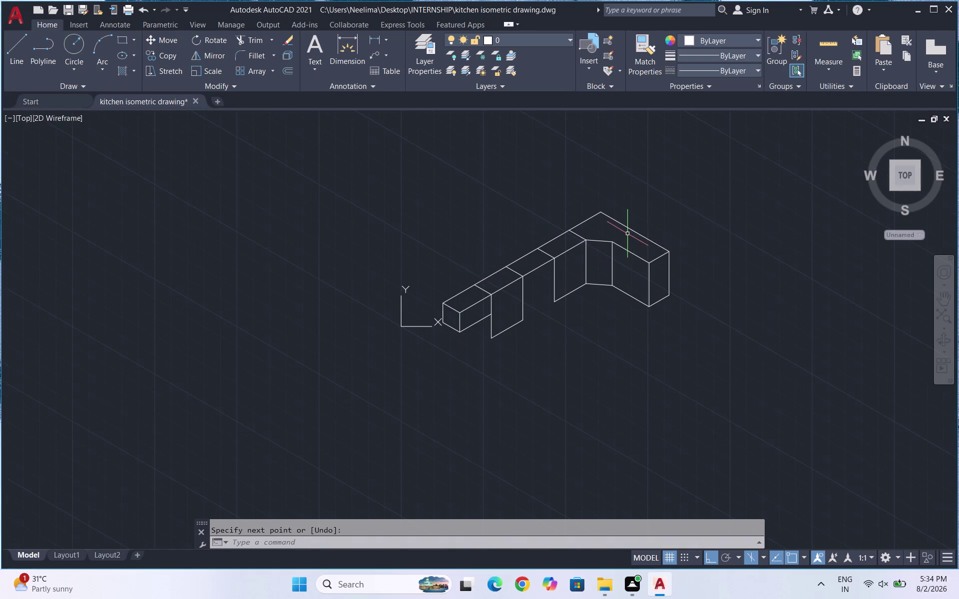
scroll(up, 3)
key(space)
click(584, 253)
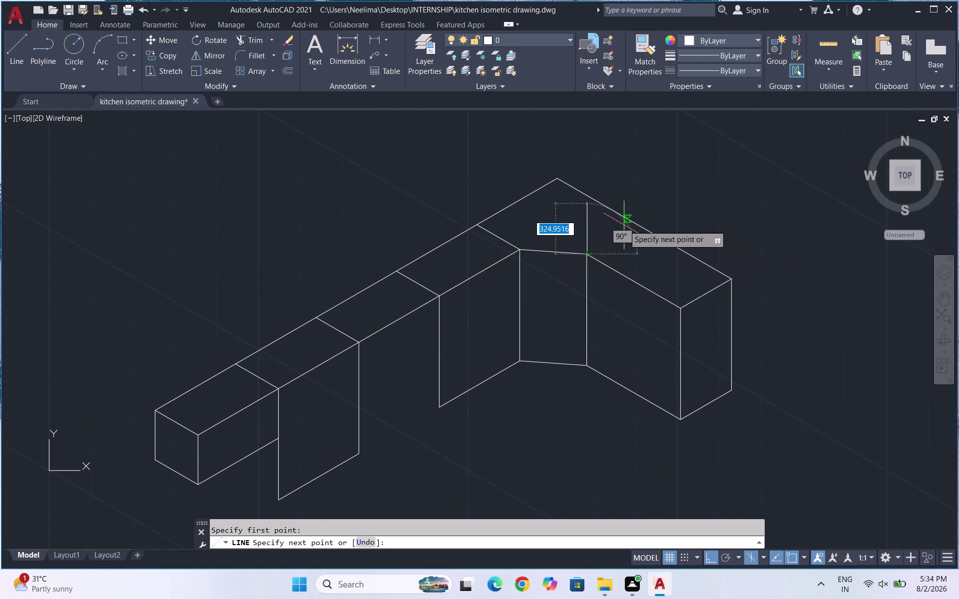
key(F5)
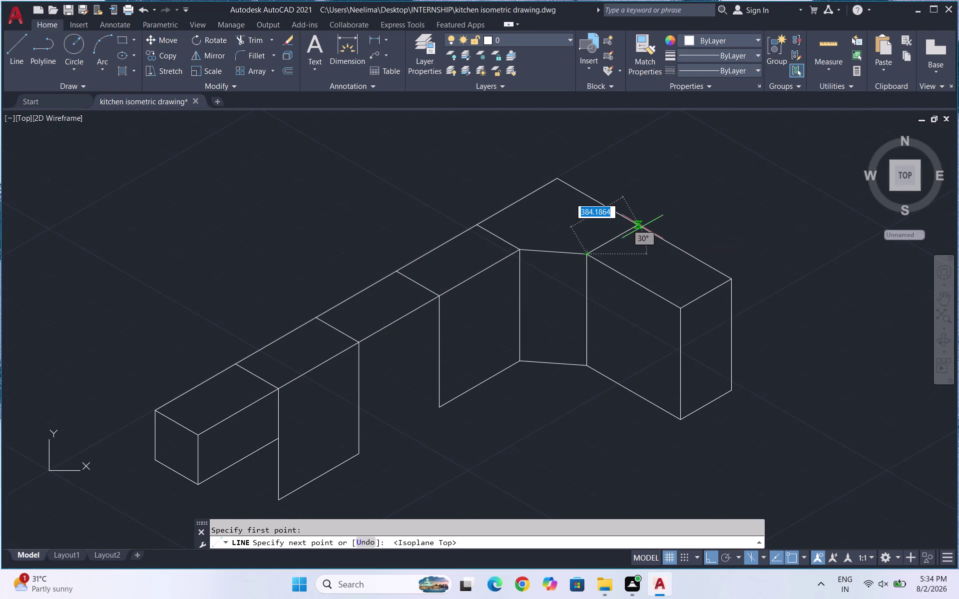
click(643, 226)
key(Escape)
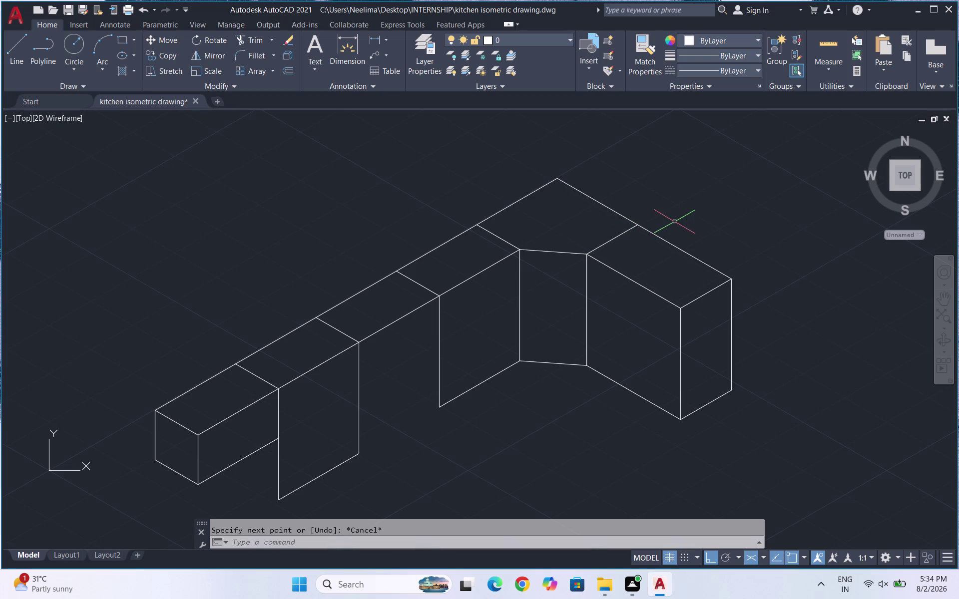
Draw a short slanted base segment and a vertical edge beside the middle cabinet.
key(l)
key(Return)
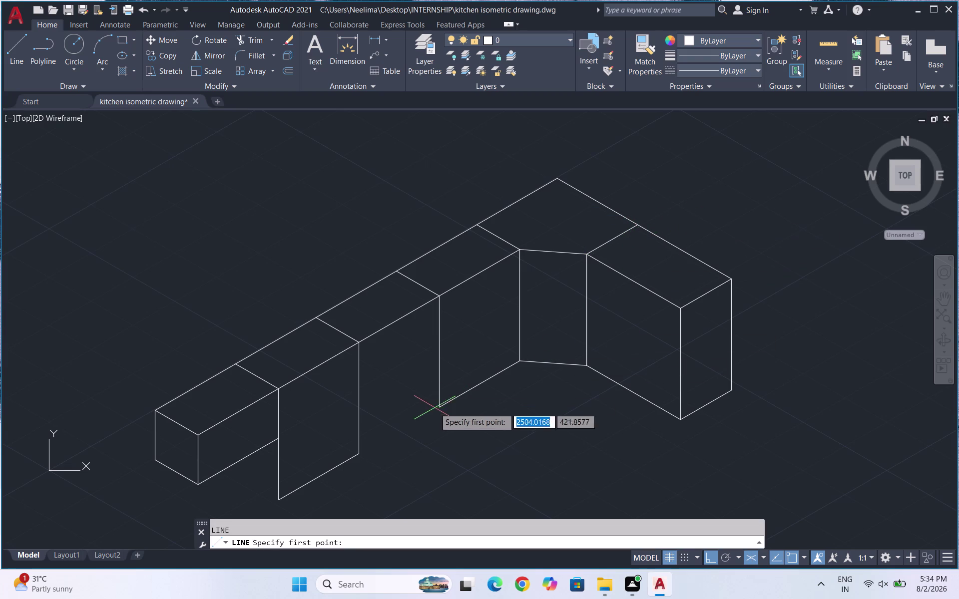
click(438, 407)
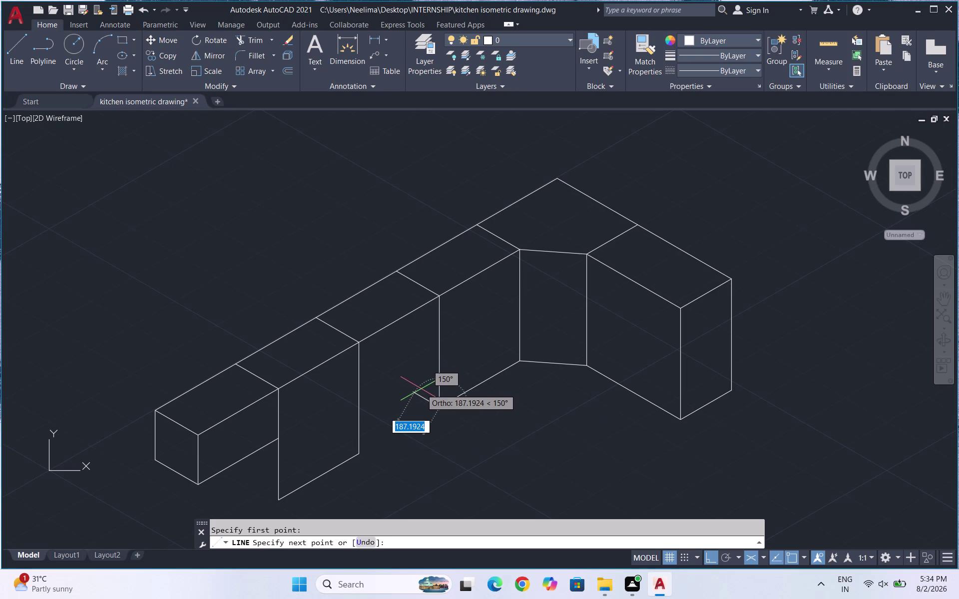
click(417, 388)
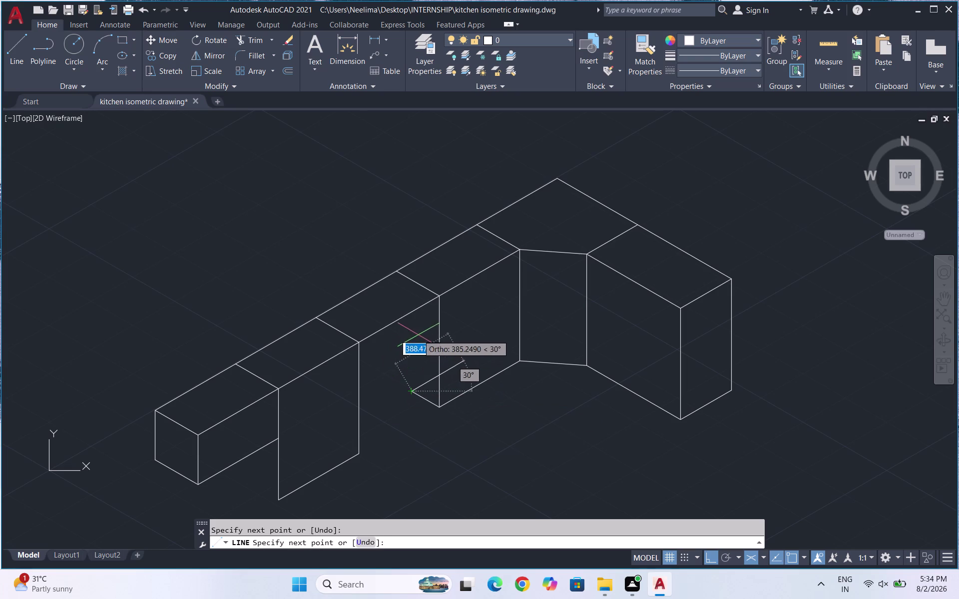
key(F5)
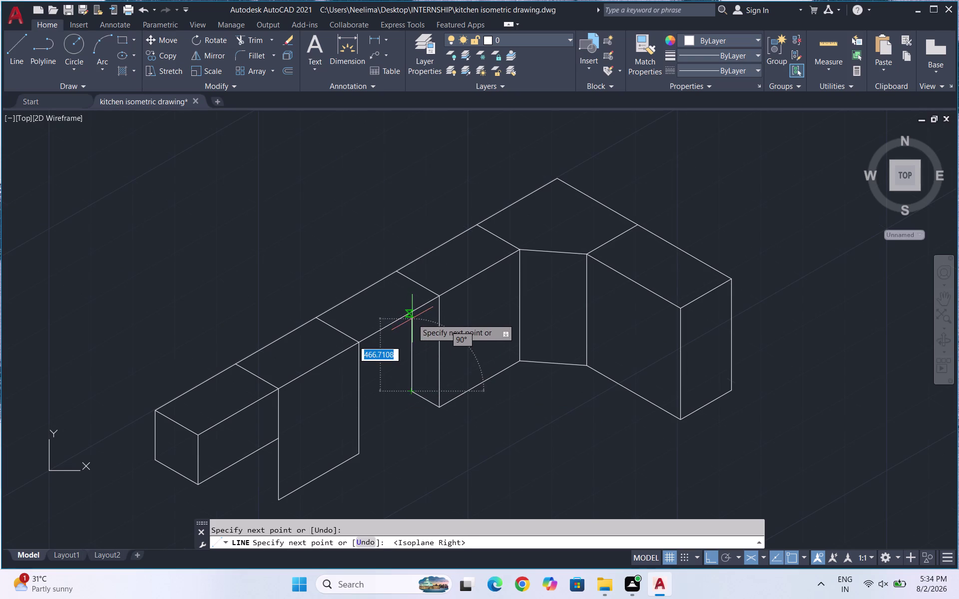
click(412, 313)
key(Escape)
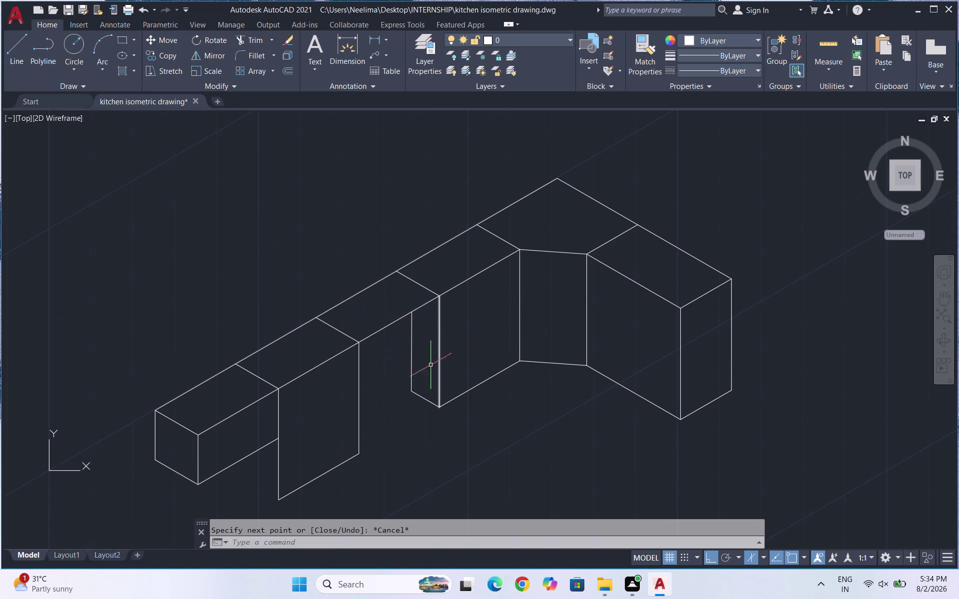
Select the short slanted base line.
scroll(up, 3)
scroll(down, 3)
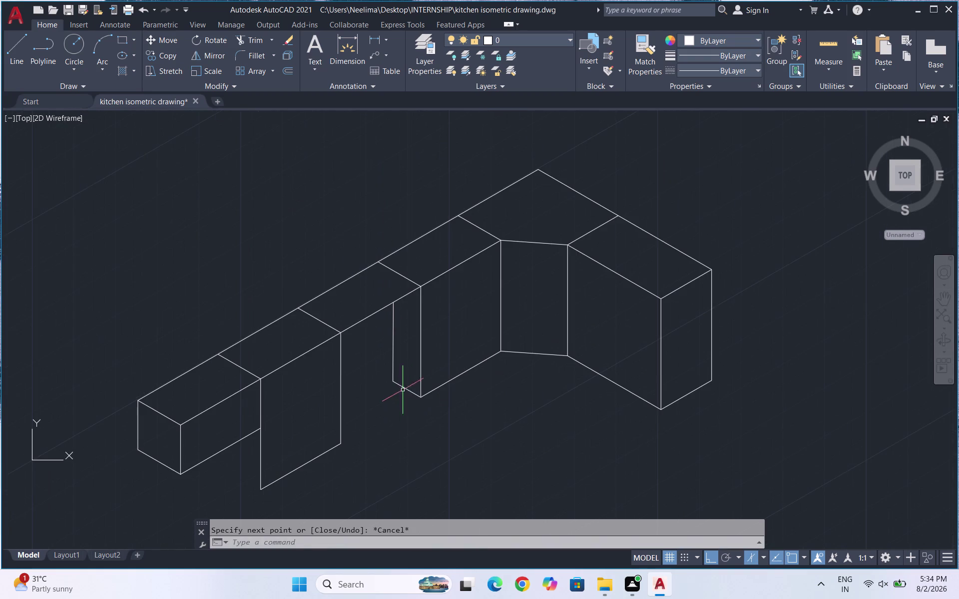
scroll(up, 3)
click(400, 388)
Delete the base line and redraw it from the cabinet's bottom corner to the vertical edge.
key(Delete)
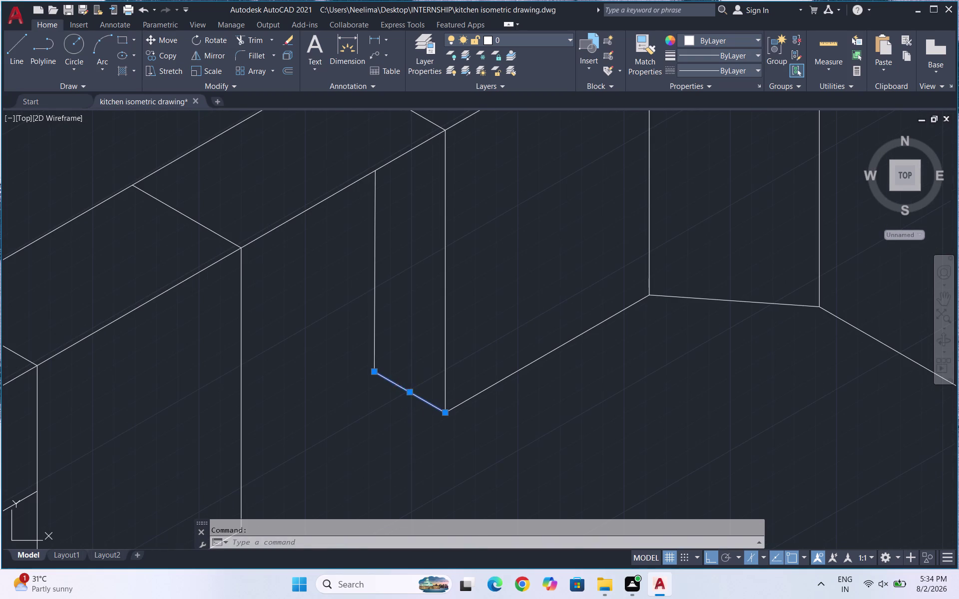
key(F5)
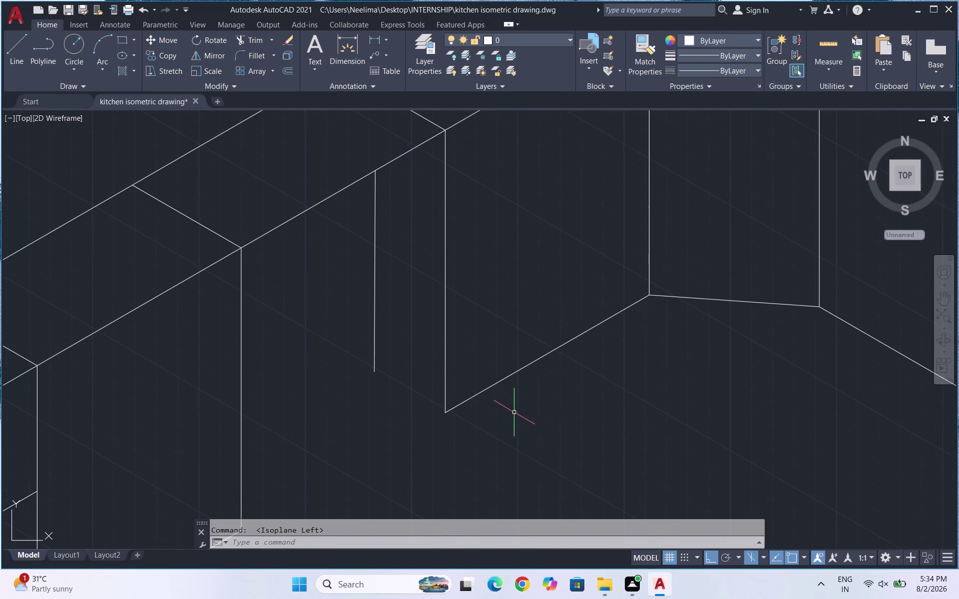
key(l)
key(Return)
click(429, 401)
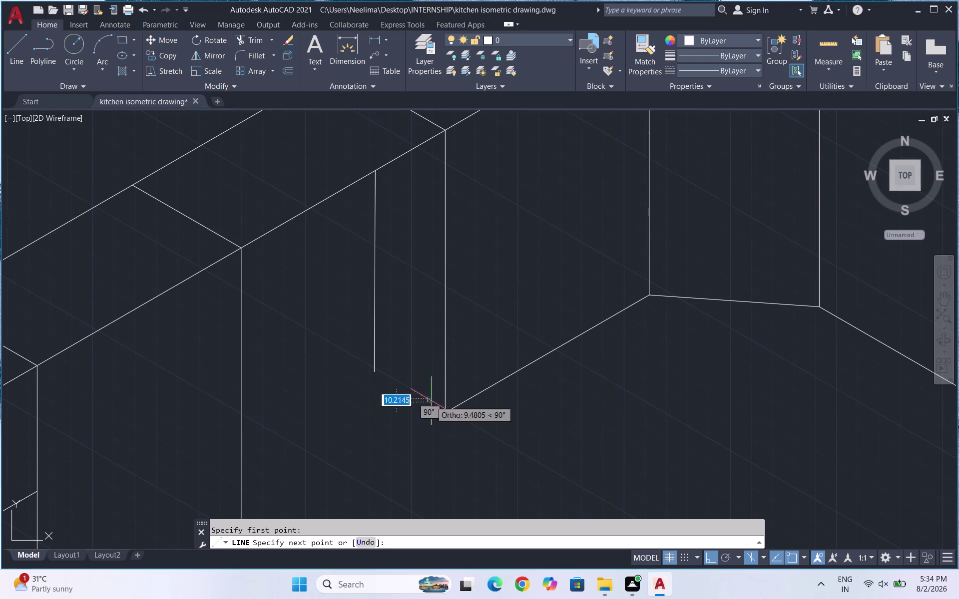
click(377, 377)
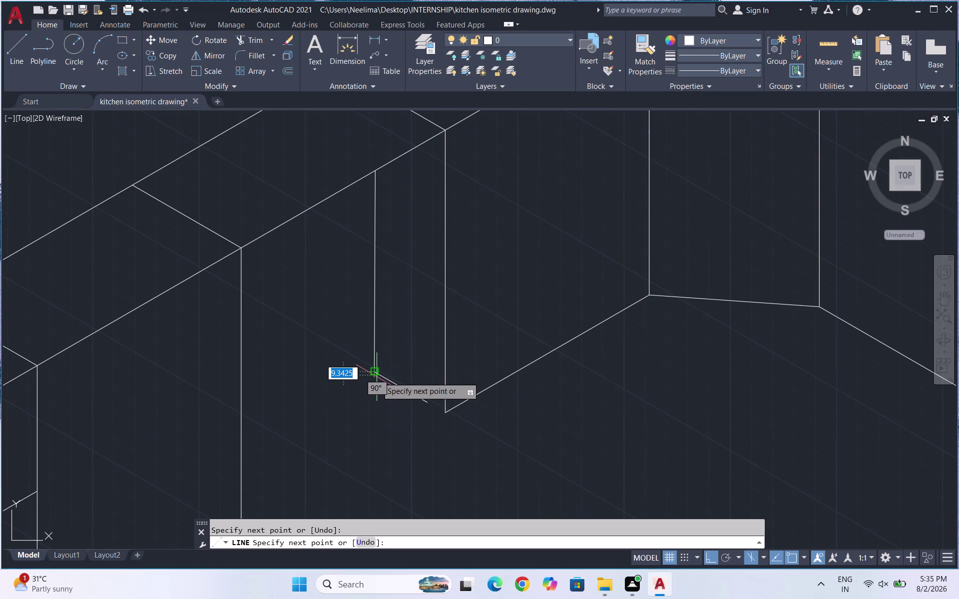
key(Escape)
Window-select the redrawn short base line and erase it.
scroll(up, 3)
drag(401, 410, 405, 401)
click(408, 369)
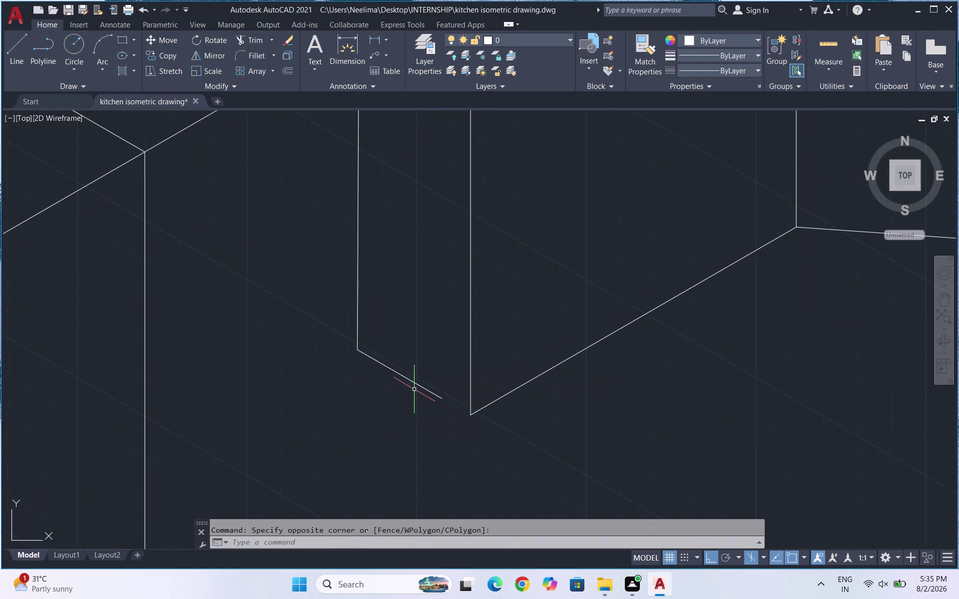
drag(416, 393, 410, 417)
click(419, 373)
drag(417, 413, 421, 375)
click(426, 341)
drag(444, 411, 432, 388)
key(Escape)
click(419, 375)
drag(479, 421, 465, 402)
key(Escape)
drag(452, 418, 447, 414)
drag(416, 377, 415, 373)
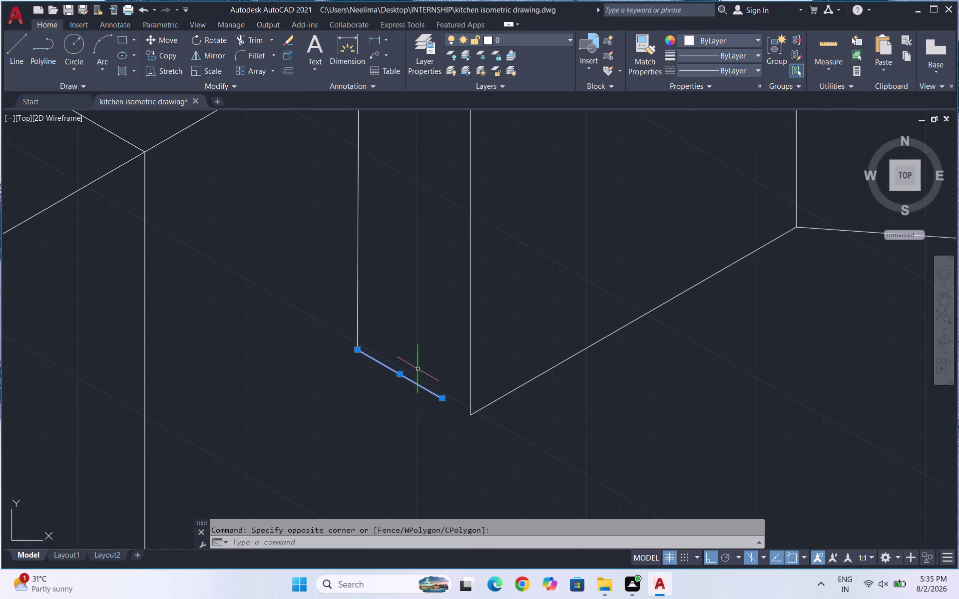
drag(416, 372, 416, 370)
key(Delete)
key(l)
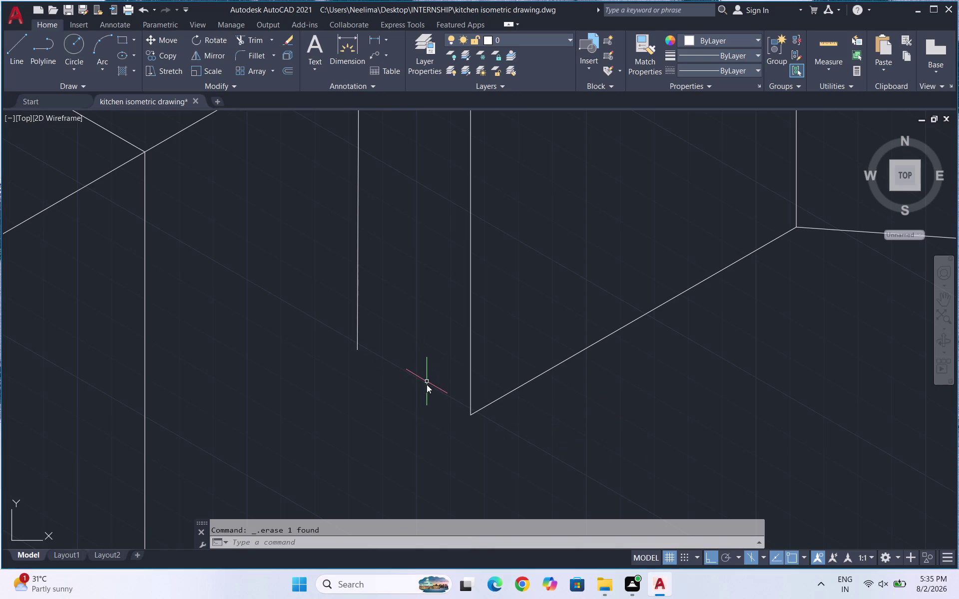
key(Return)
Draw the 150° base line closing the bottom of the middle cabinet's side panel.
click(471, 414)
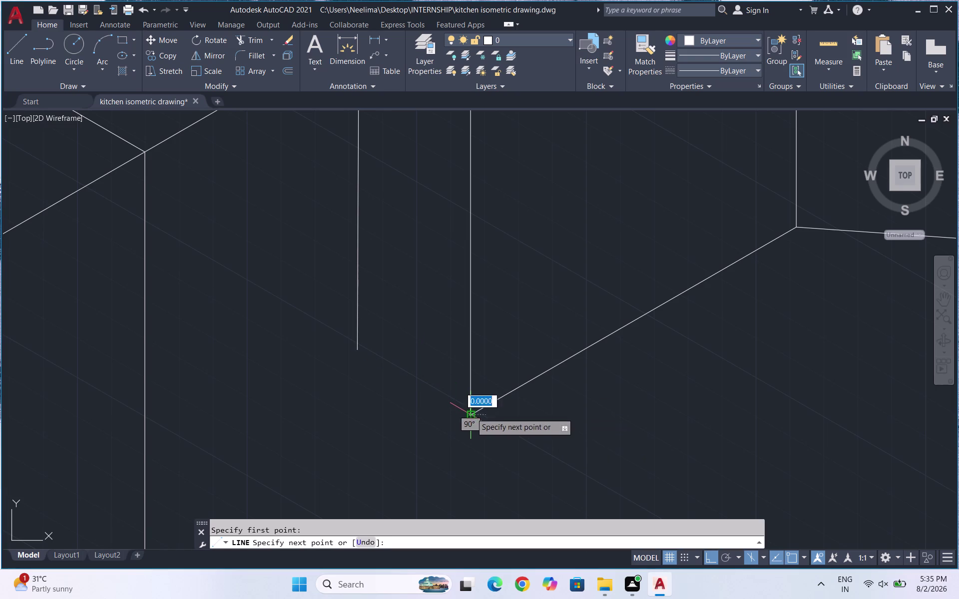
click(358, 350)
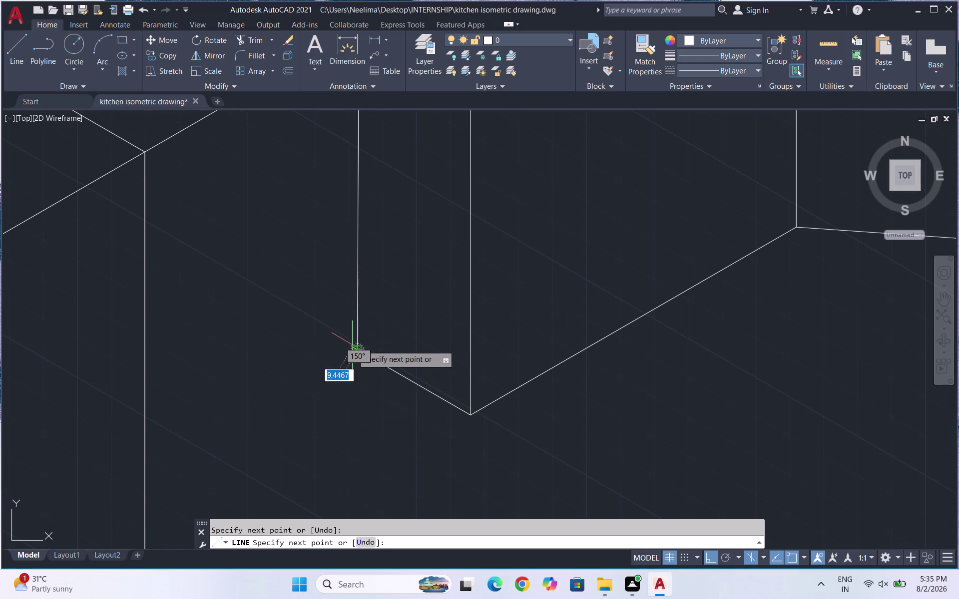
key(Escape)
scroll(down, 3)
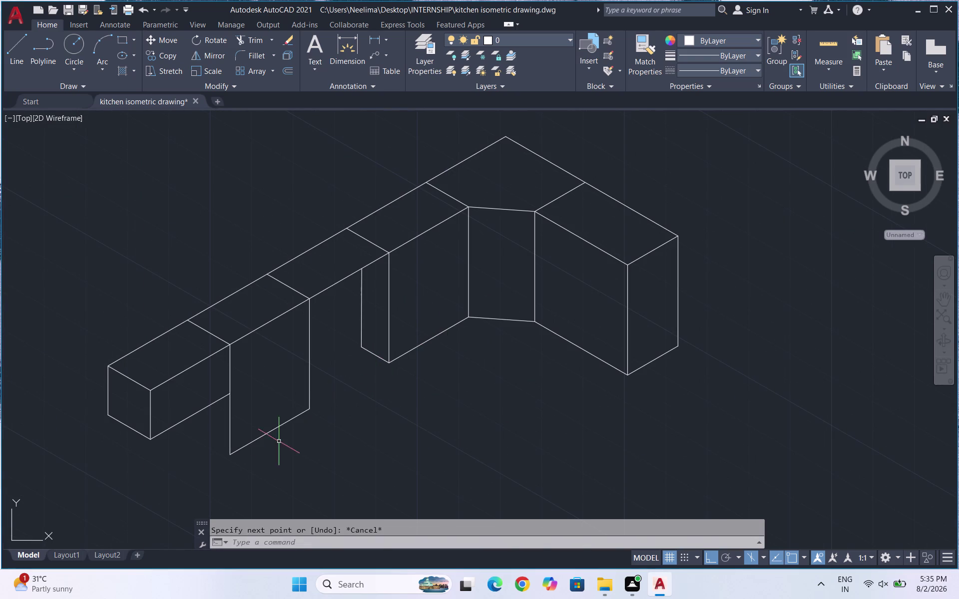
scroll(up, 3)
Draw a 150° base line and a 90° vertical edge under the left cabinet.
key(l)
key(Return)
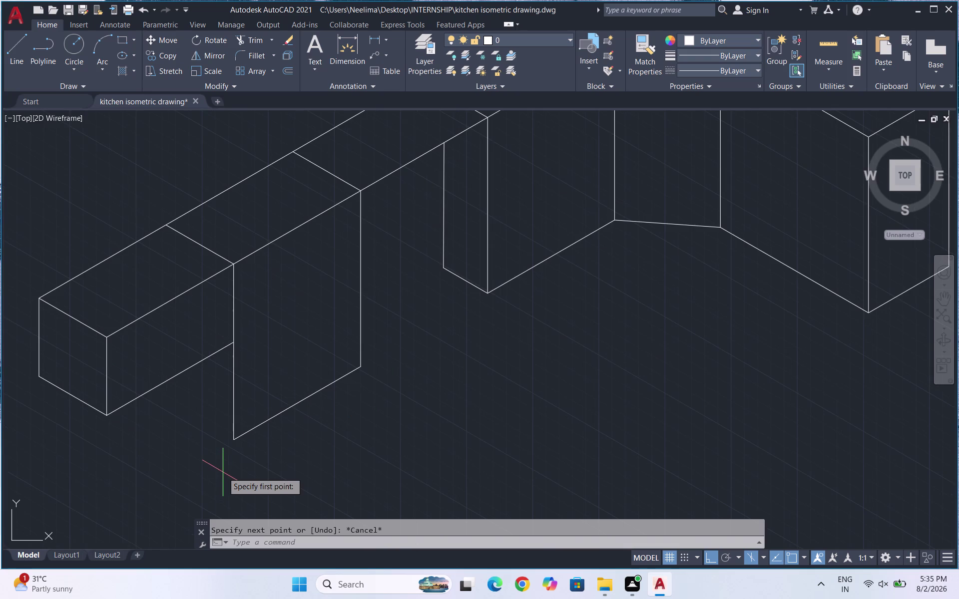
click(237, 441)
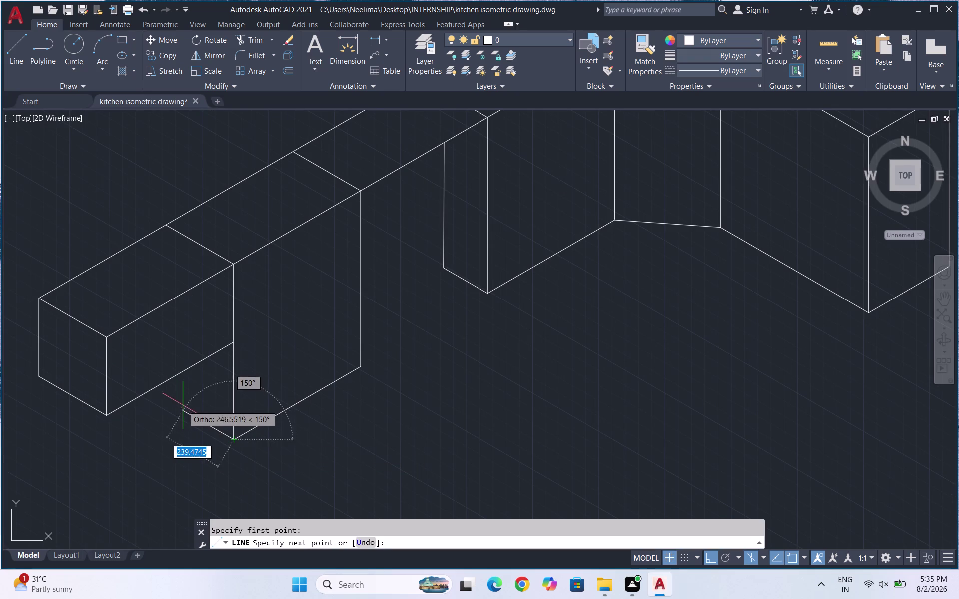
click(195, 407)
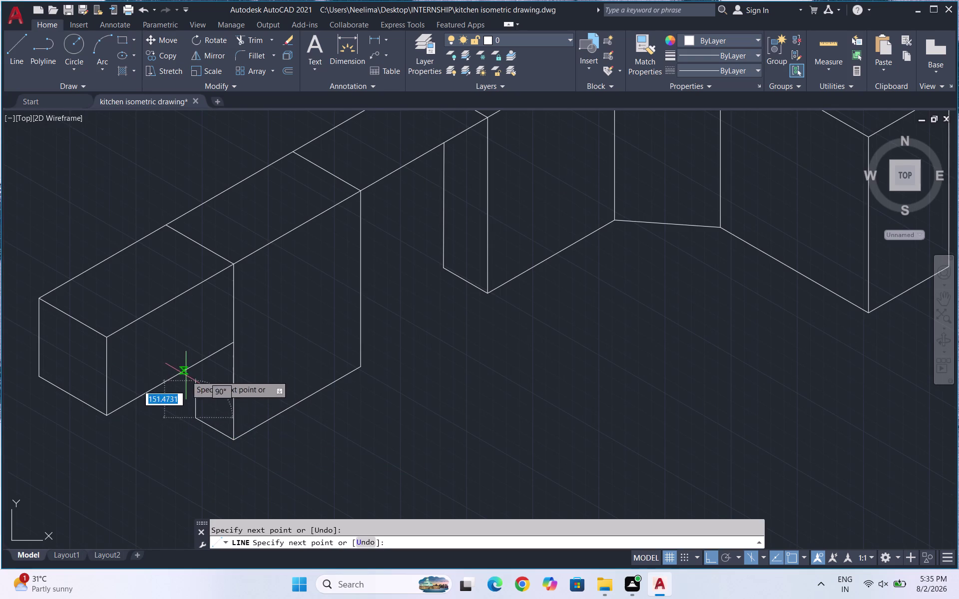
click(197, 365)
key(Escape)
scroll(down, 3)
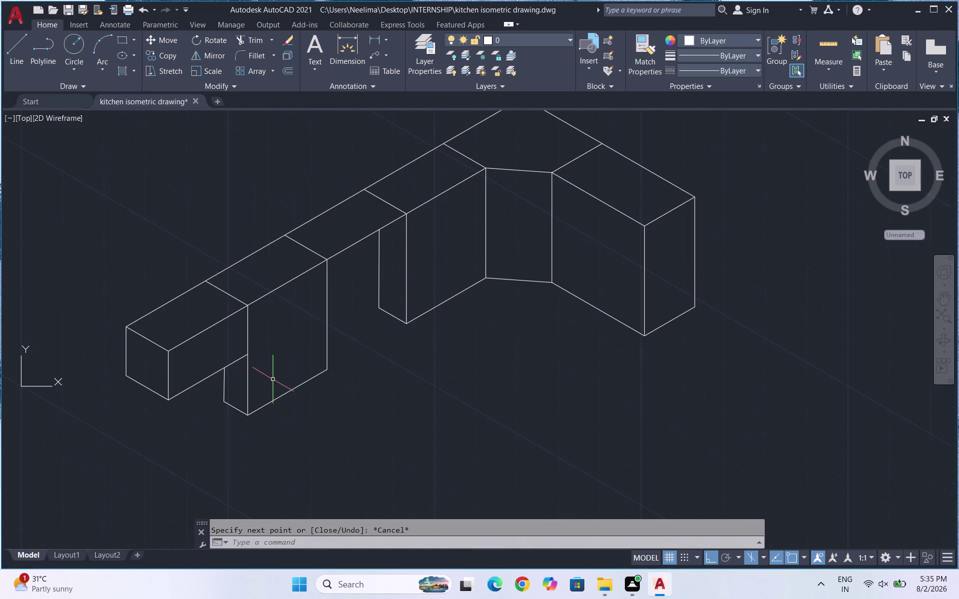
scroll(down, 3)
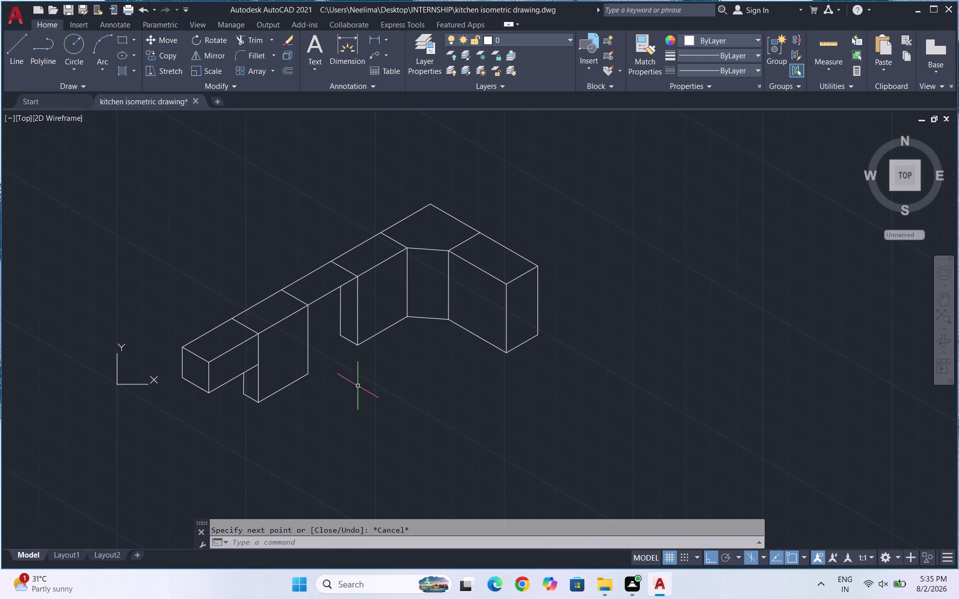
scroll(up, 3)
scroll(up, 3)
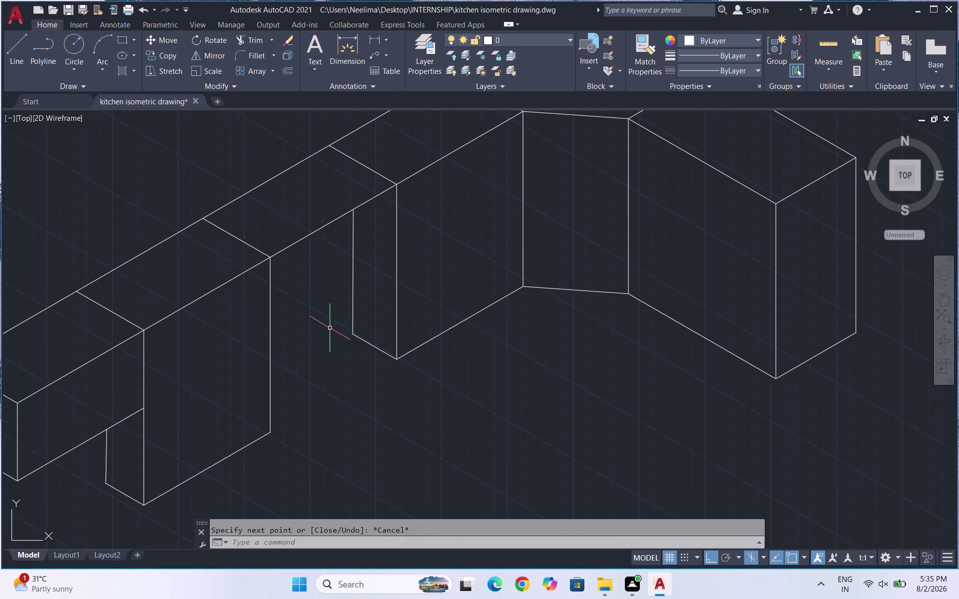
key(l)
key(Return)
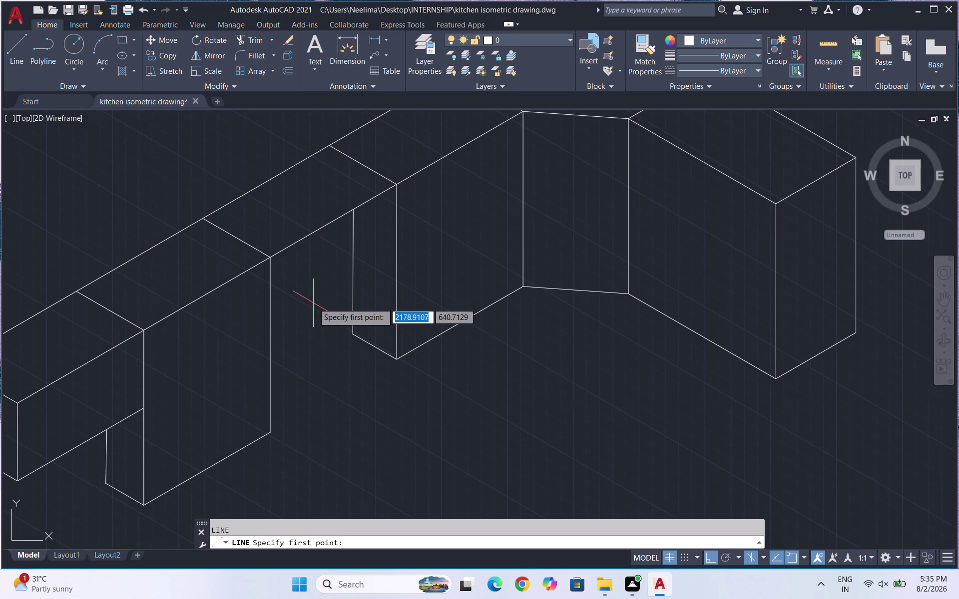
Draw a 100-unit trial vertical line, then select and erase it.
scroll(up, 3)
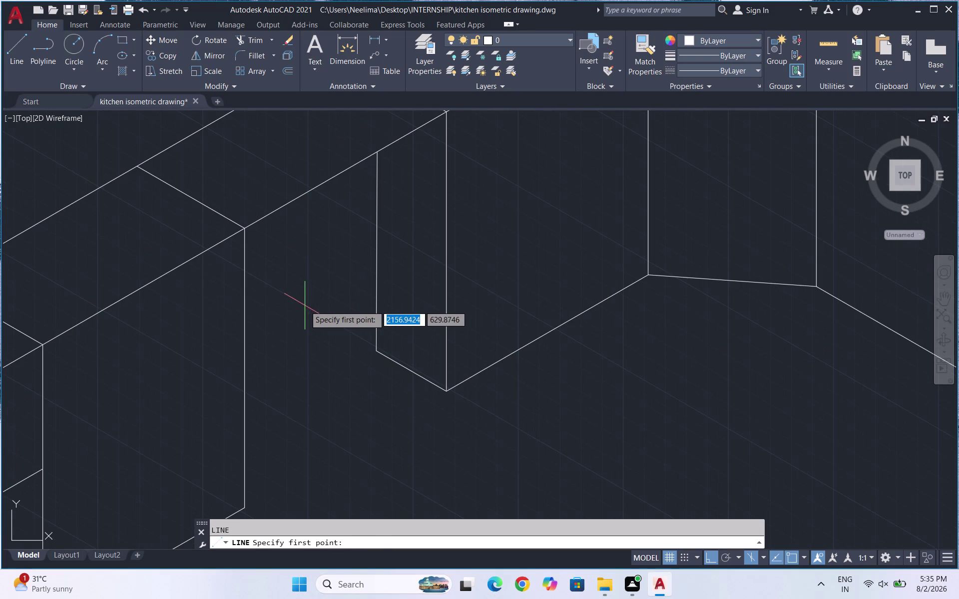
click(304, 305)
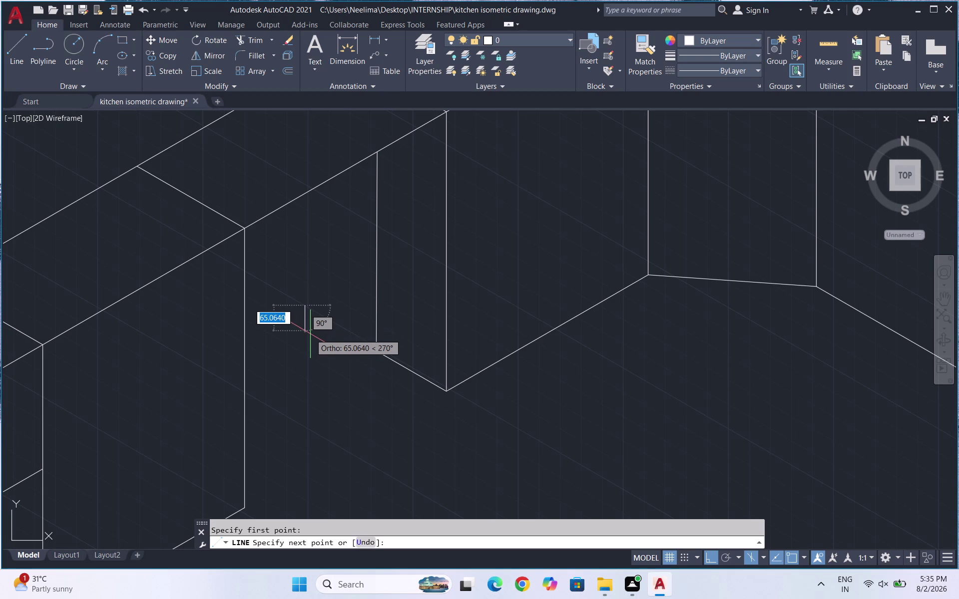
text(100)
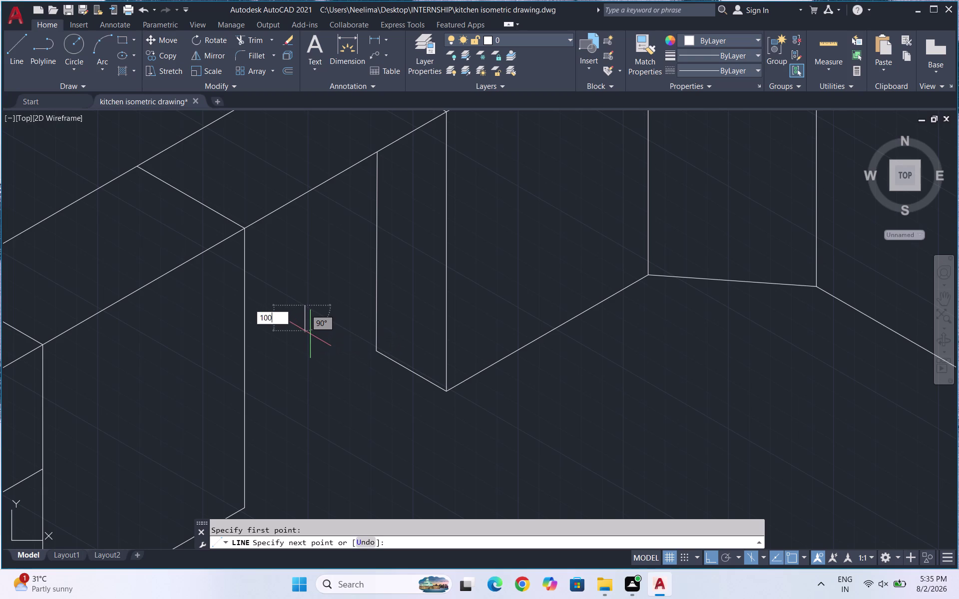
key(Return)
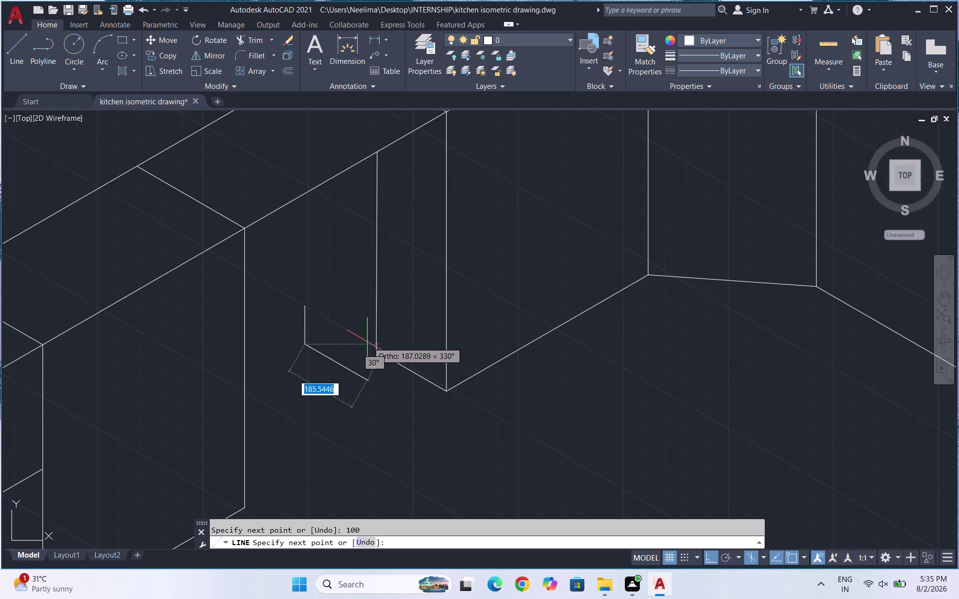
key(Escape)
scroll(up, 3)
drag(314, 326, 270, 309)
click(266, 309)
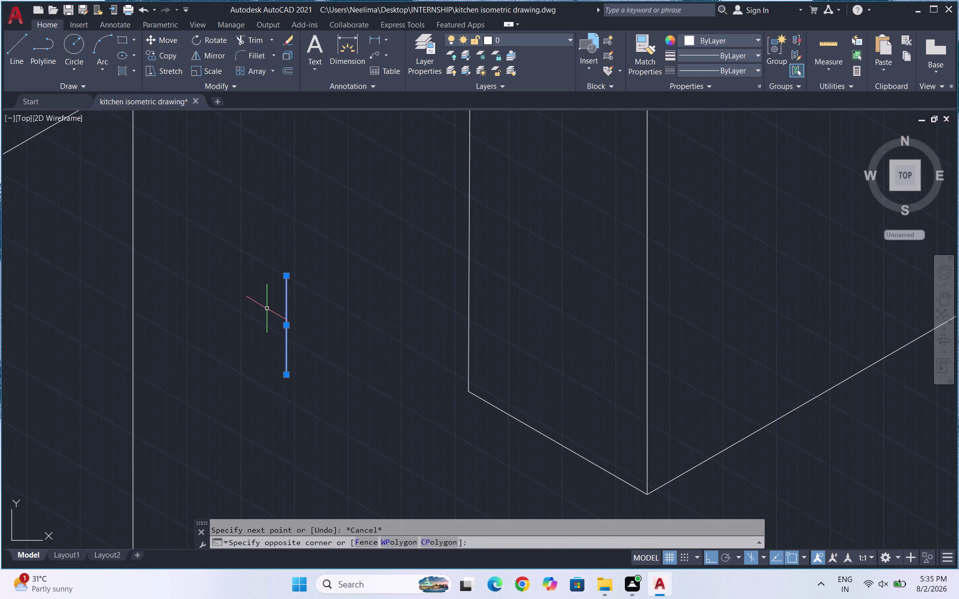
key(Delete)
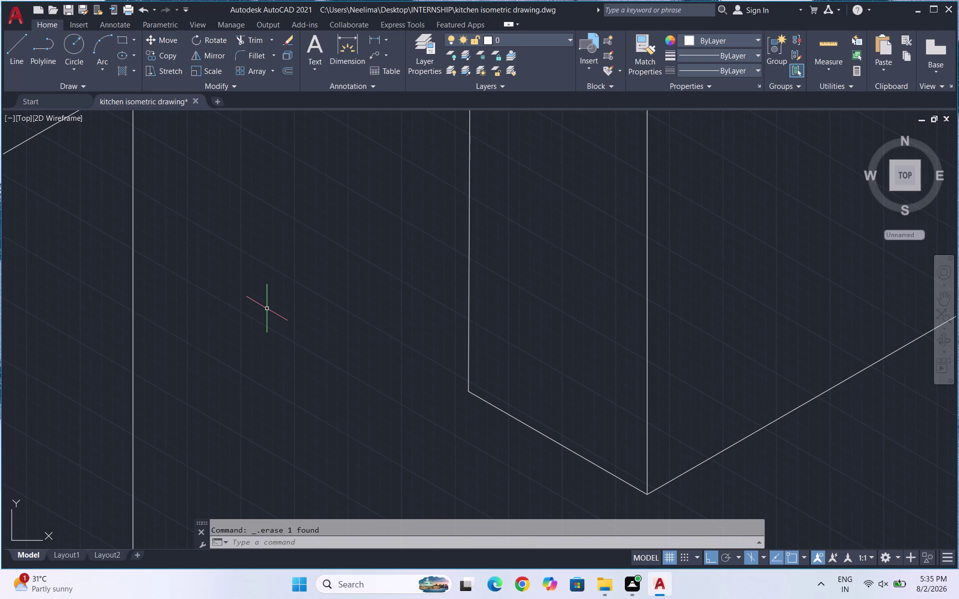
Switch the isometric plane to Top and start a new line.
key(F5)
key(l)
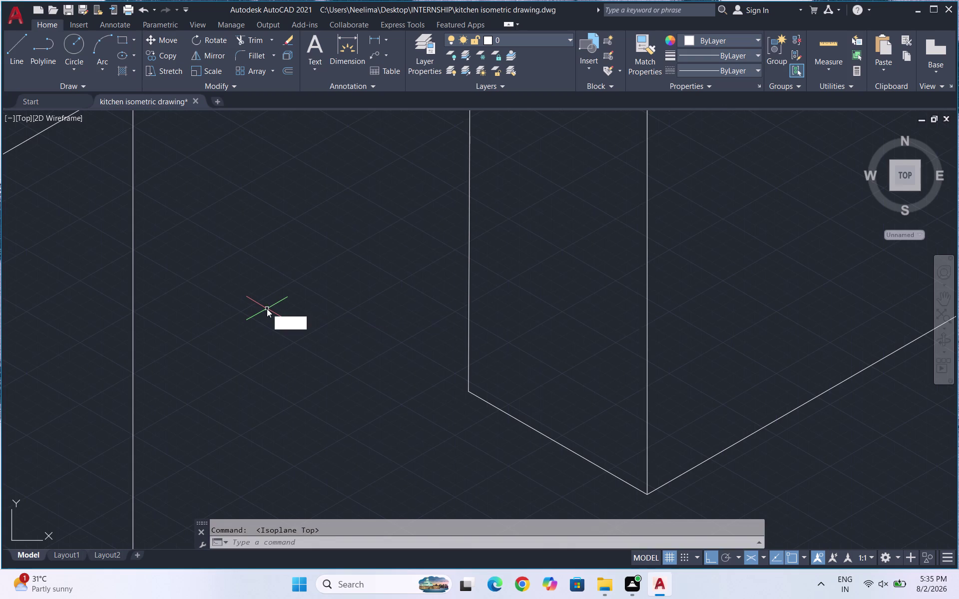
key(Return)
Draw a stray 100-unit top-plane line and cancel it.
click(245, 308)
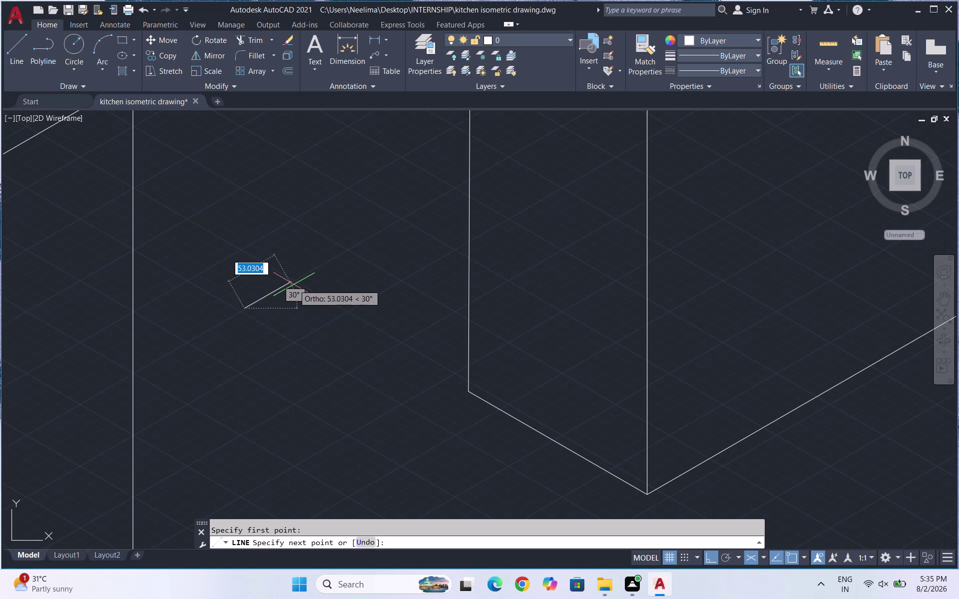
text(100)
key(Return)
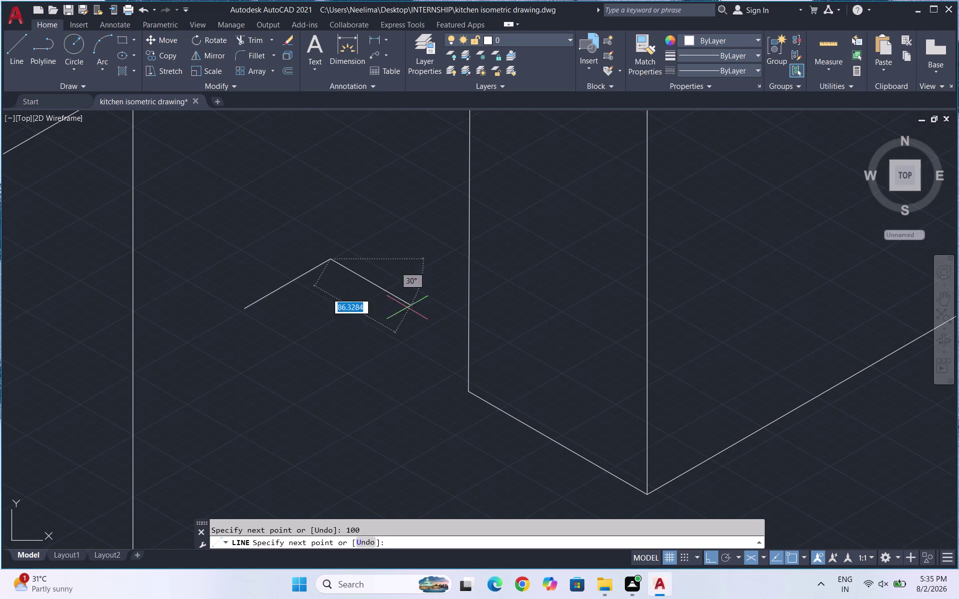
key(Escape)
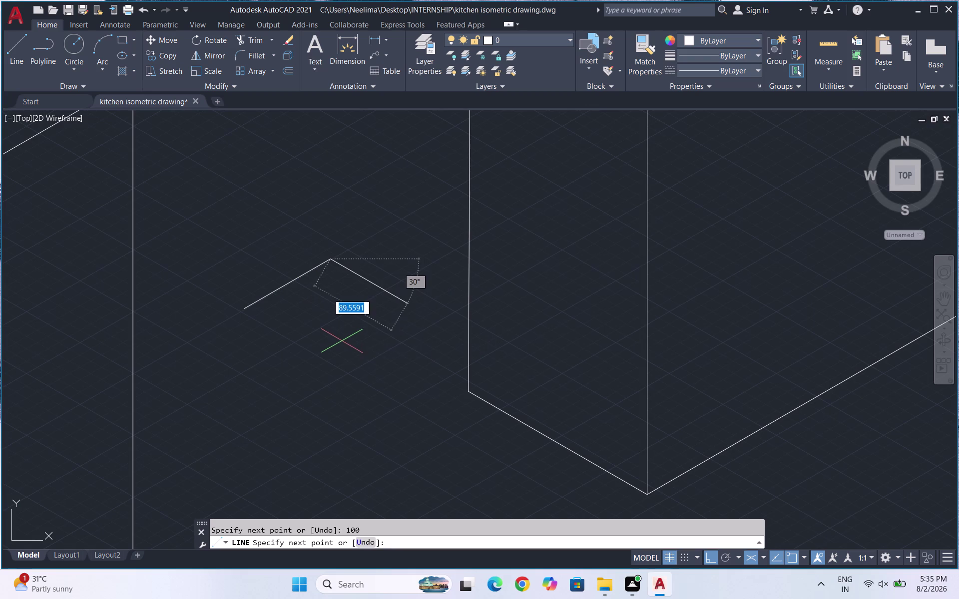
scroll(down, 3)
scroll(up, 3)
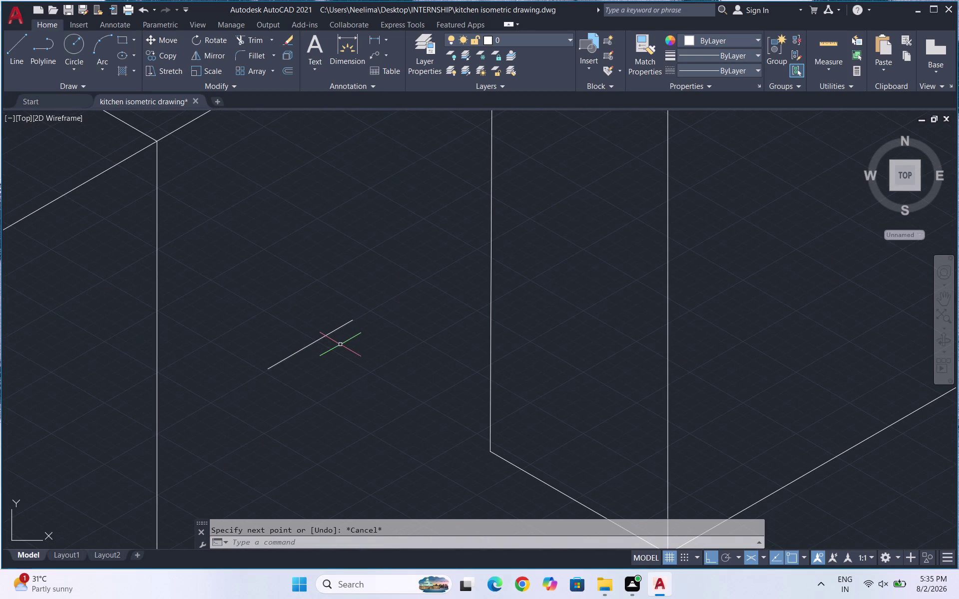
Start the square beside the lower counter with two 100-unit isometric edges.
key(l)
key(Return)
click(352, 318)
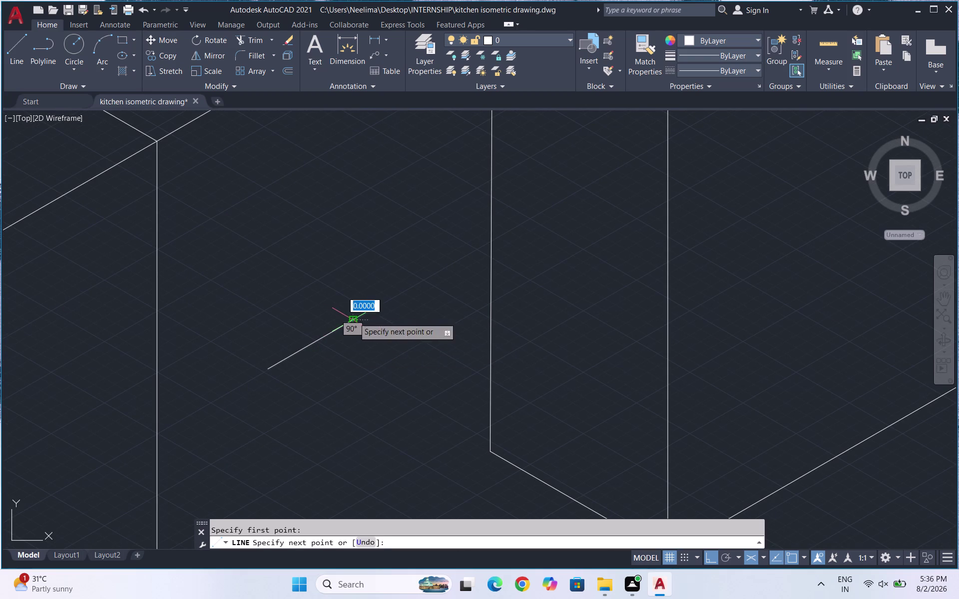
text(100)
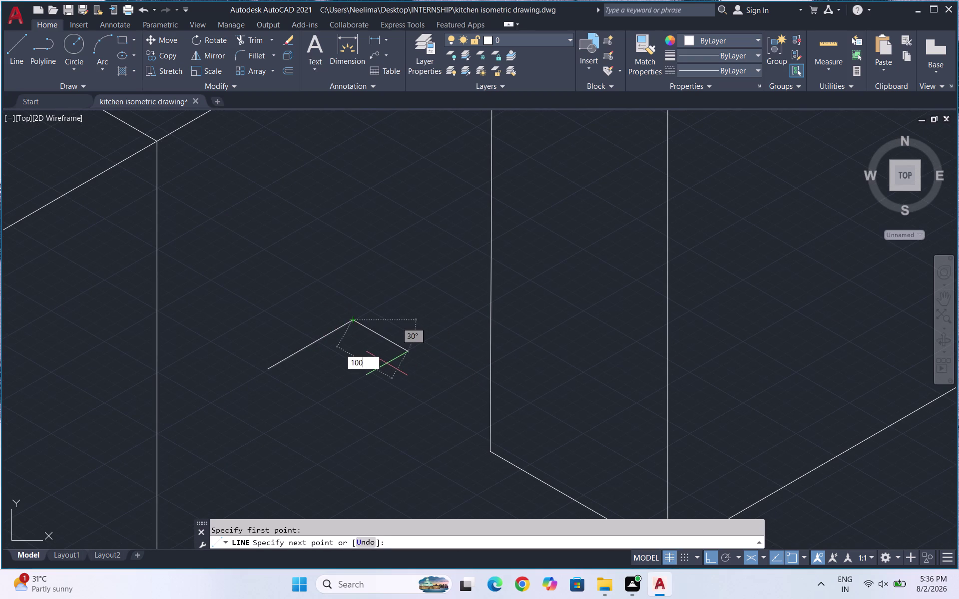
key(Return)
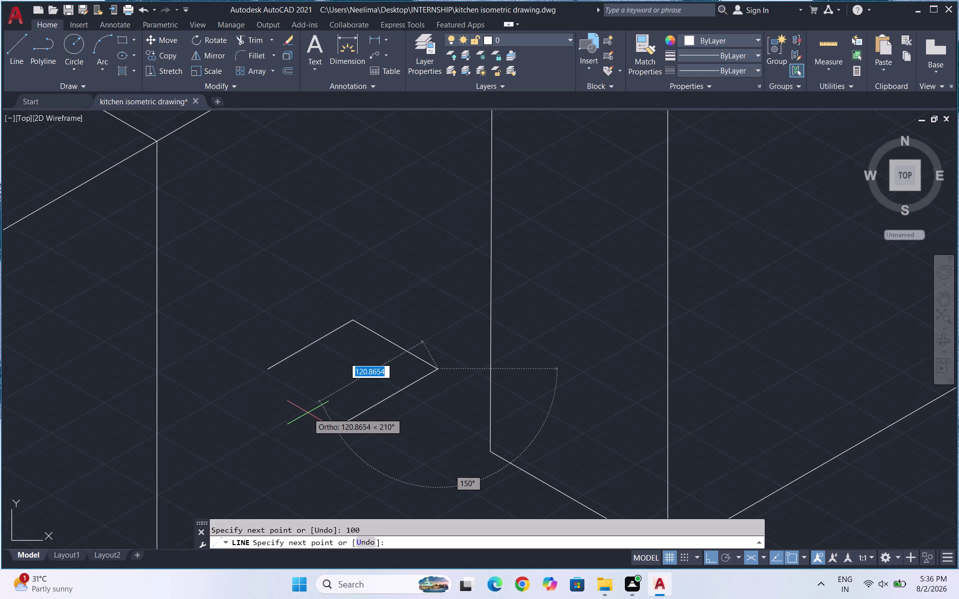
text(10)
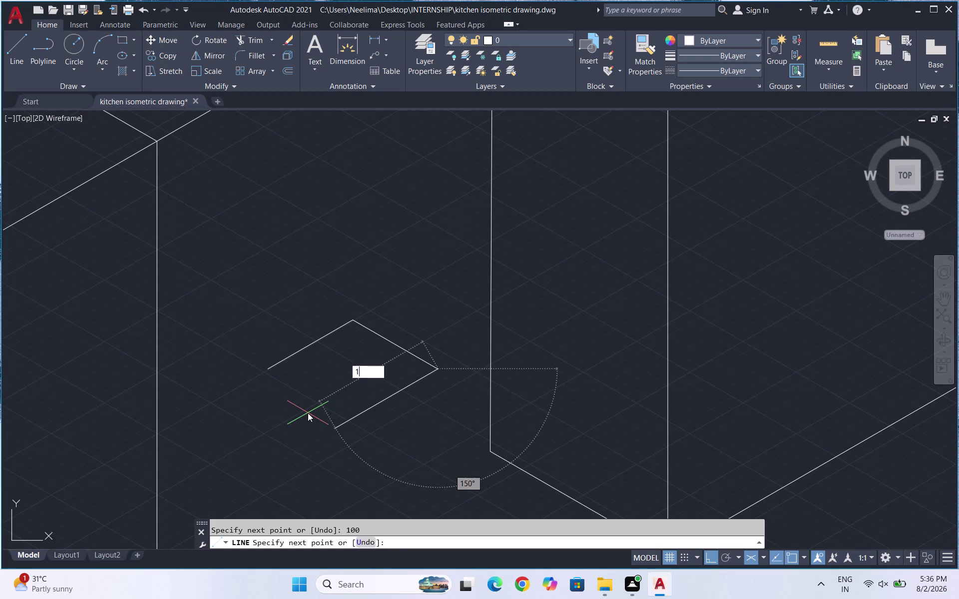
text(0)
key(Return)
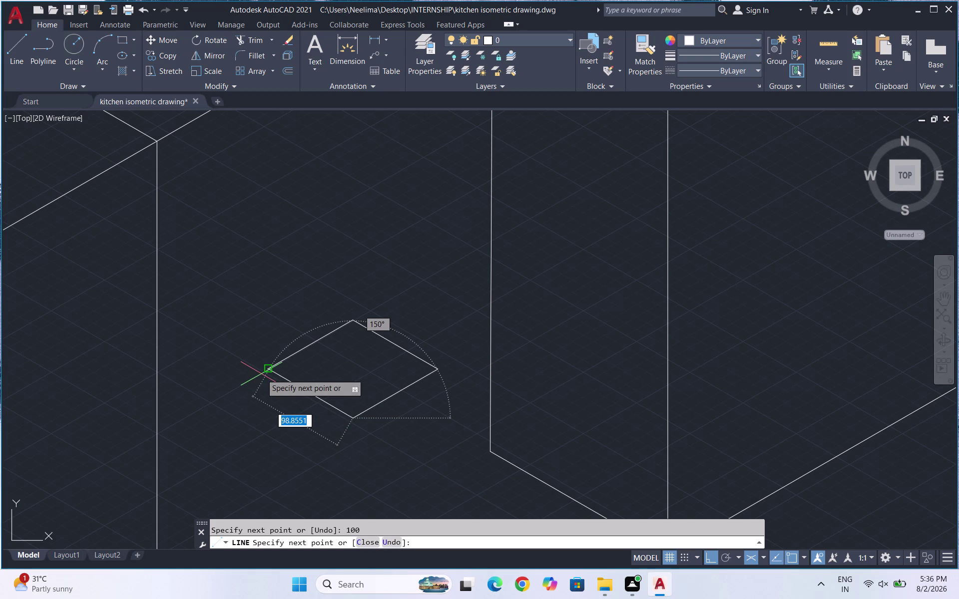
Add the third 100-unit edge and close the square.
text(100)
key(Return)
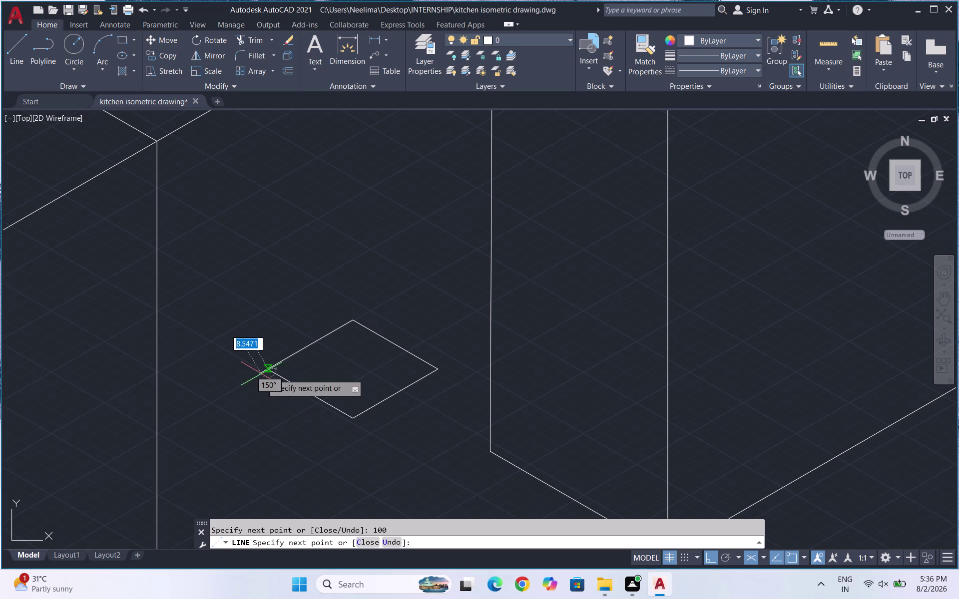
key(space)
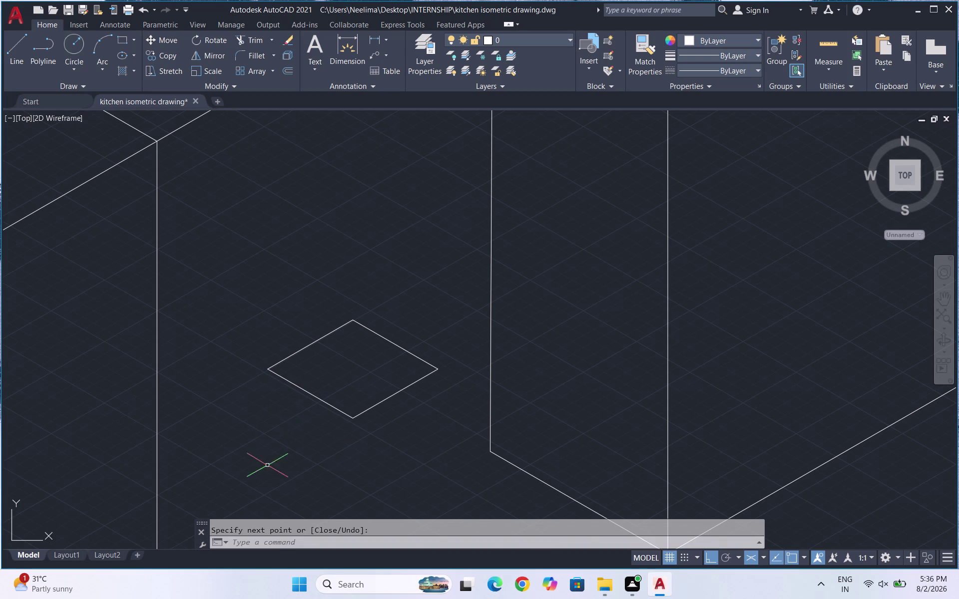
scroll(down, 3)
scroll(down, 3)
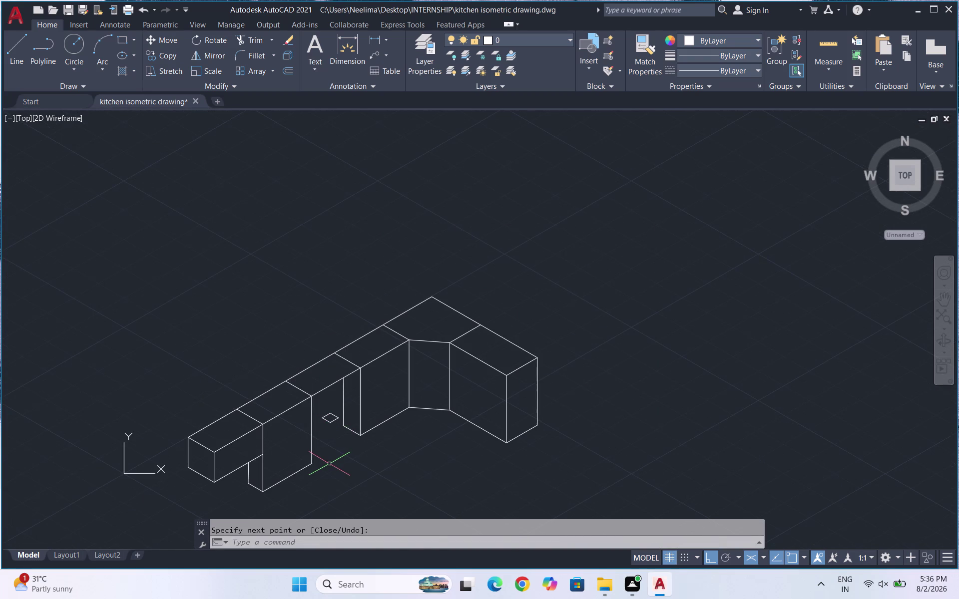
Start a line at the bottom of the cabinet's vertical edge on the right isoplane.
scroll(up, 3)
scroll(up, 3)
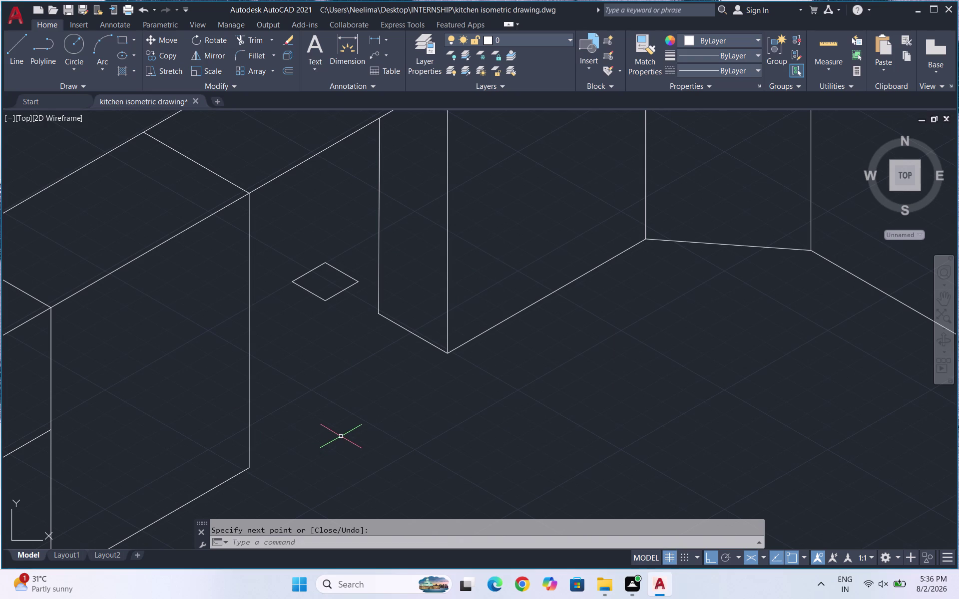
key(l)
key(Return)
scroll(down, 3)
scroll(down, 3)
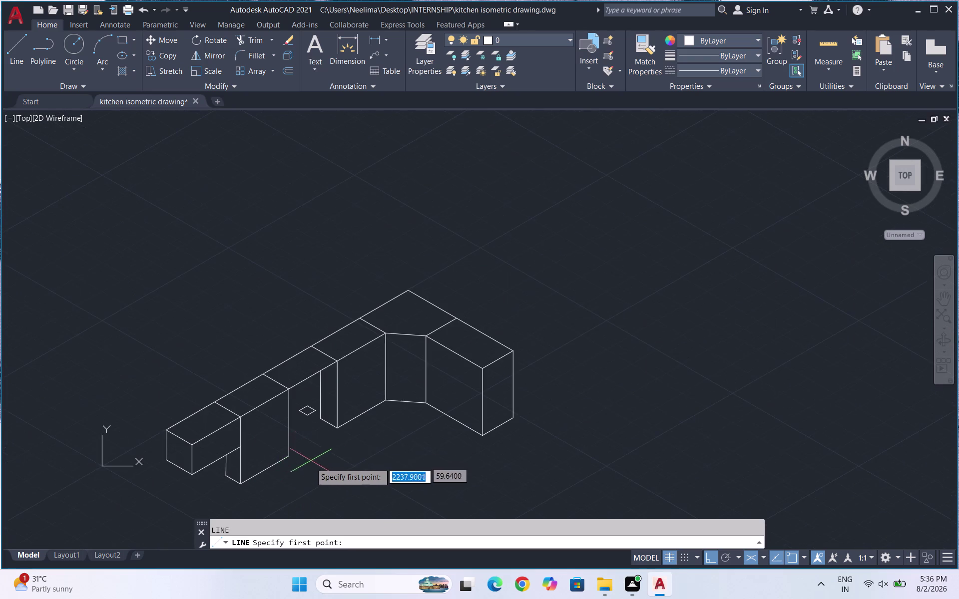
scroll(up, 3)
scroll(up, 3)
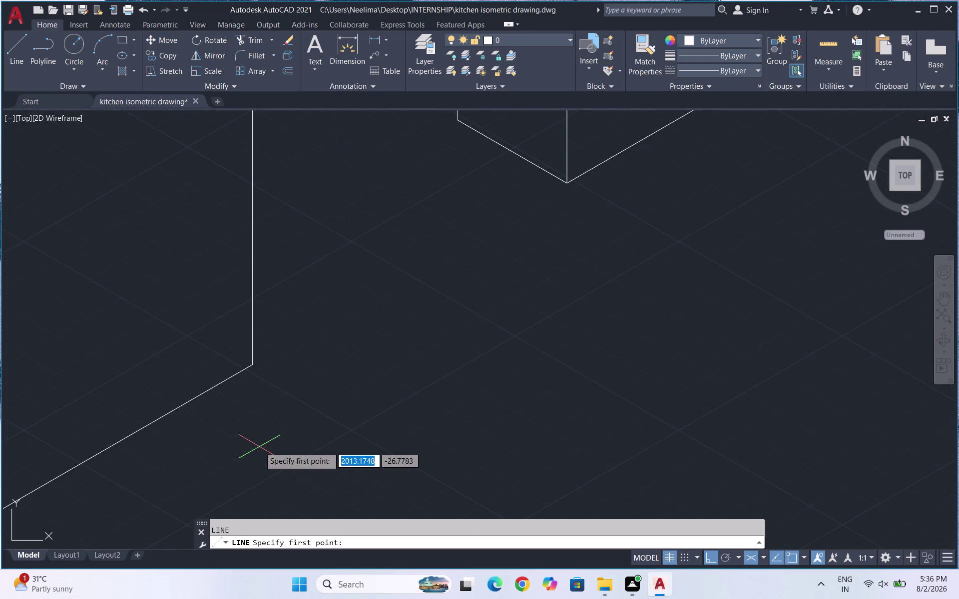
key(F5)
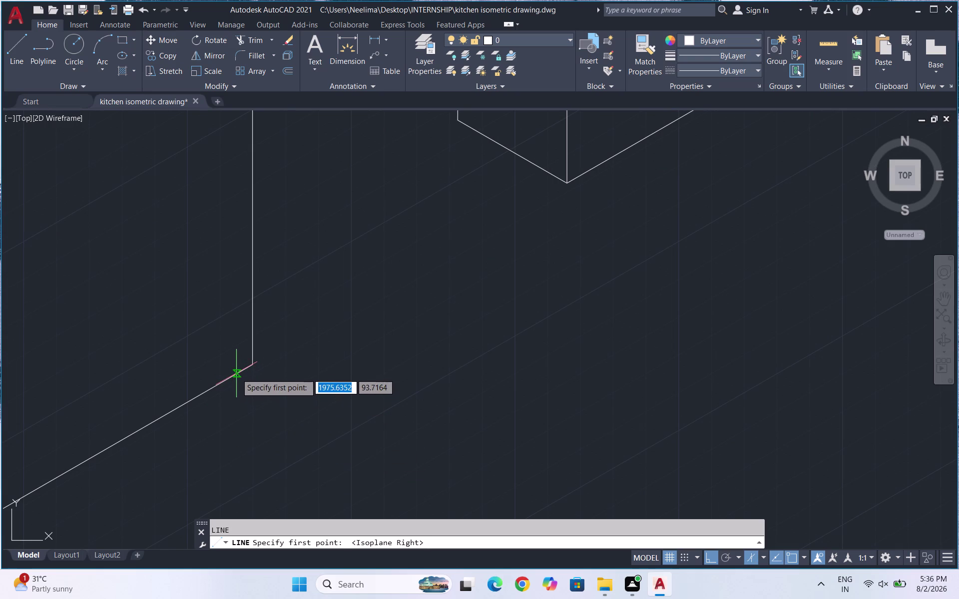
click(236, 374)
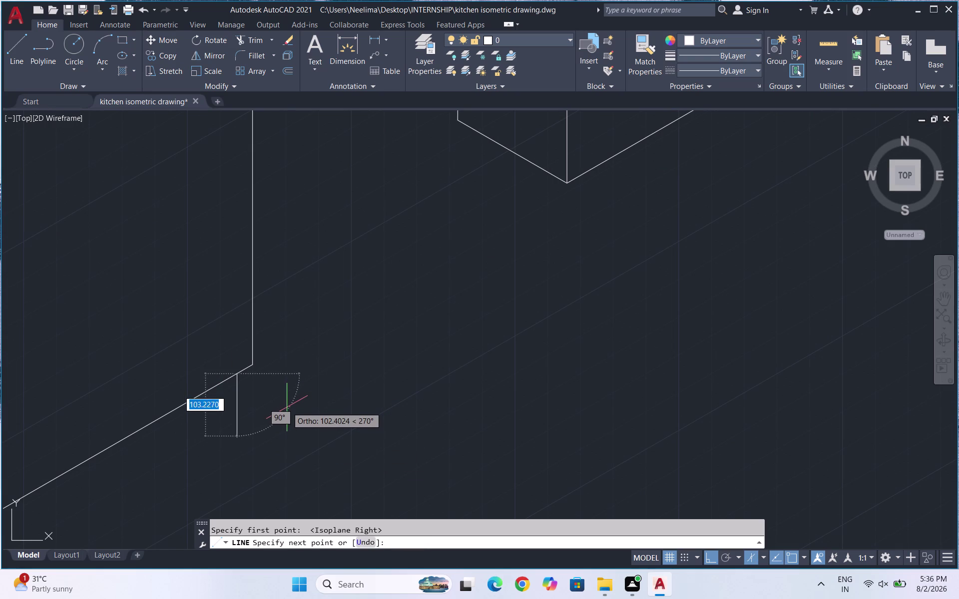
Draw the short 330° segment, then the long 30° segment along the counter.
key(F5)
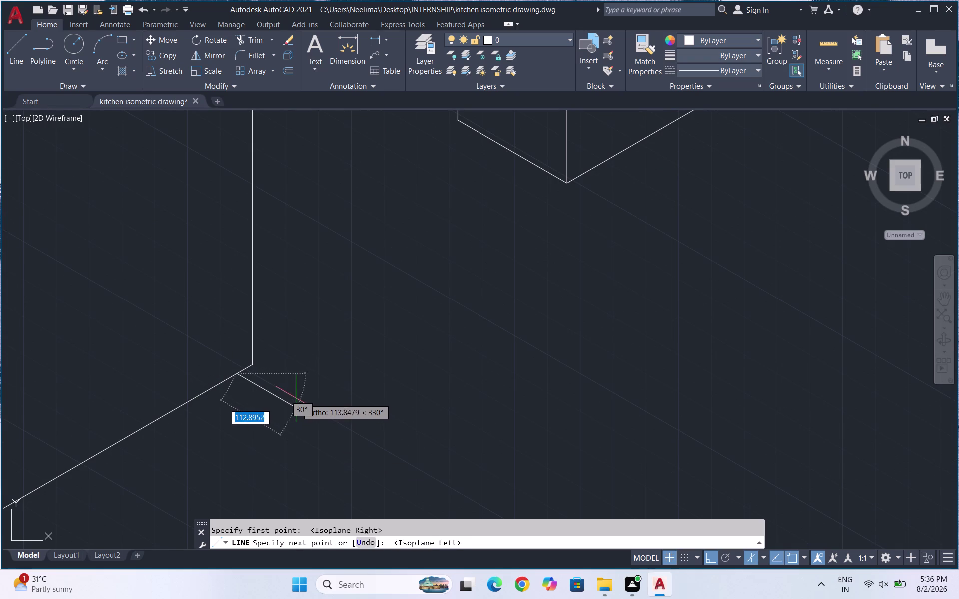
click(326, 408)
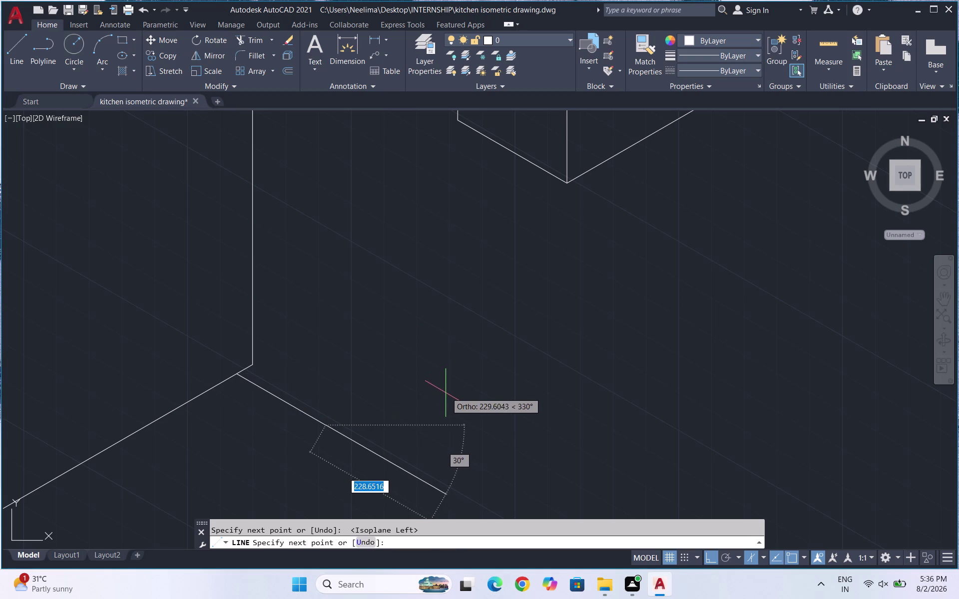
key(F5)
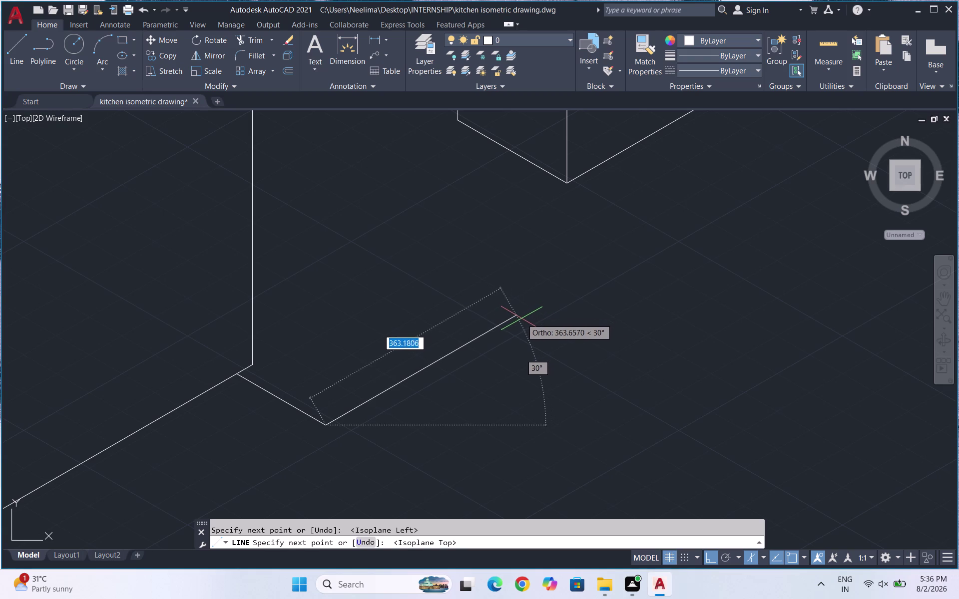
click(539, 291)
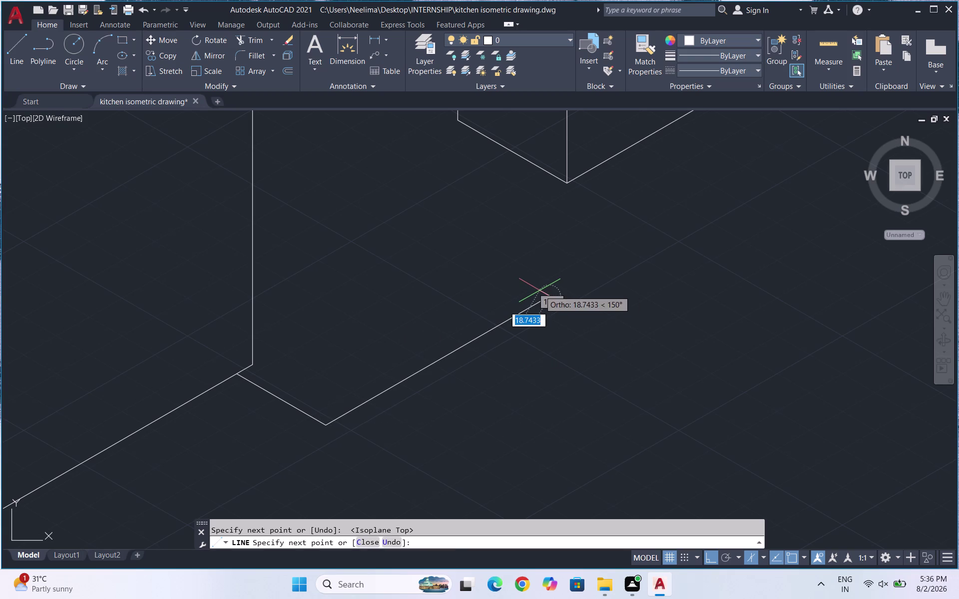
key(Escape)
scroll(down, 3)
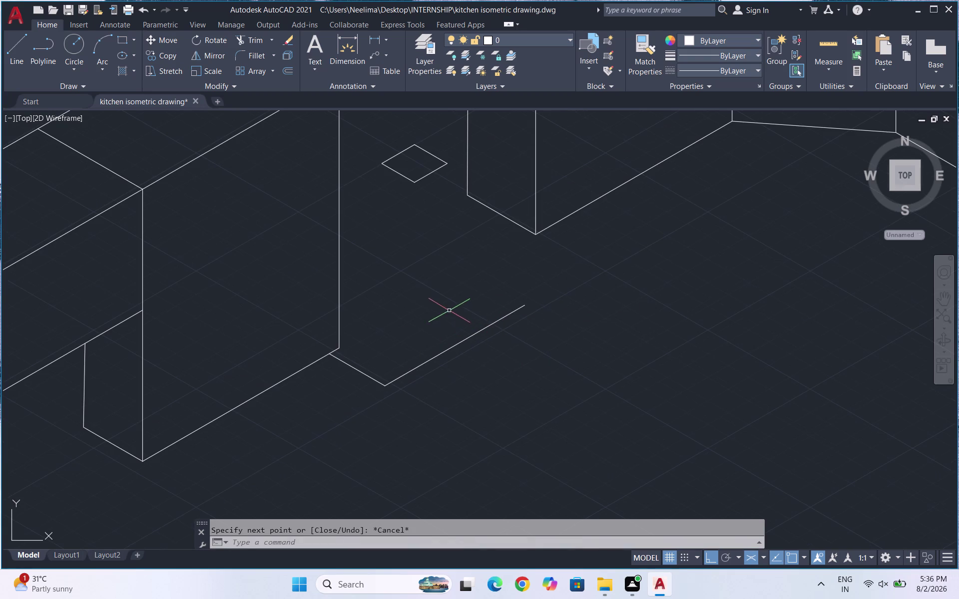
Drop a vertical line down from the square's front corner.
key(l)
key(Return)
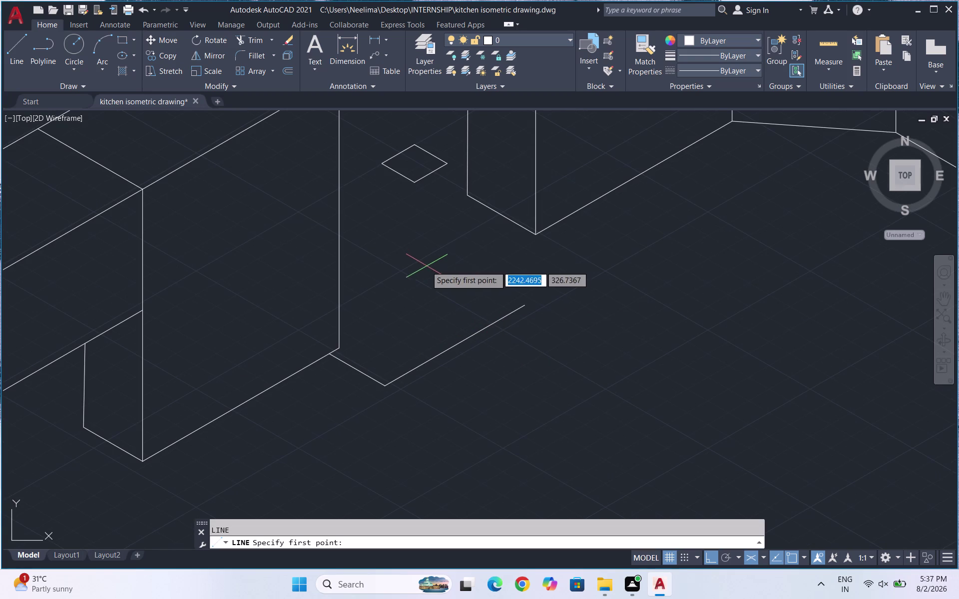
click(412, 186)
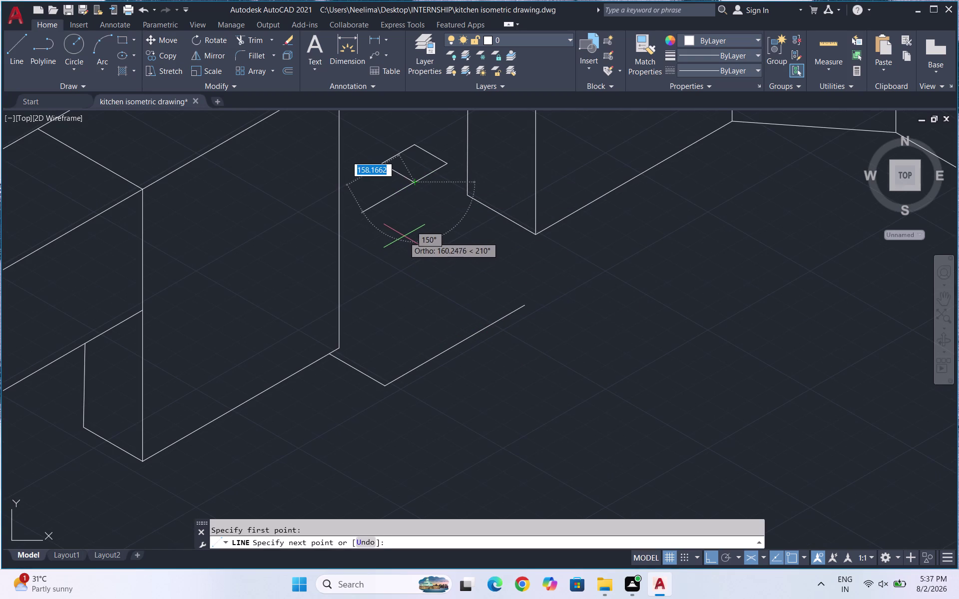
key(F5)
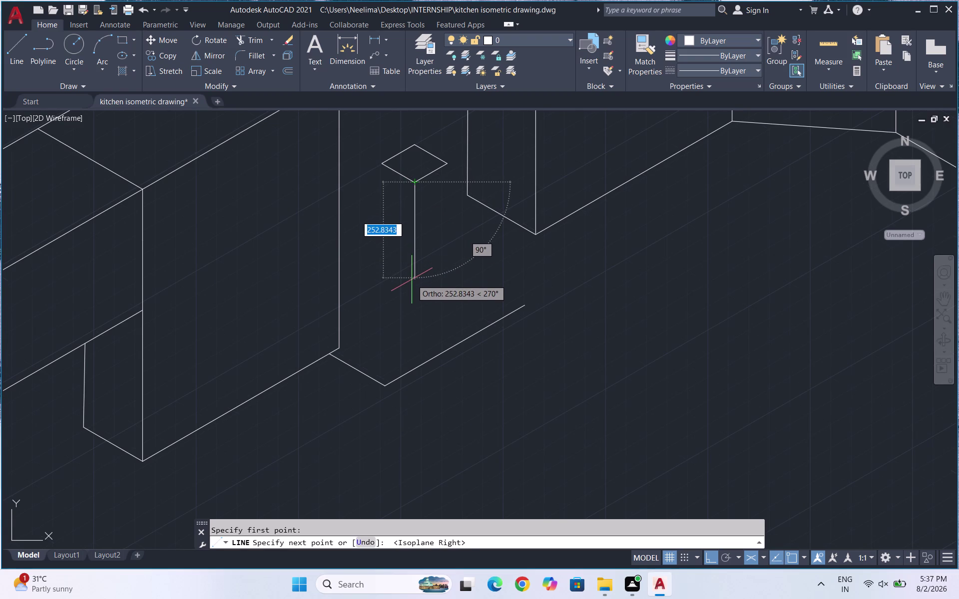
click(413, 251)
key(Escape)
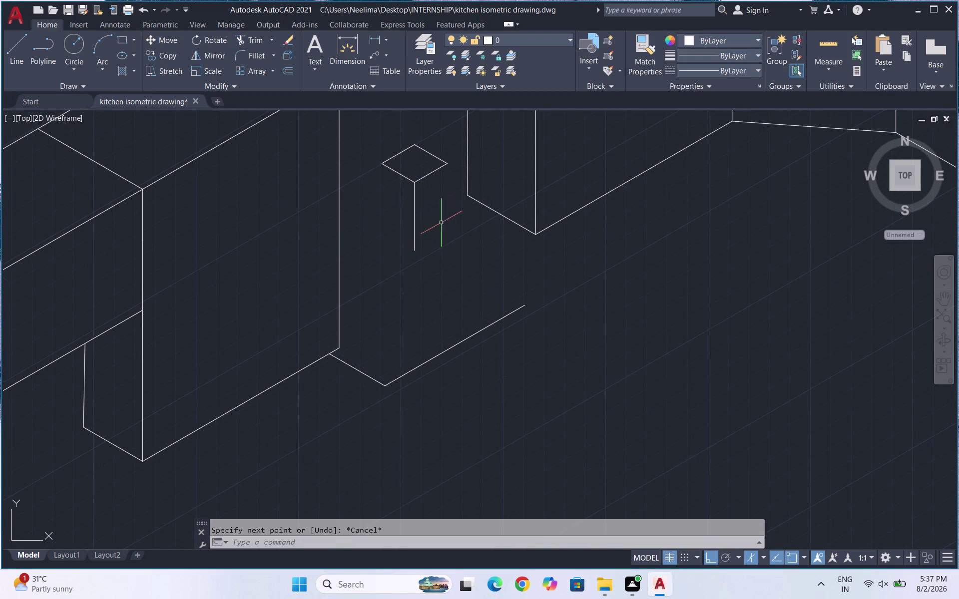
Drop vertical lines down from the square's right and left corners.
key(space)
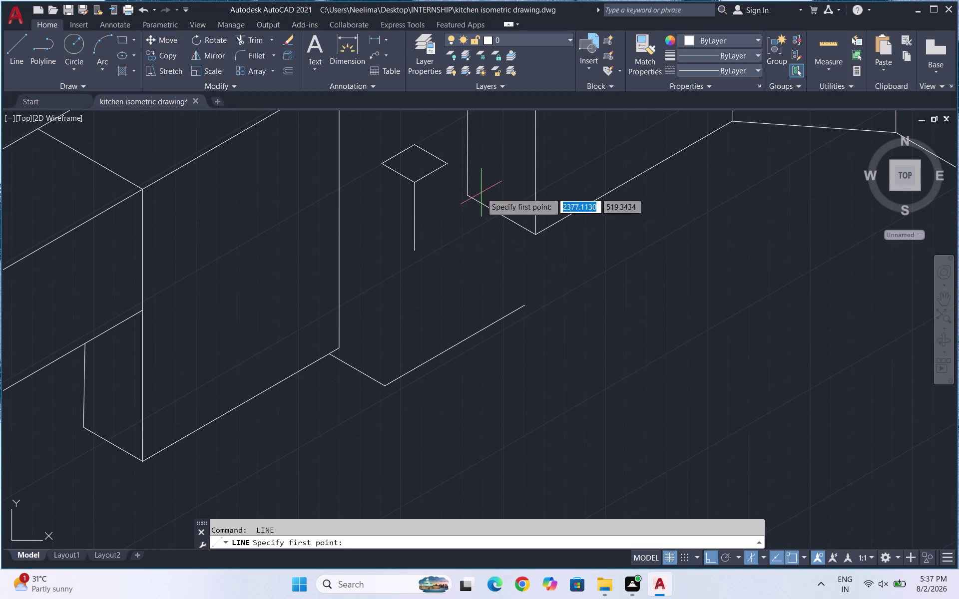
click(449, 164)
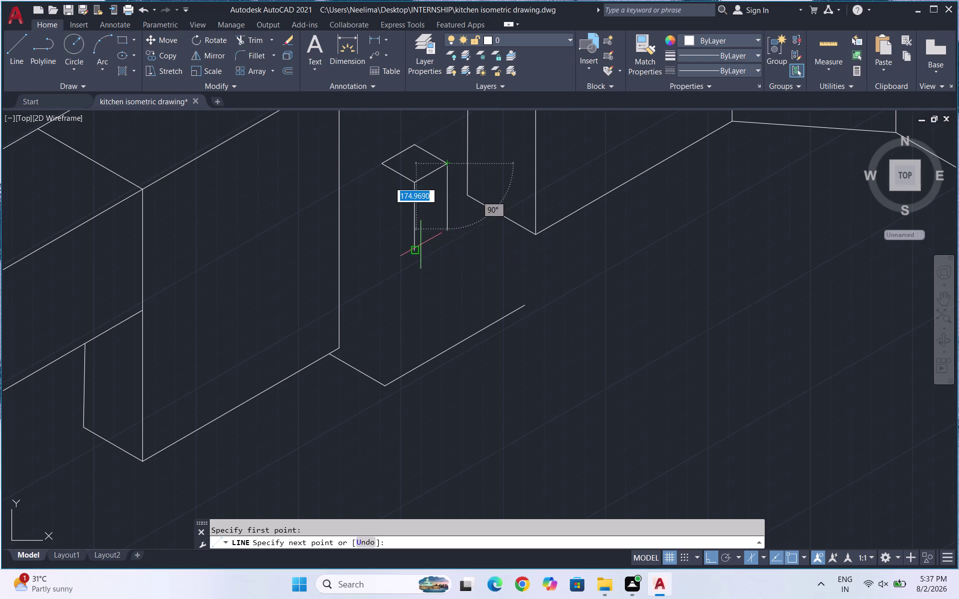
click(449, 232)
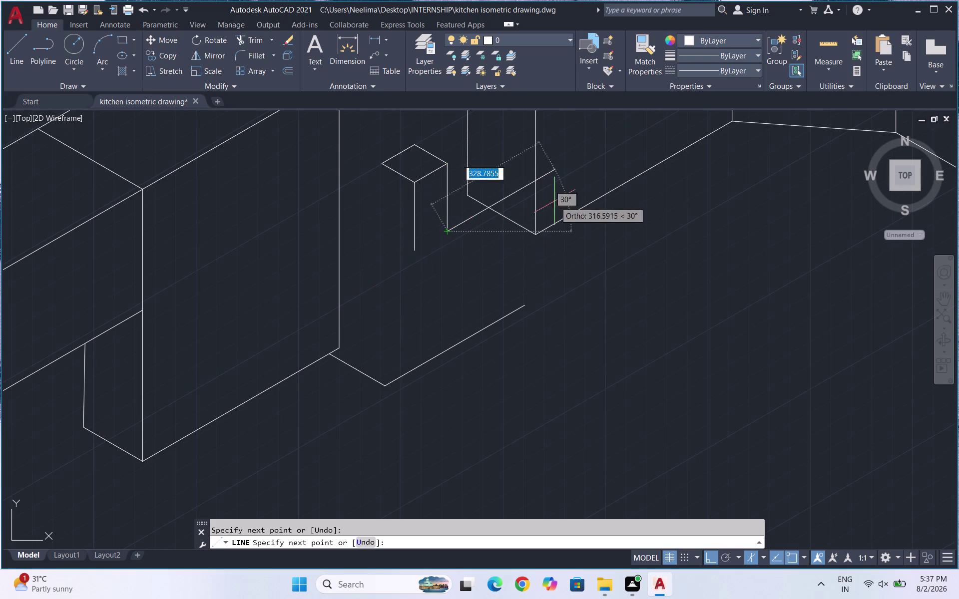
key(space)
key(space)
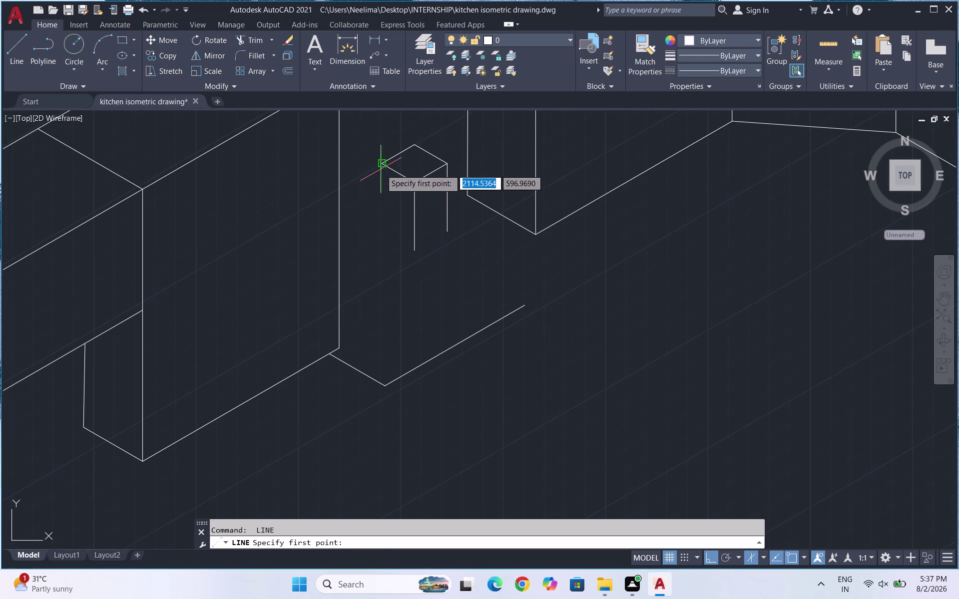
click(383, 166)
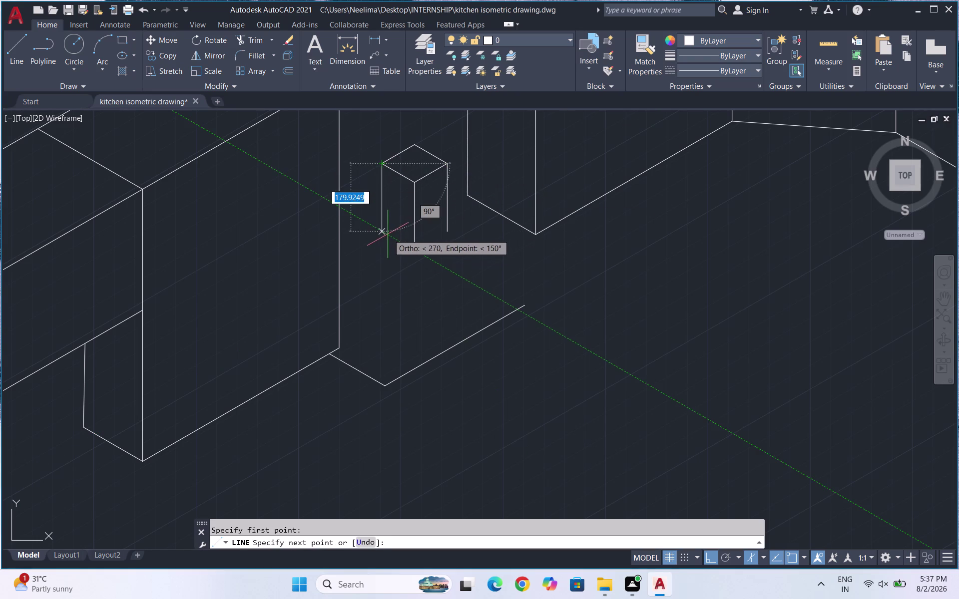
click(385, 234)
key(Escape)
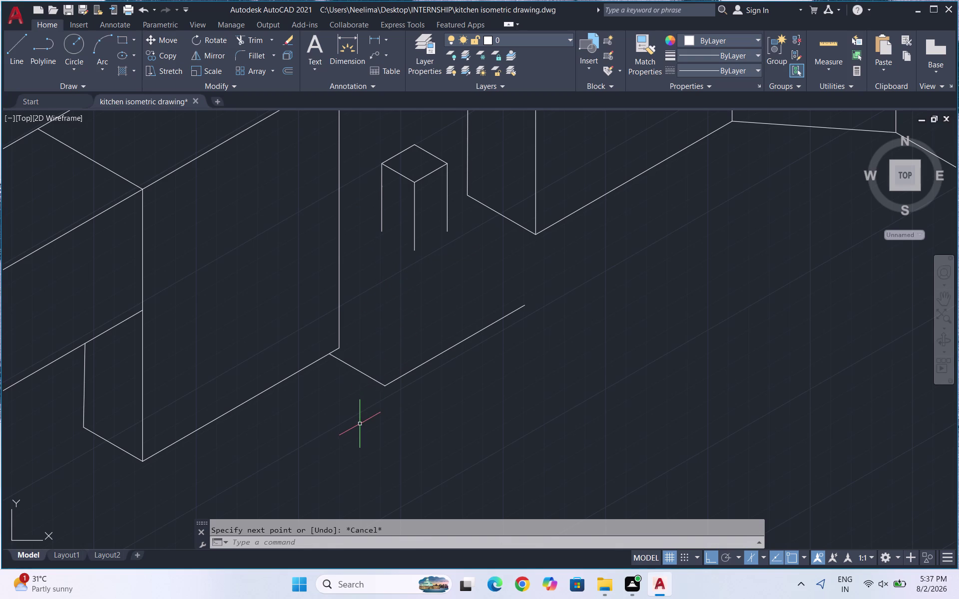
Start a line at the counter base corner, then cancel it.
key(l)
key(Return)
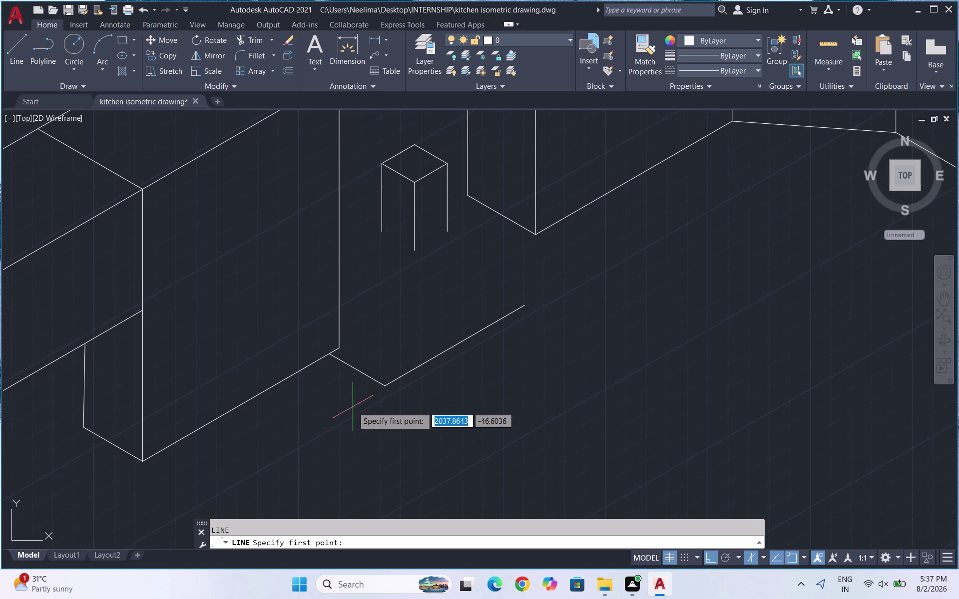
click(383, 388)
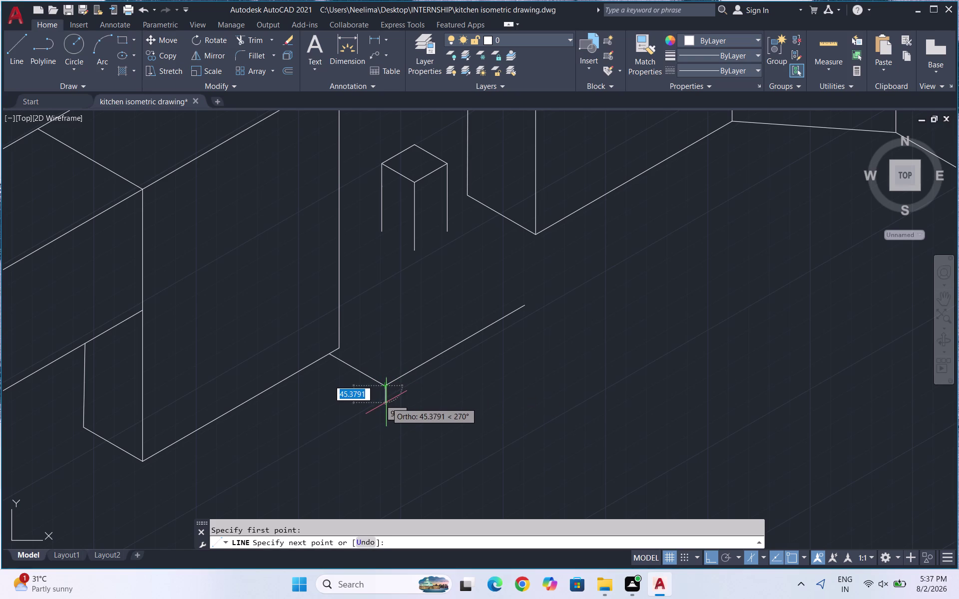
click(386, 401)
key(Escape)
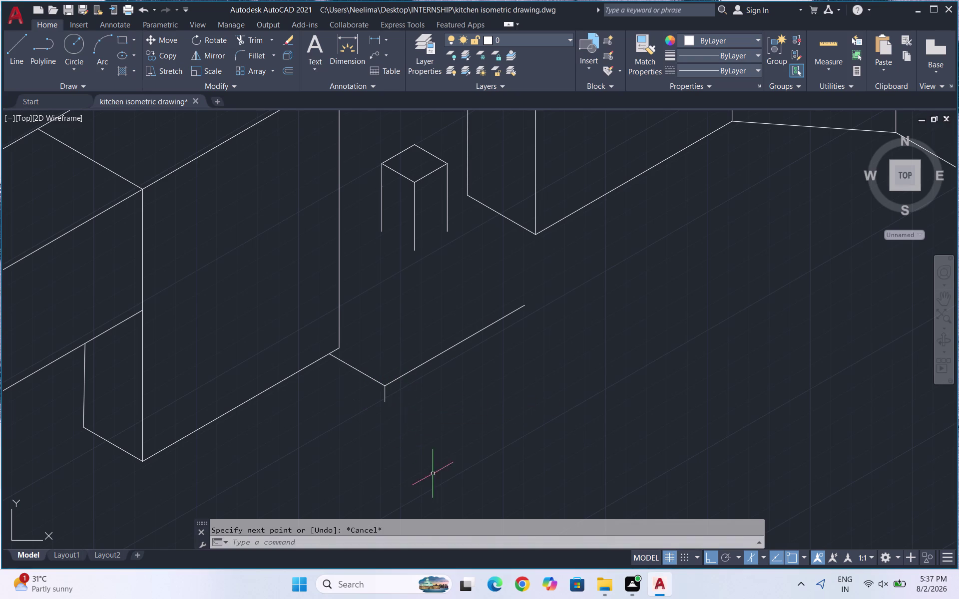
Draw the ledge's short edge running up-left from its corner.
key(l)
key(Return)
click(386, 399)
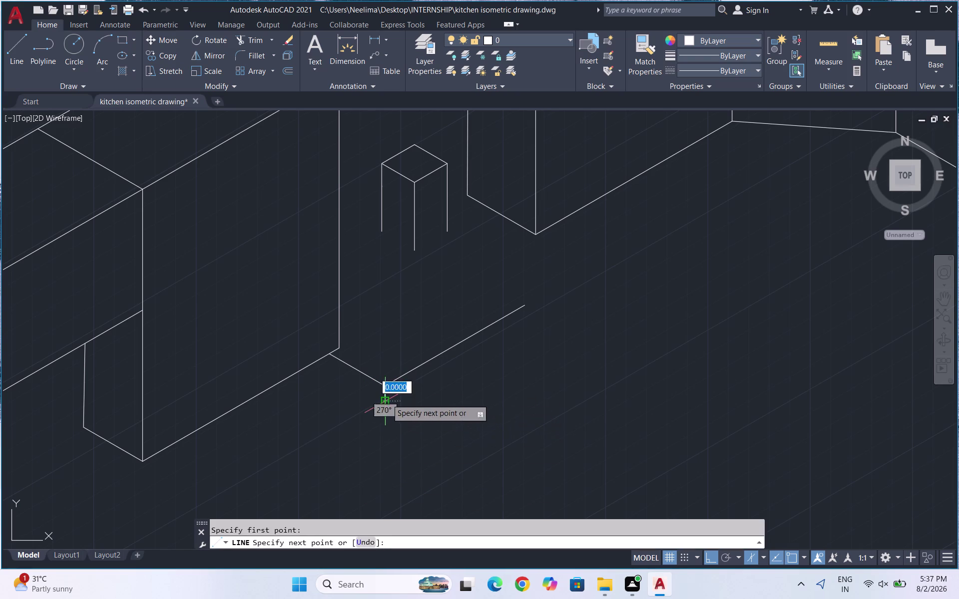
key(F5)
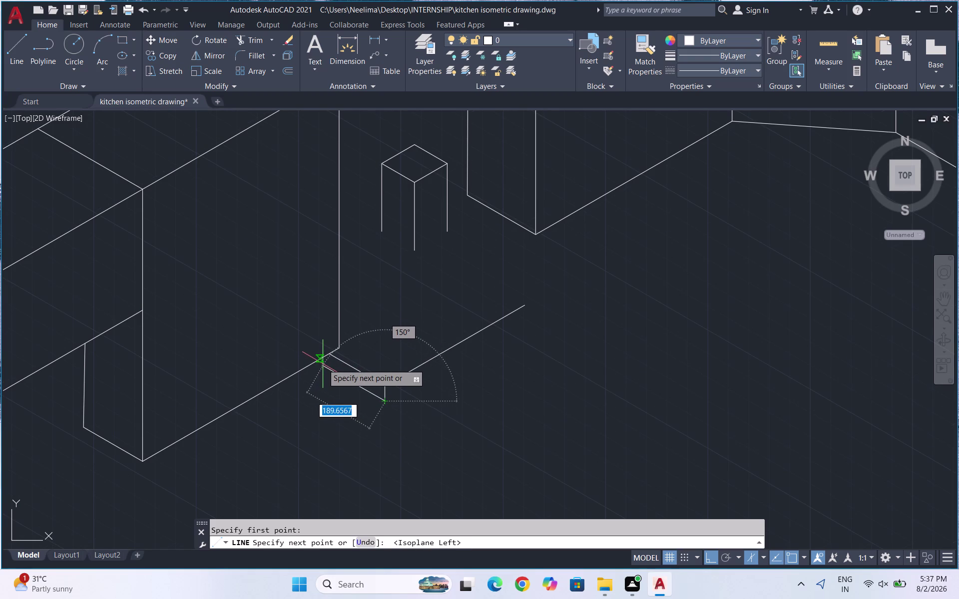
click(317, 363)
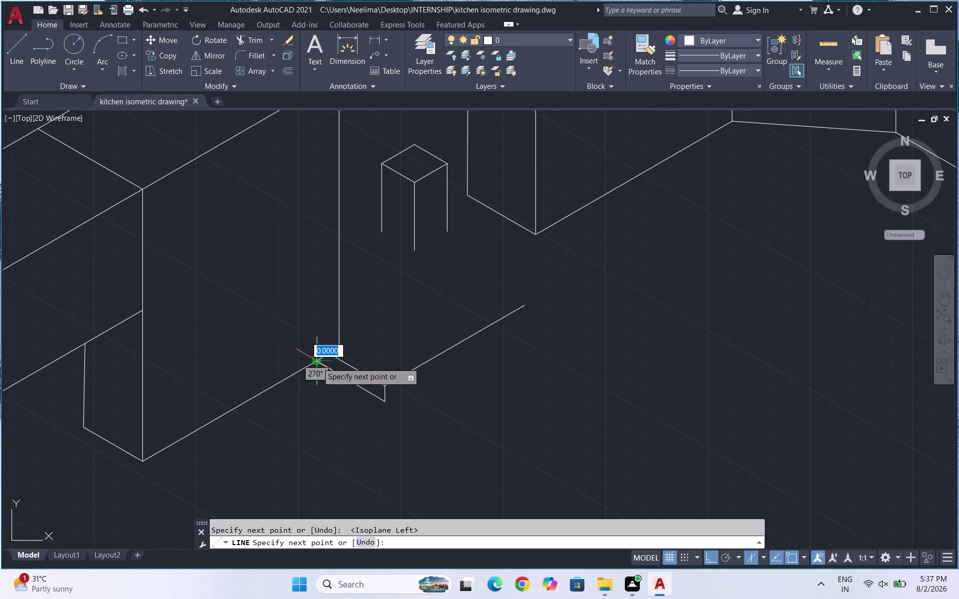
key(Escape)
Draw the ledge's long 30° front edge, redoing its endpoint.
key(space)
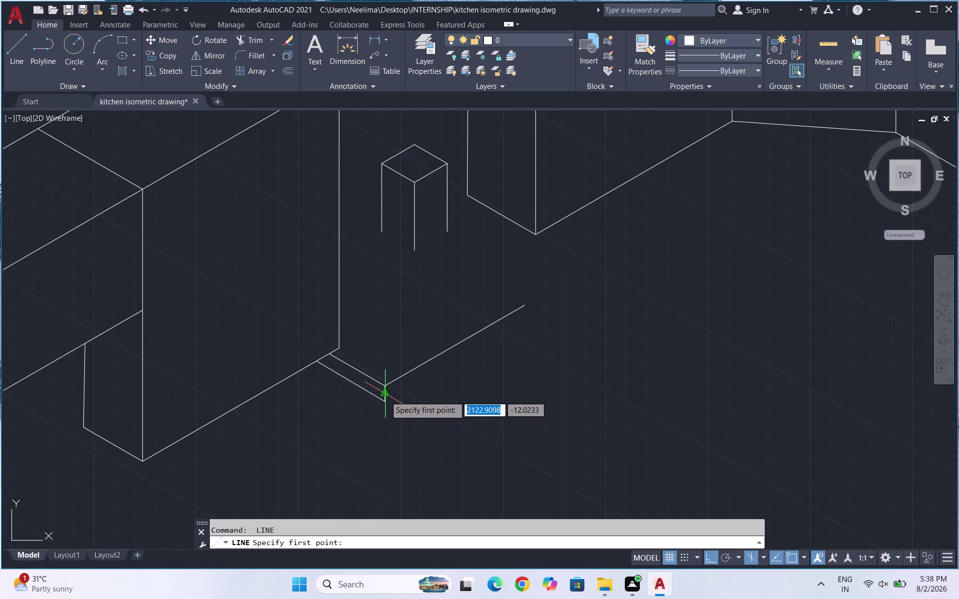
click(386, 403)
key(F5)
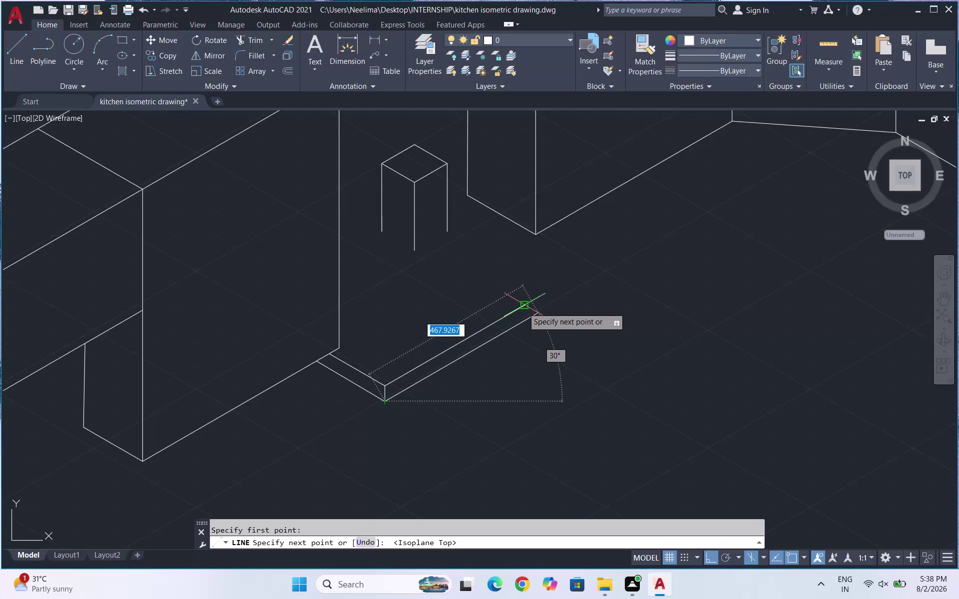
click(523, 307)
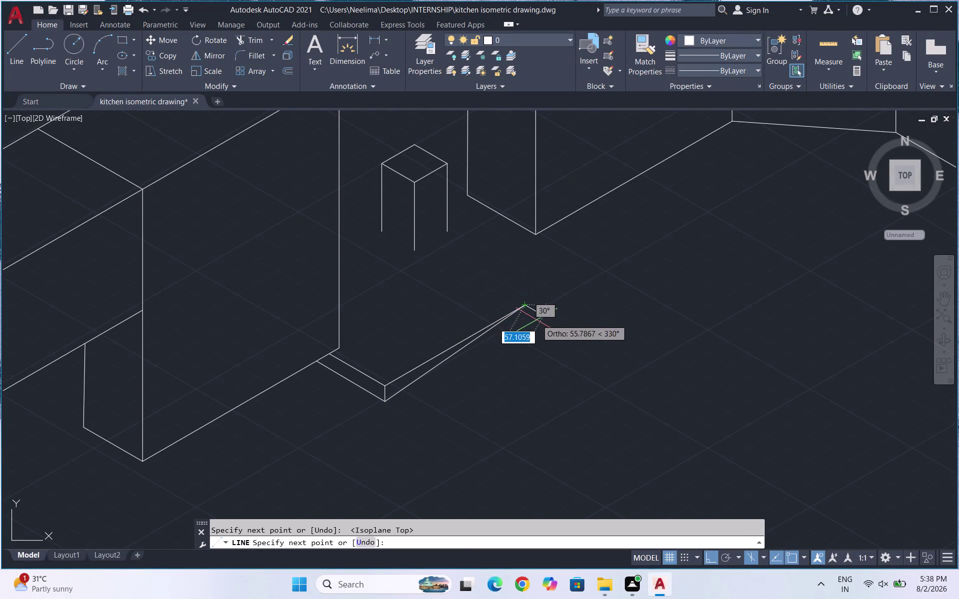
key(ctrl+z)
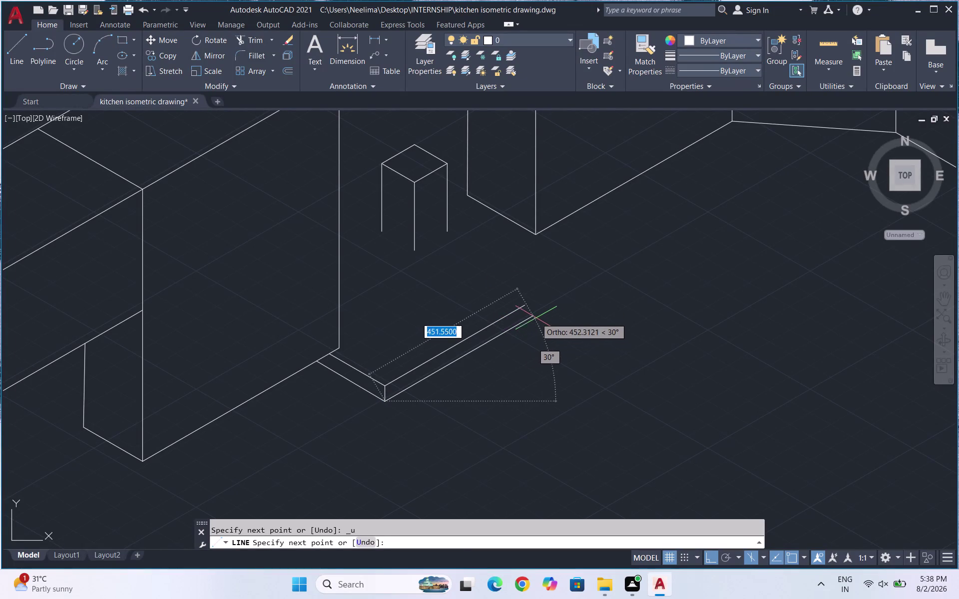
click(533, 315)
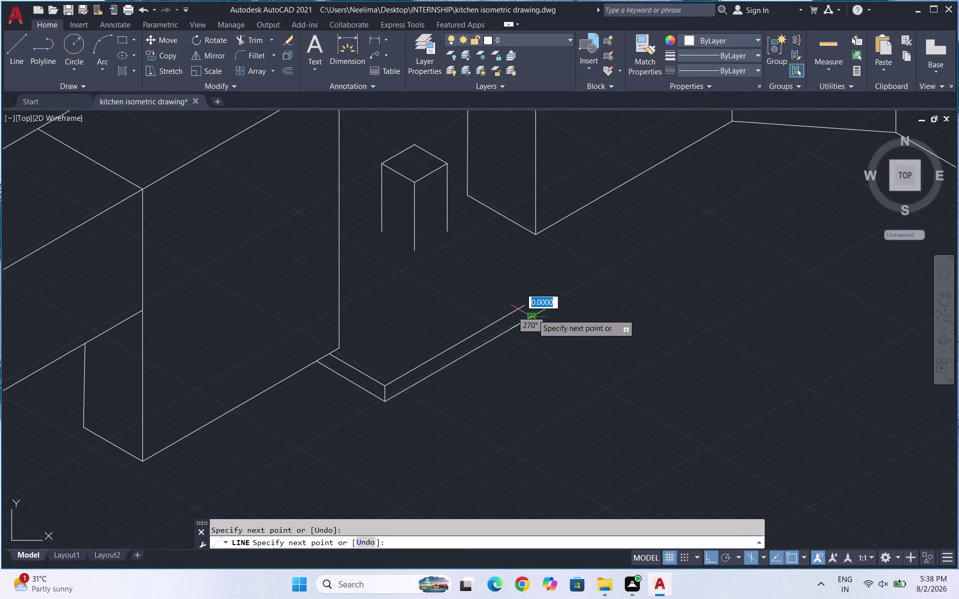
key(Escape)
scroll(down, 3)
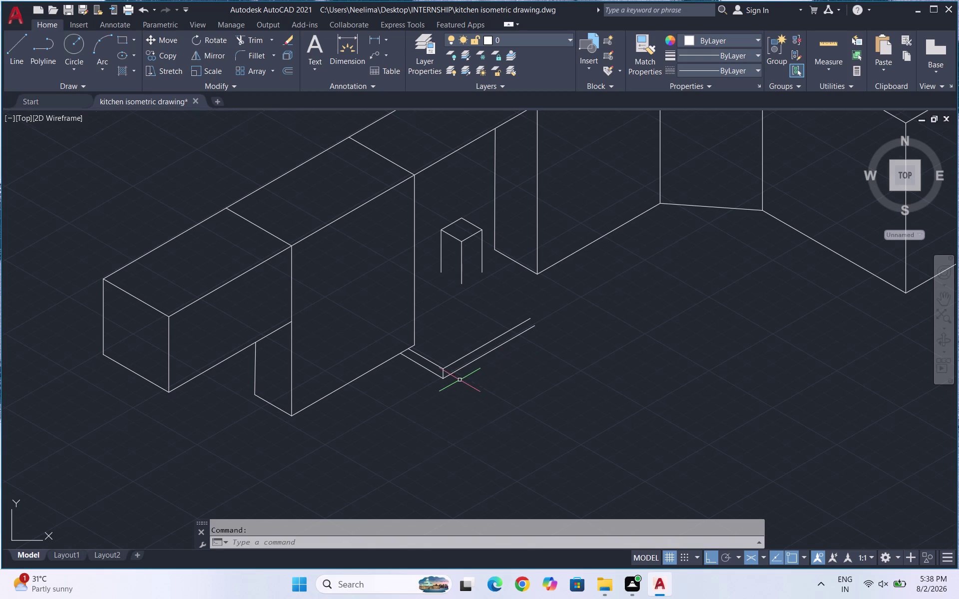
Draw a sloped edge from the column base down to the ledge corner.
scroll(up, 3)
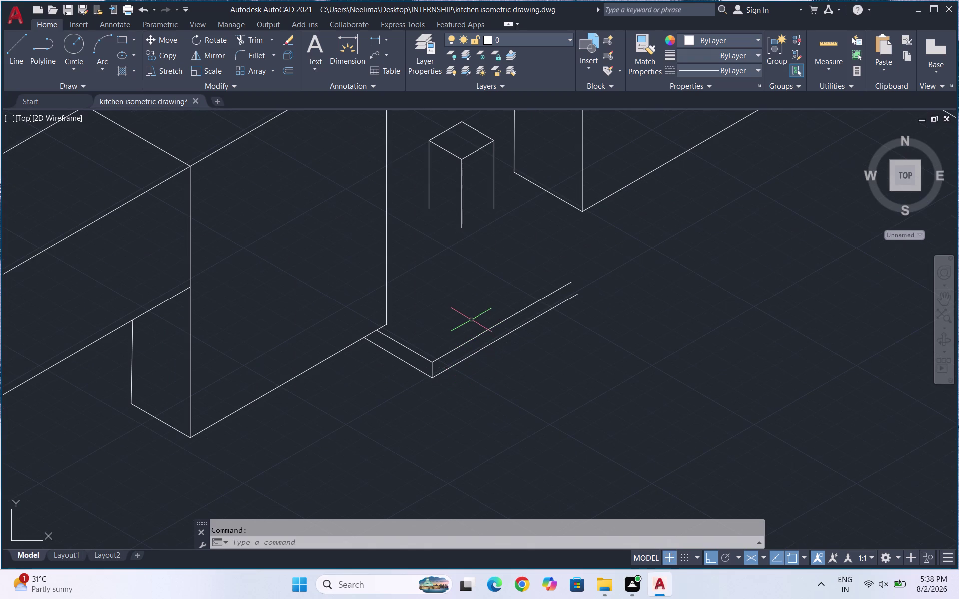
key(l)
key(Return)
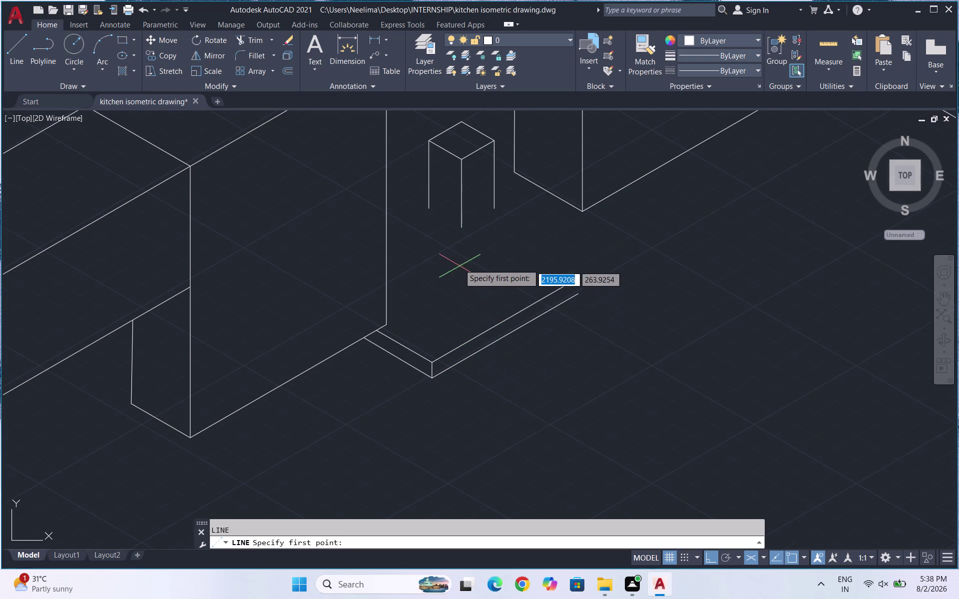
click(464, 229)
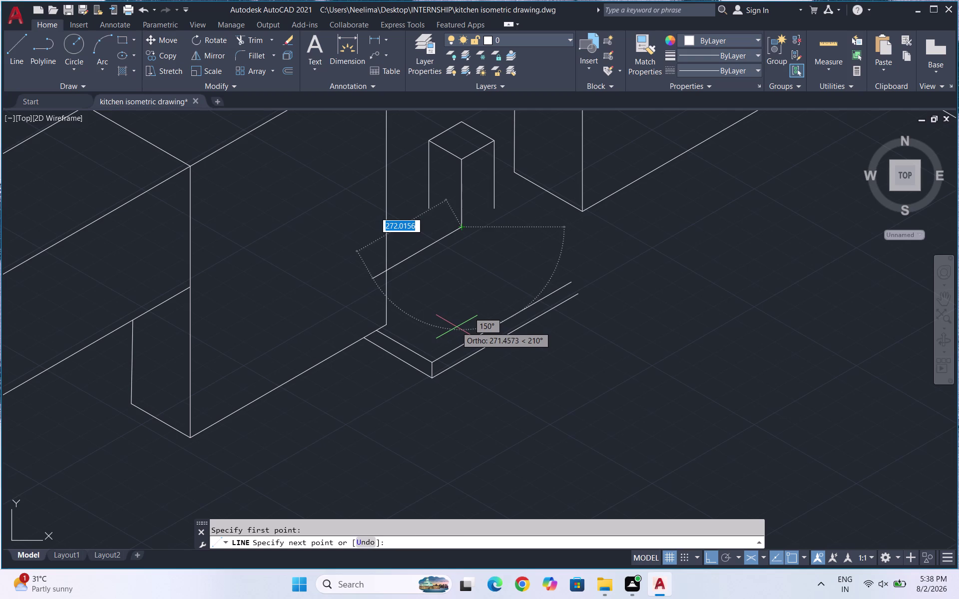
key(F5)
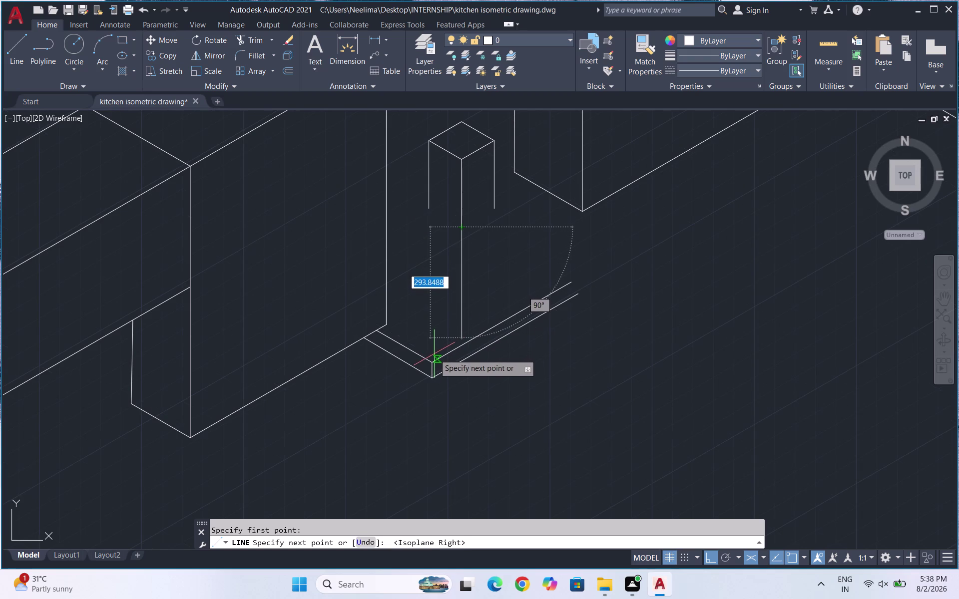
click(429, 359)
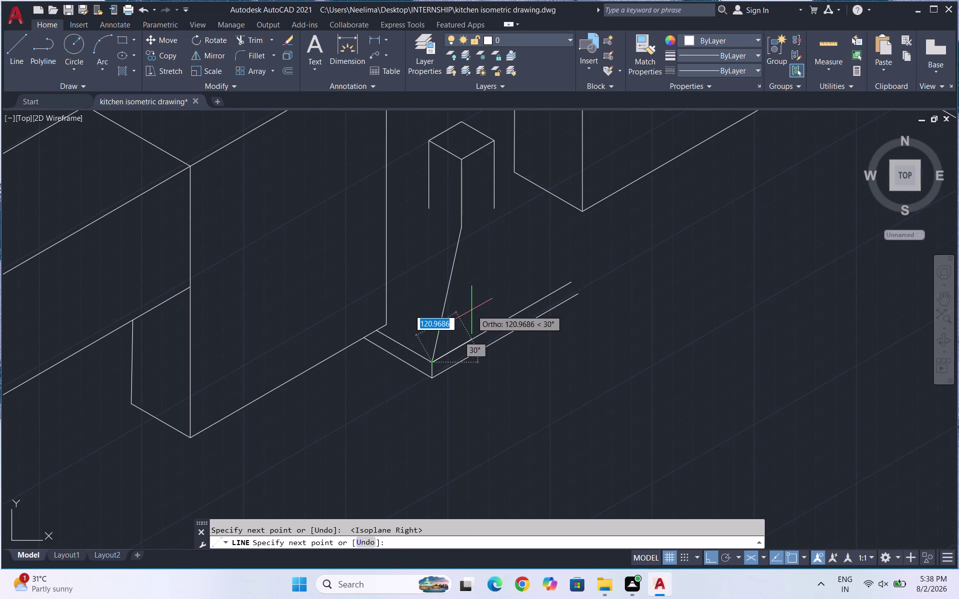
key(space)
Draw a second sloped edge from the column's right base to the ledge's right end.
key(space)
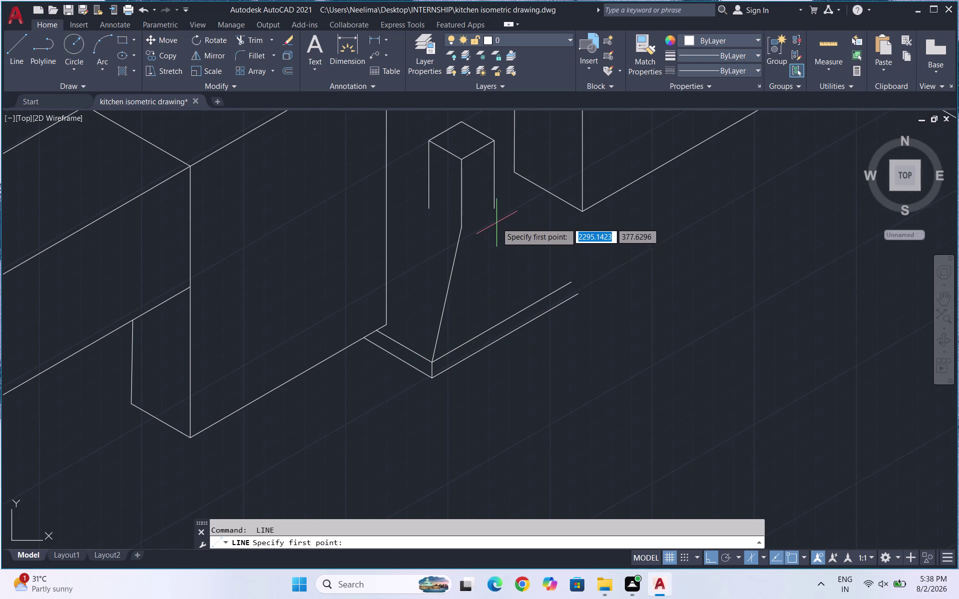
click(496, 209)
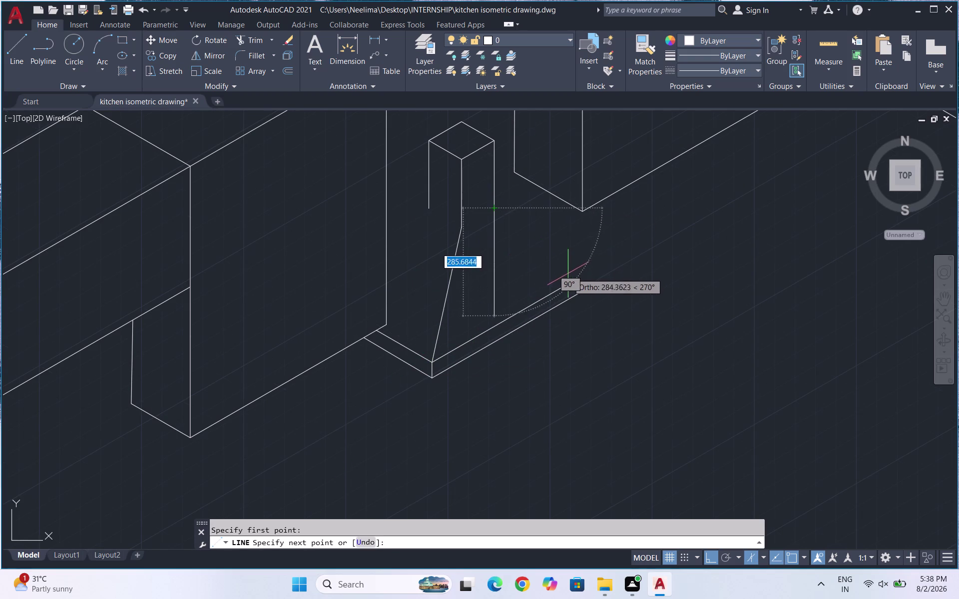
key(F5)
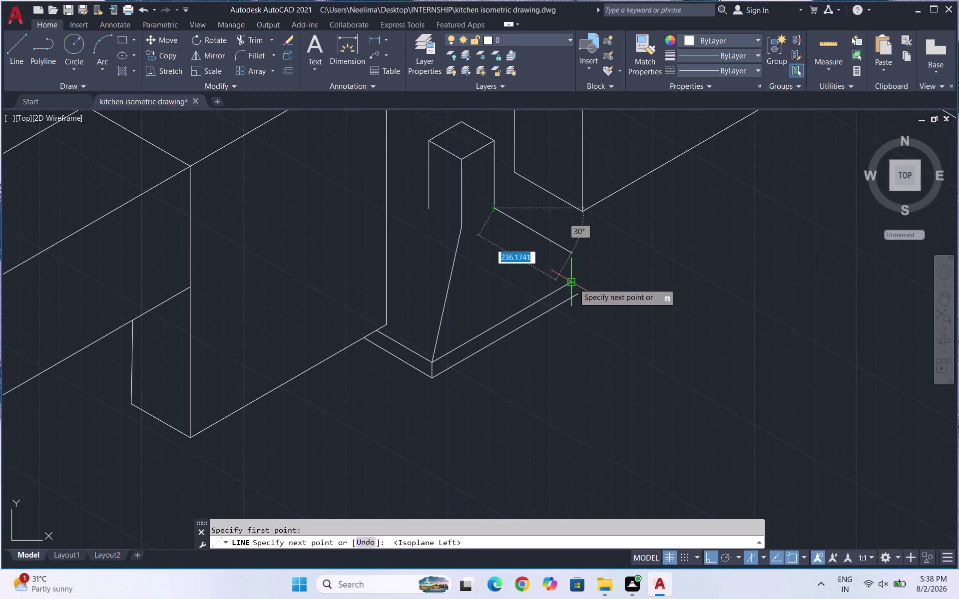
click(573, 281)
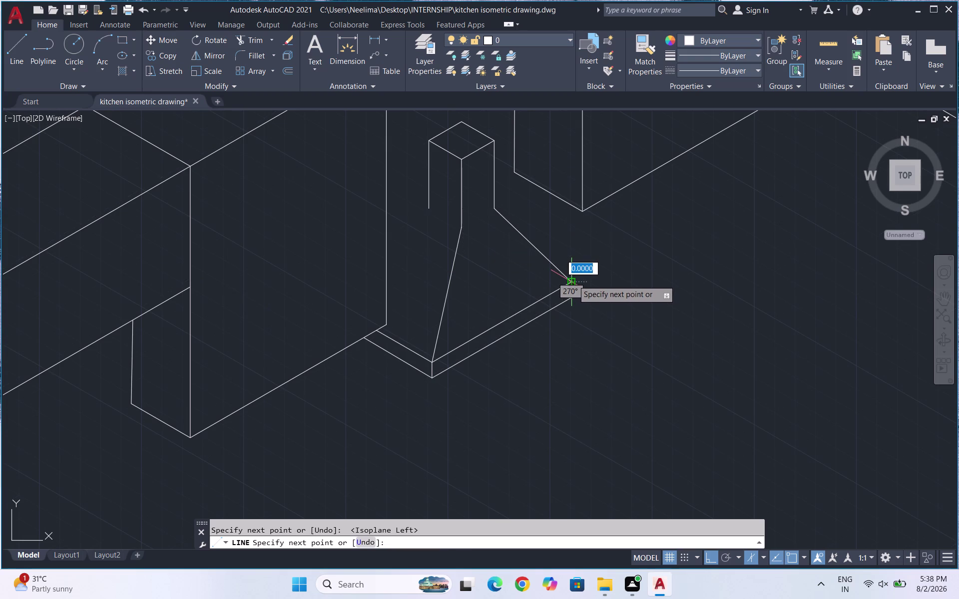
key(Escape)
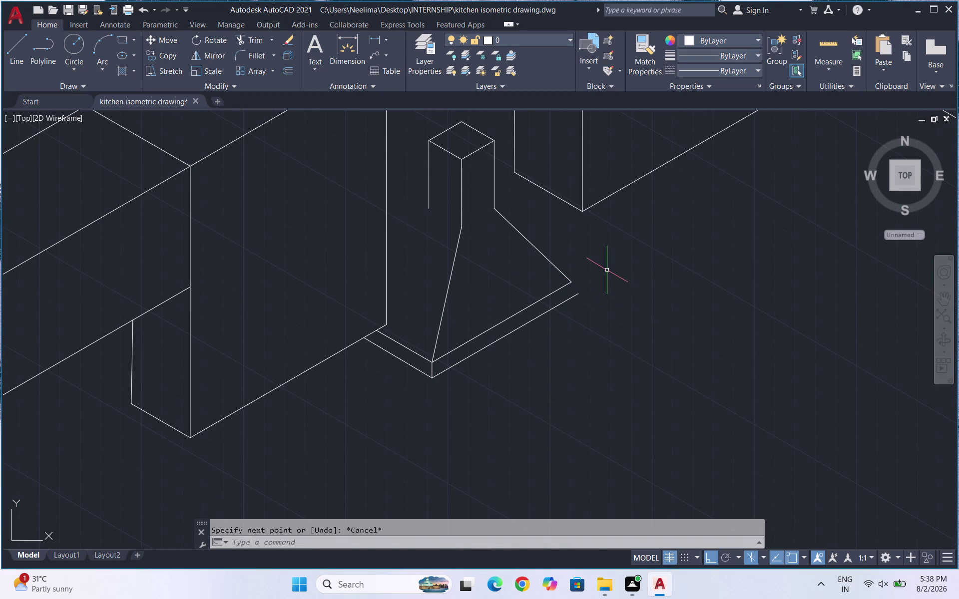
Add the short vertical edge at the ledge's right end.
key(l)
key(Return)
click(569, 282)
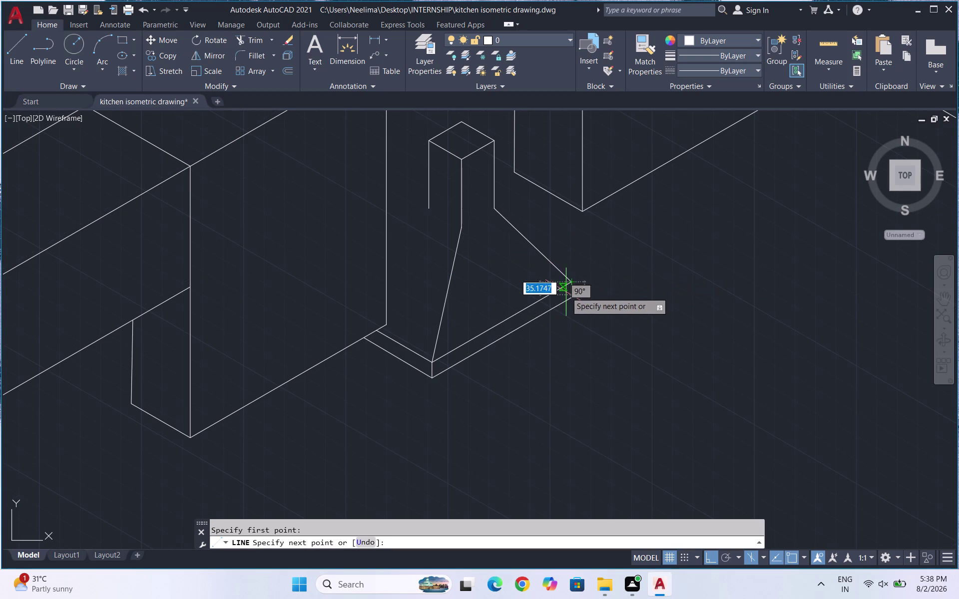
click(569, 293)
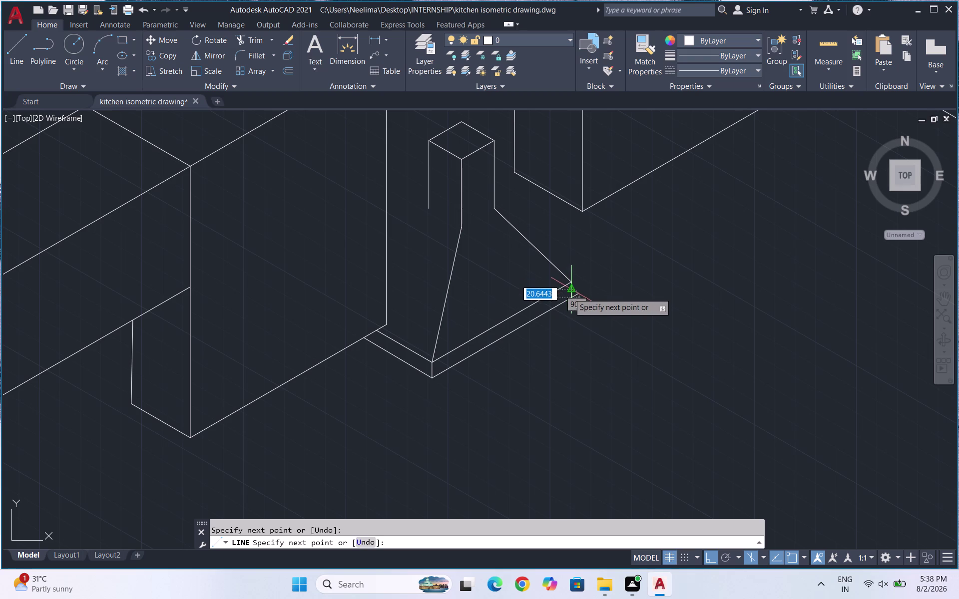
key(Escape)
scroll(up, 3)
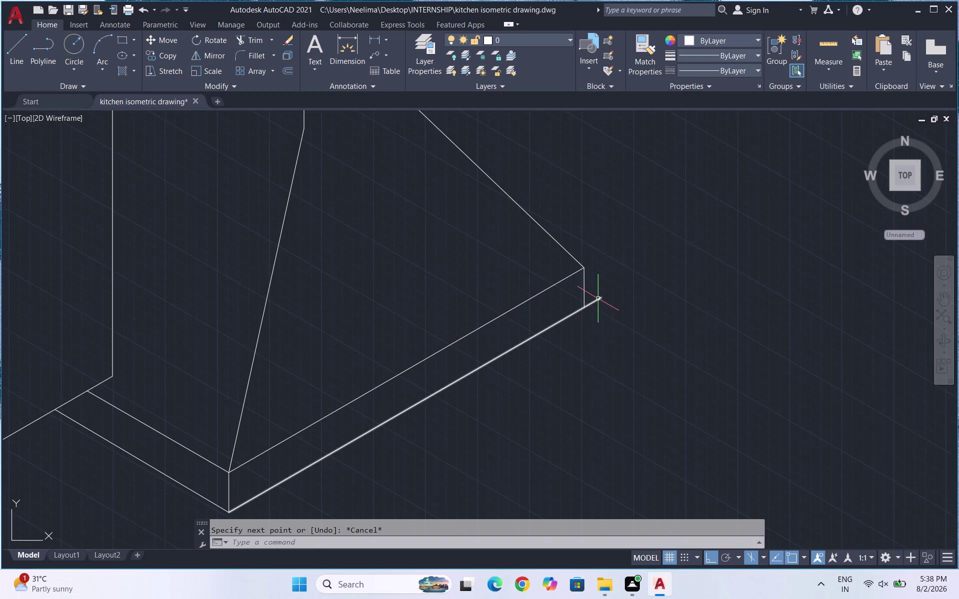
Trim the overlapping line piece from the hood.
key(t)
key(r)
key(Return)
key(Return)
click(594, 301)
key(Escape)
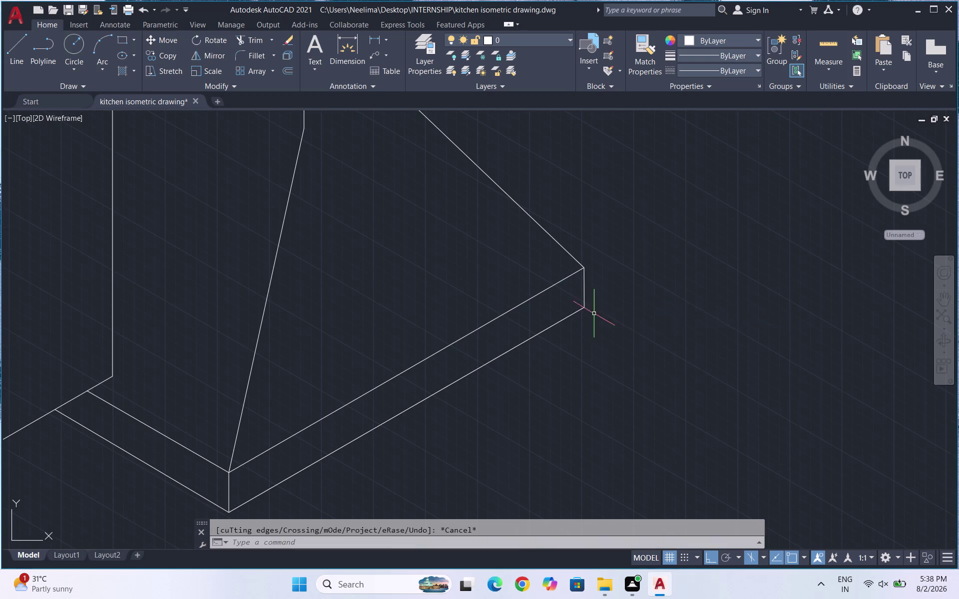
Draw a trial edge down from the column's front corner, then undo it.
scroll(down, 3)
key(k)
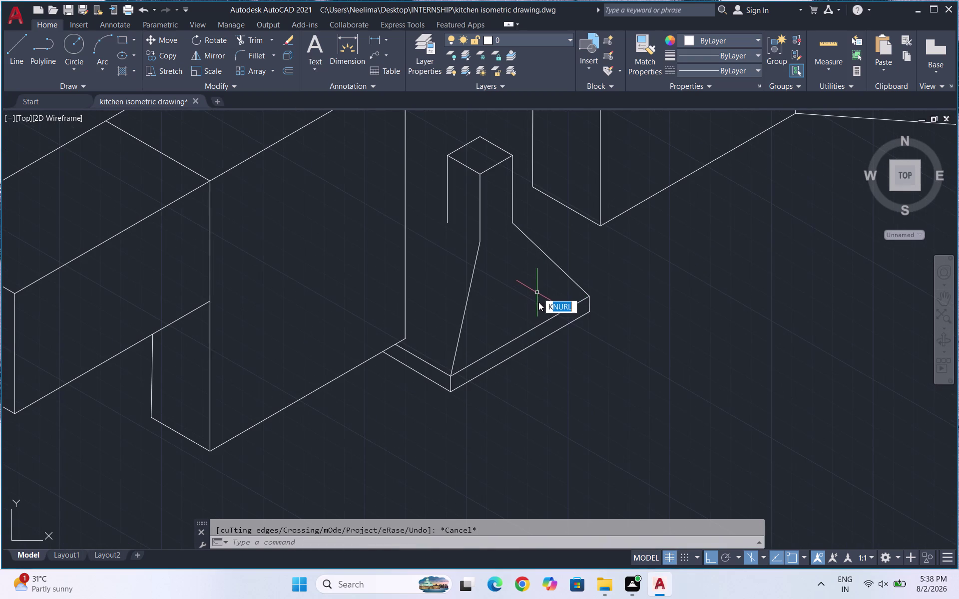
key(Escape)
key(Escape)
key(l)
key(Return)
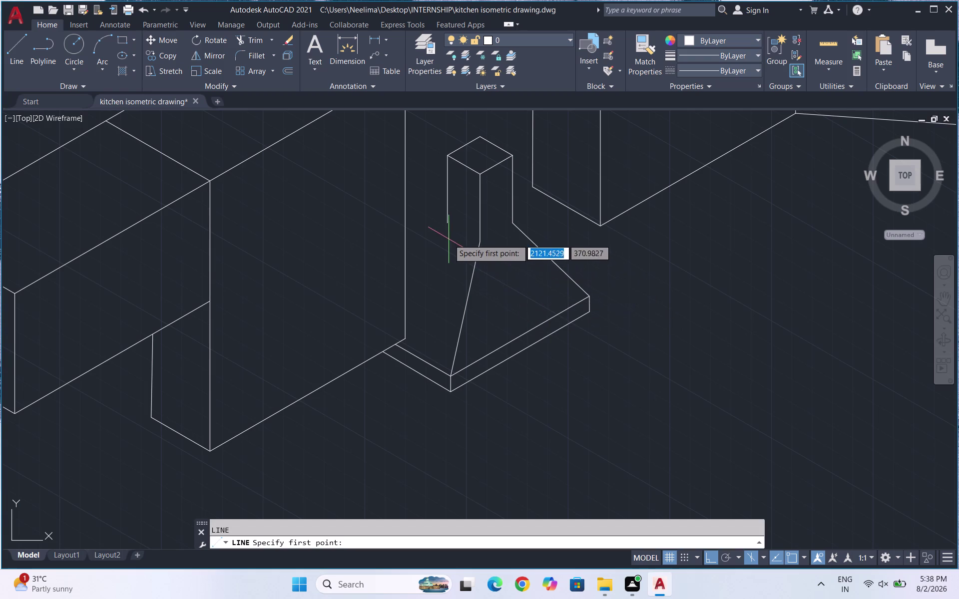
click(449, 225)
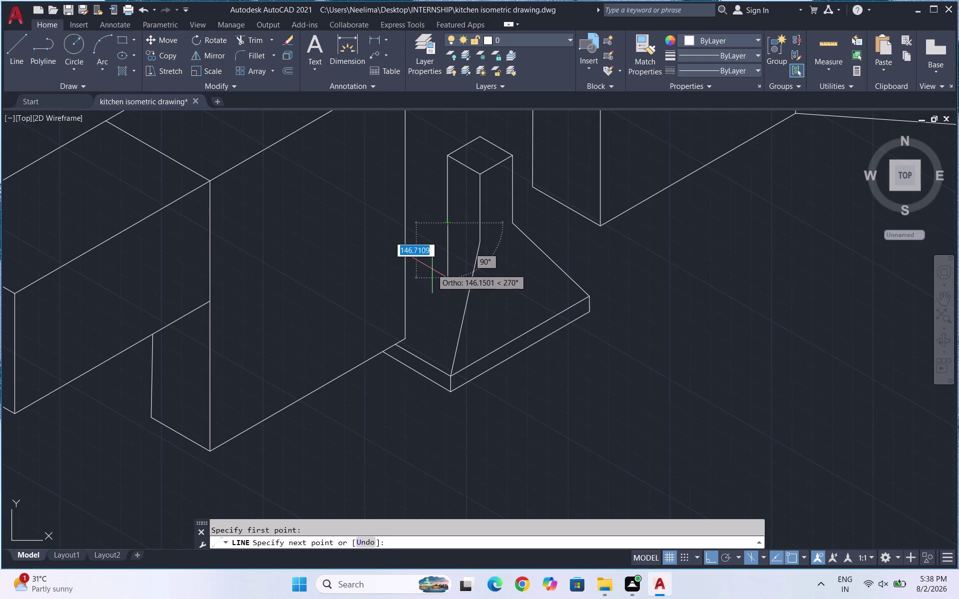
key(F4)
key(F5)
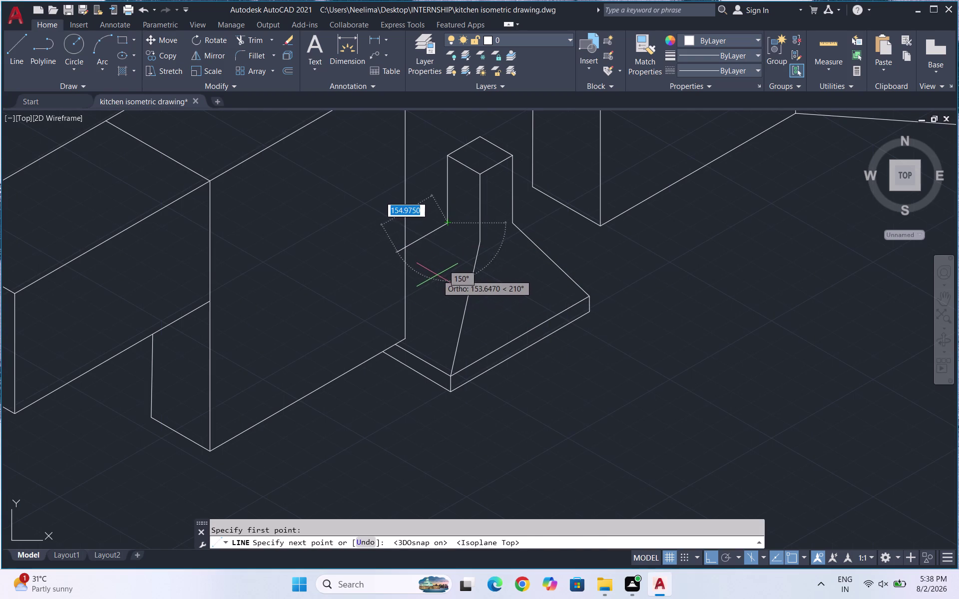
key(F5)
key(F5)
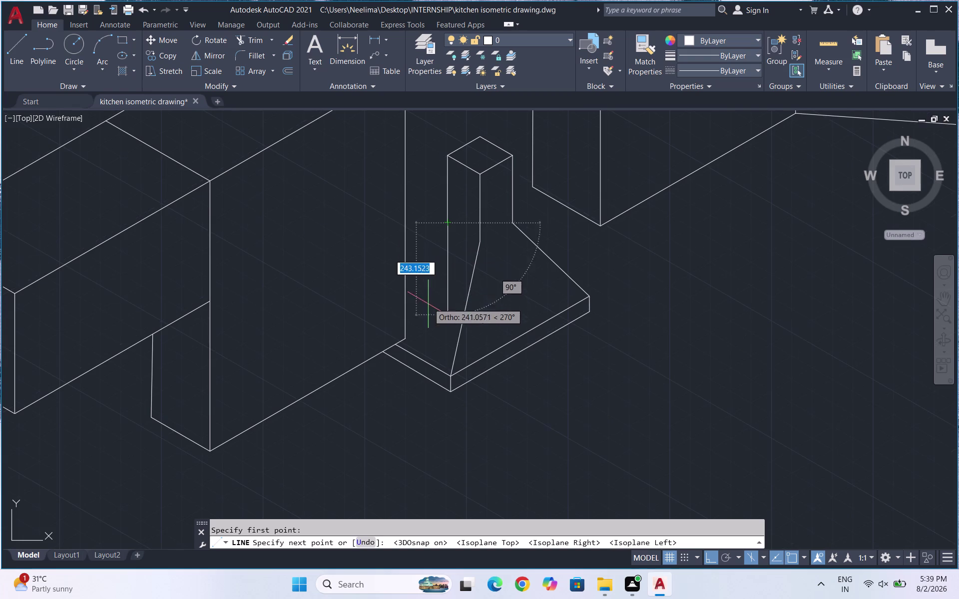
click(404, 336)
key(Escape)
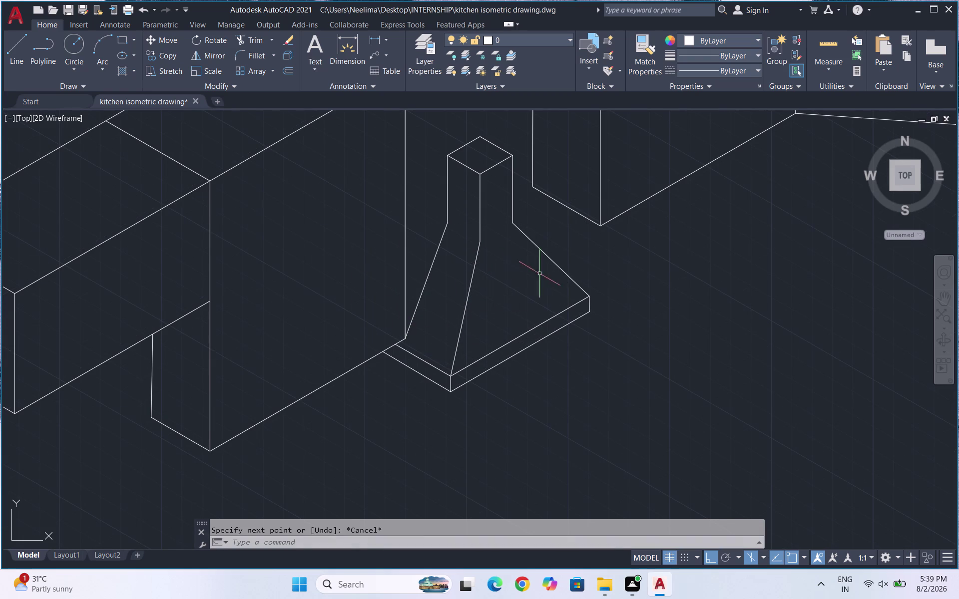
scroll(down, 3)
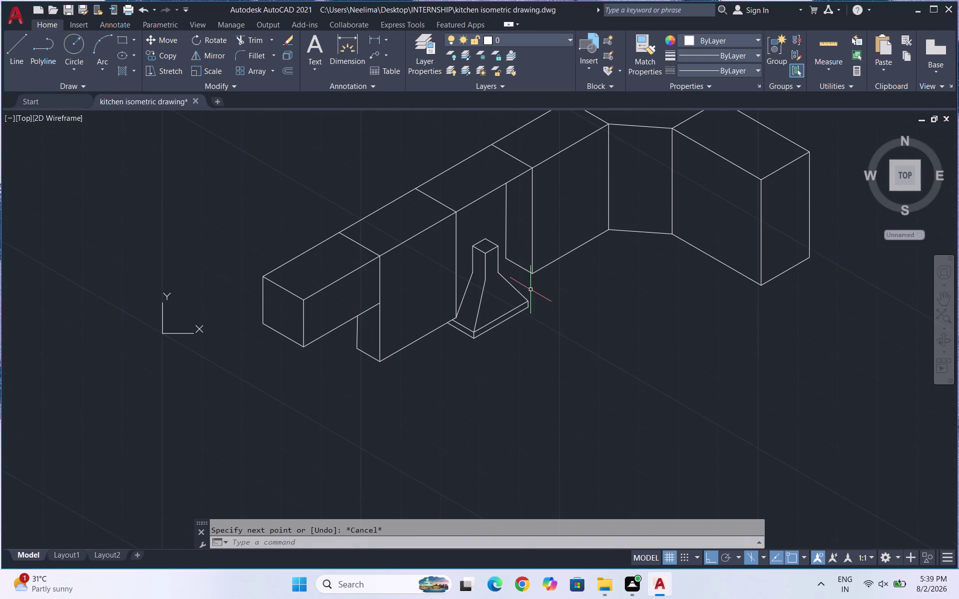
key(ctrl+z)
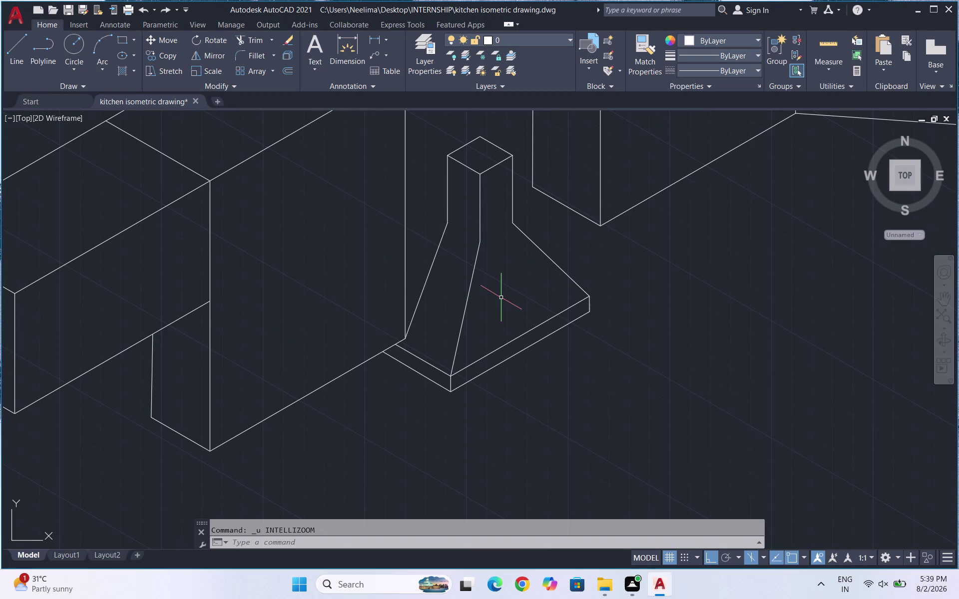
key(ctrl+z)
Draw the hood's sloped left side from the column down toward the base.
key(l)
key(Return)
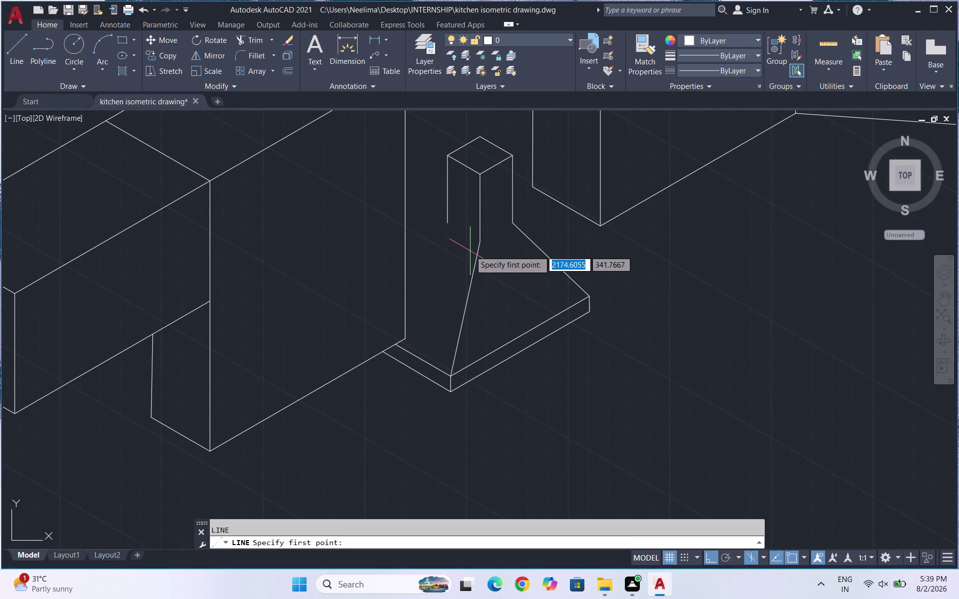
click(447, 226)
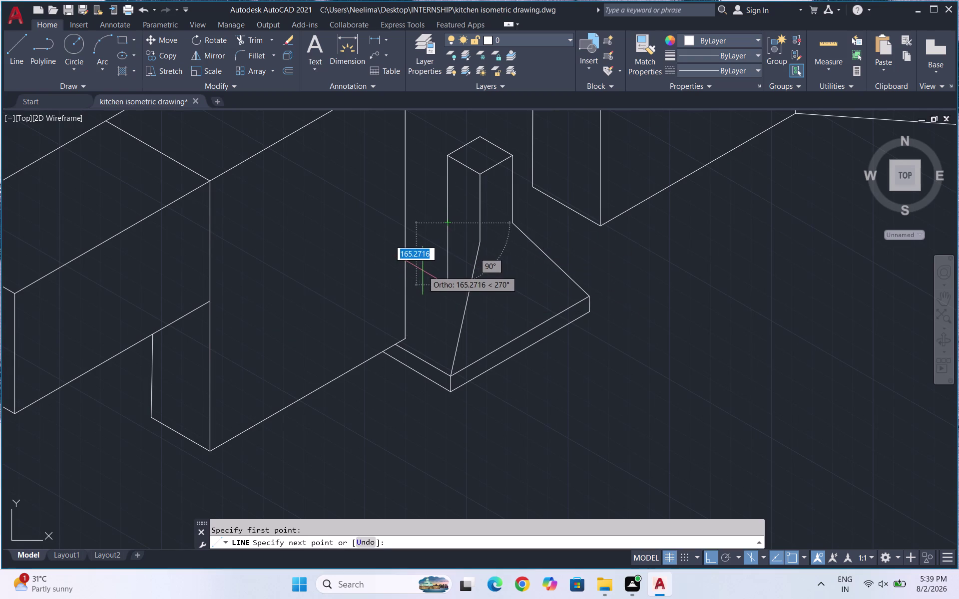
click(405, 291)
key(Escape)
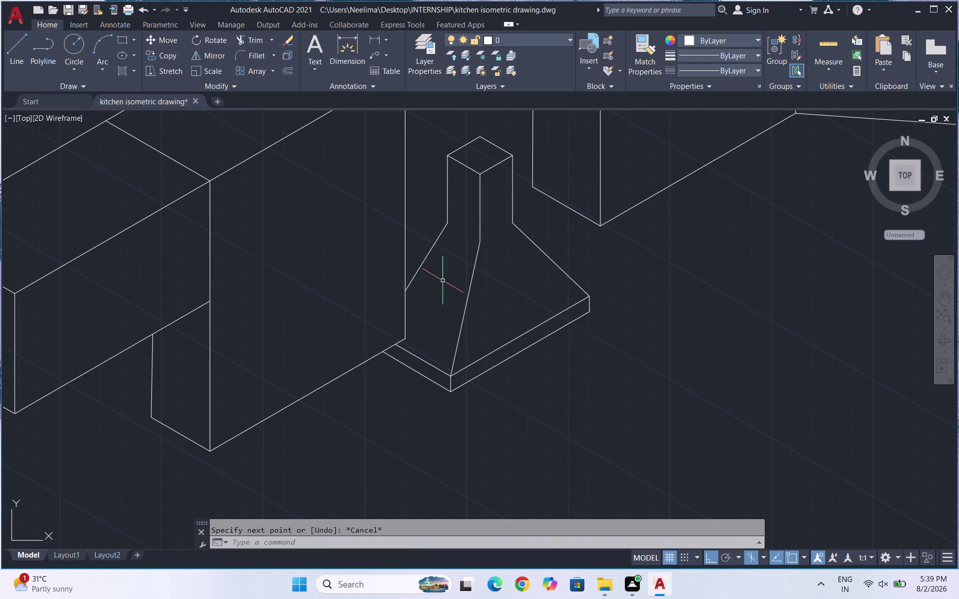
Draw the hood edge from the column through the flue box base to its corner.
key(l)
key(Return)
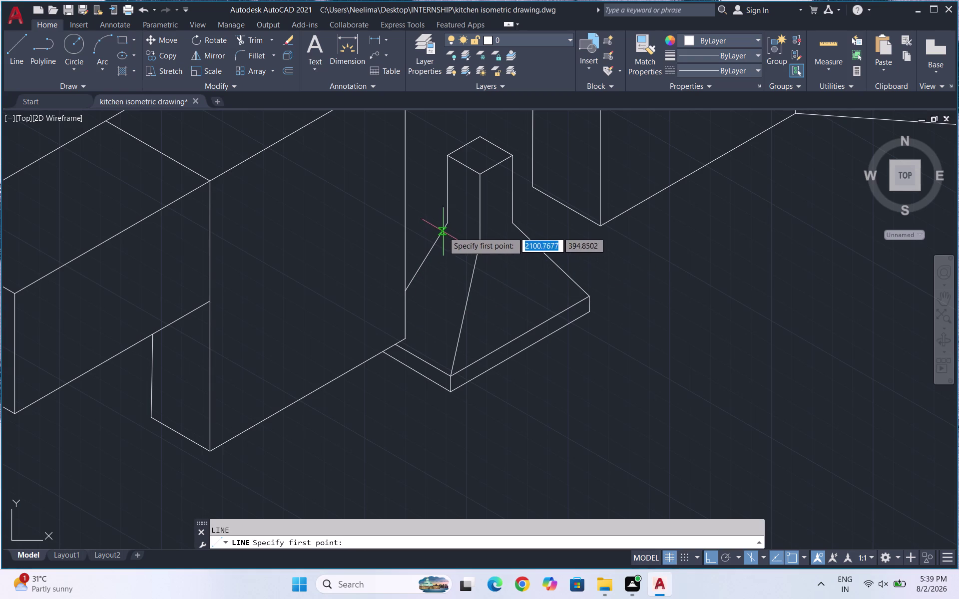
click(447, 226)
click(478, 239)
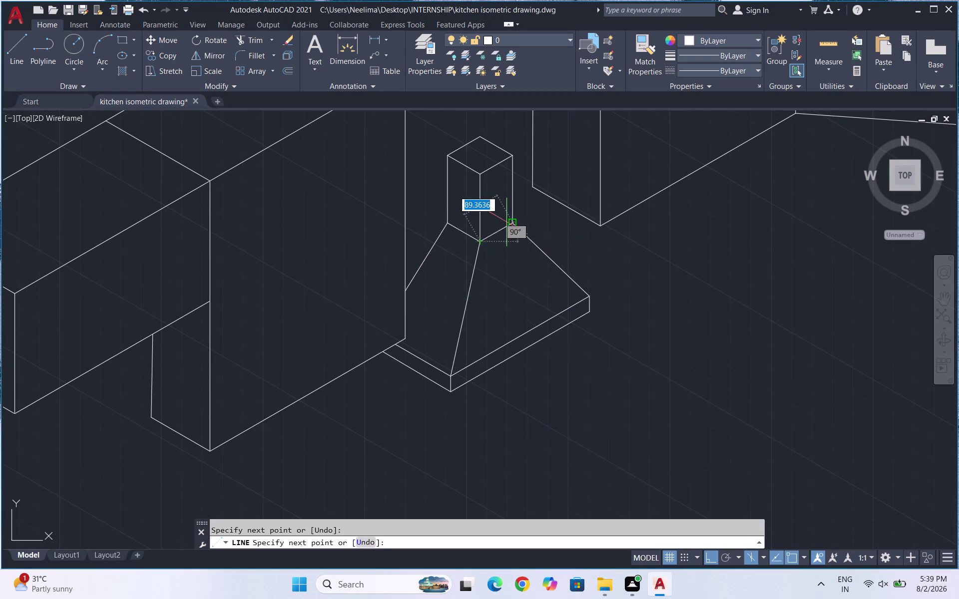
click(509, 221)
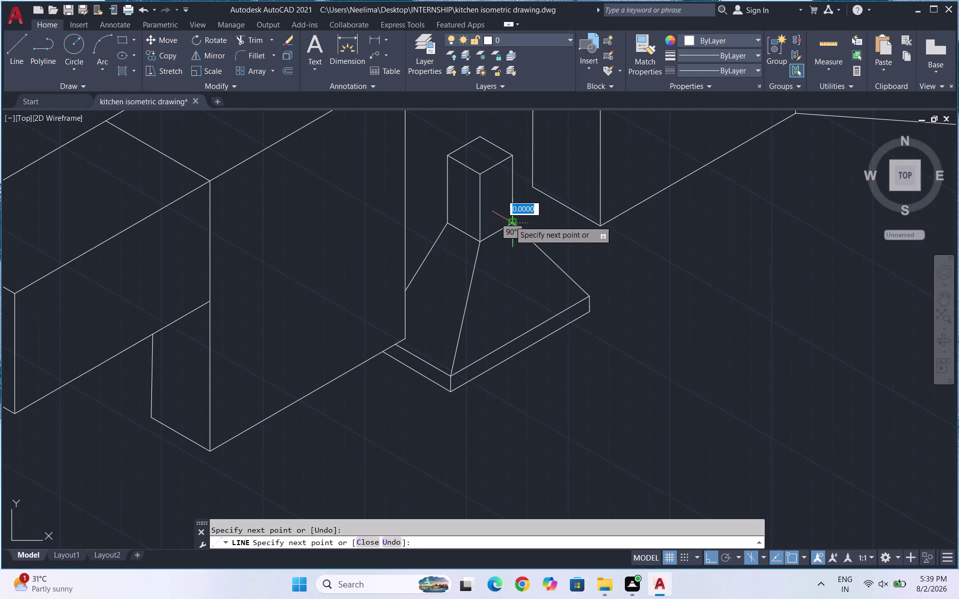
key(Escape)
scroll(down, 3)
scroll(down, 3)
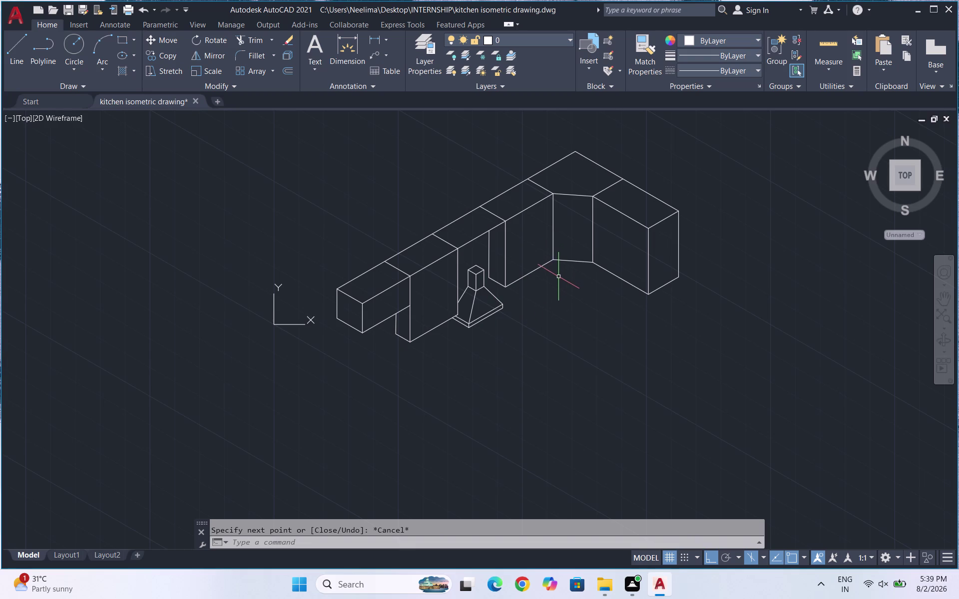
Draw vertical dividers on the first wall cabinet front and the corner cabinet front.
key(l)
key(Return)
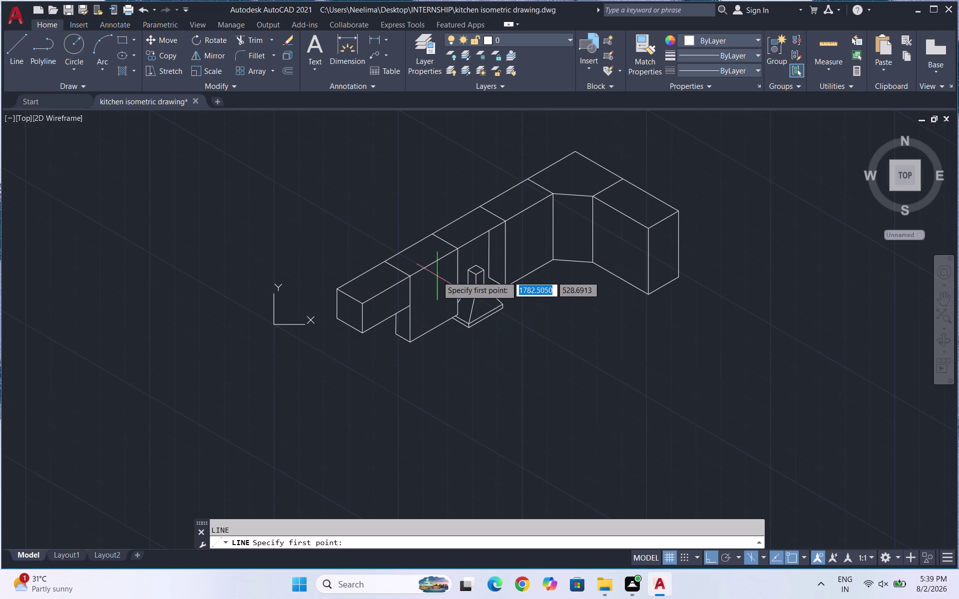
click(430, 261)
click(438, 326)
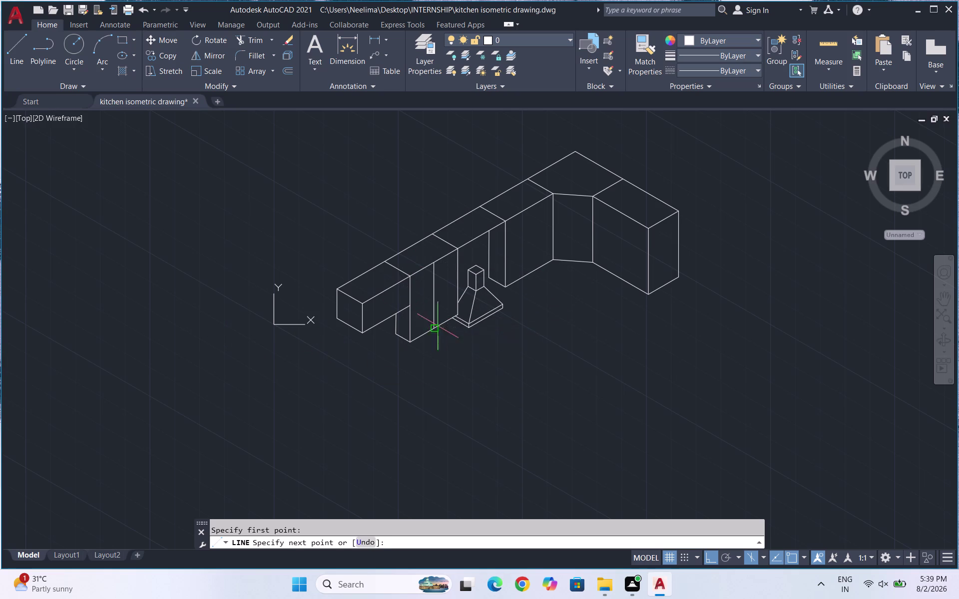
key(space)
key(space)
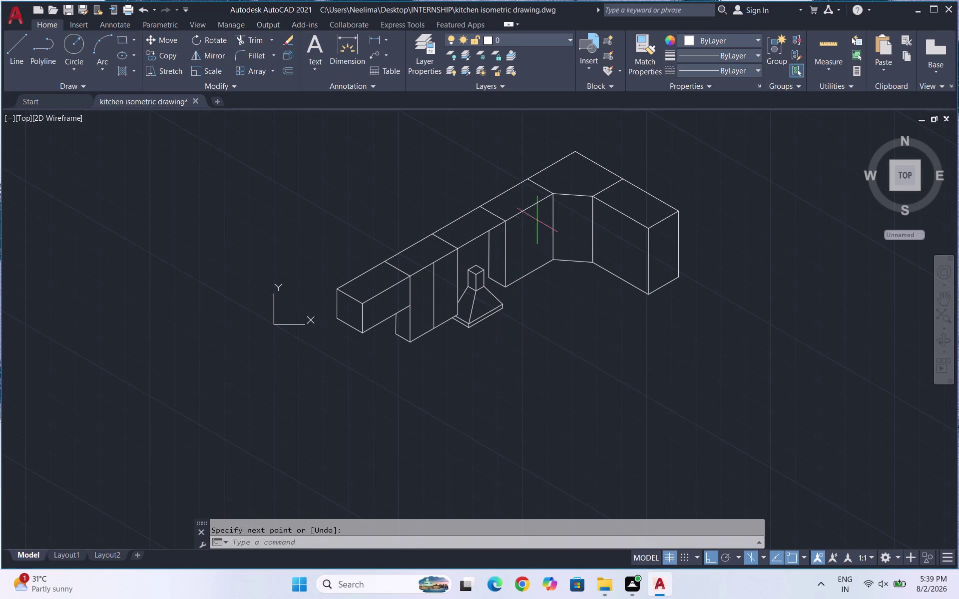
click(531, 208)
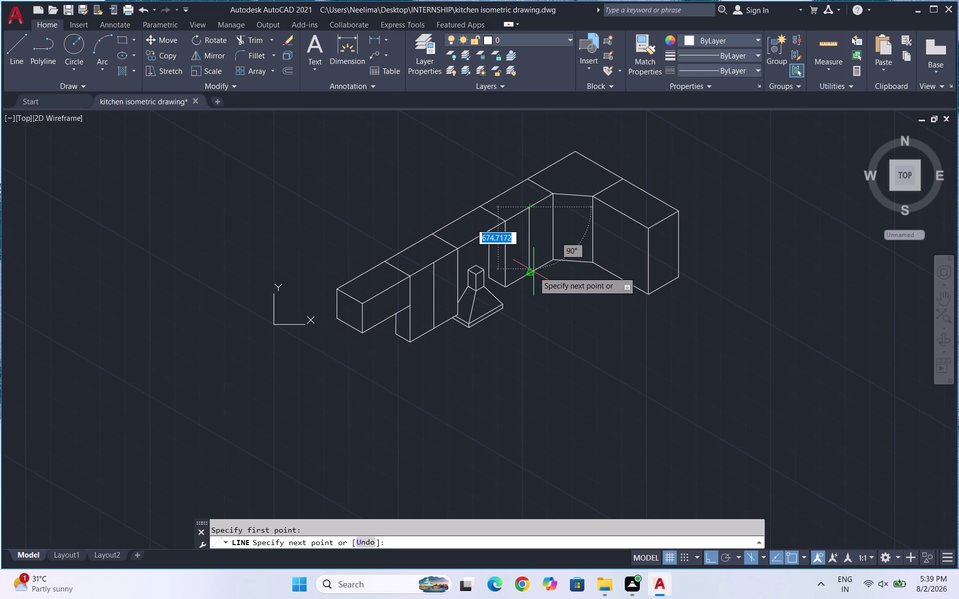
key(space)
click(529, 278)
Draw vertical dividers on the next cabinet front and the right cabinet front.
key(space)
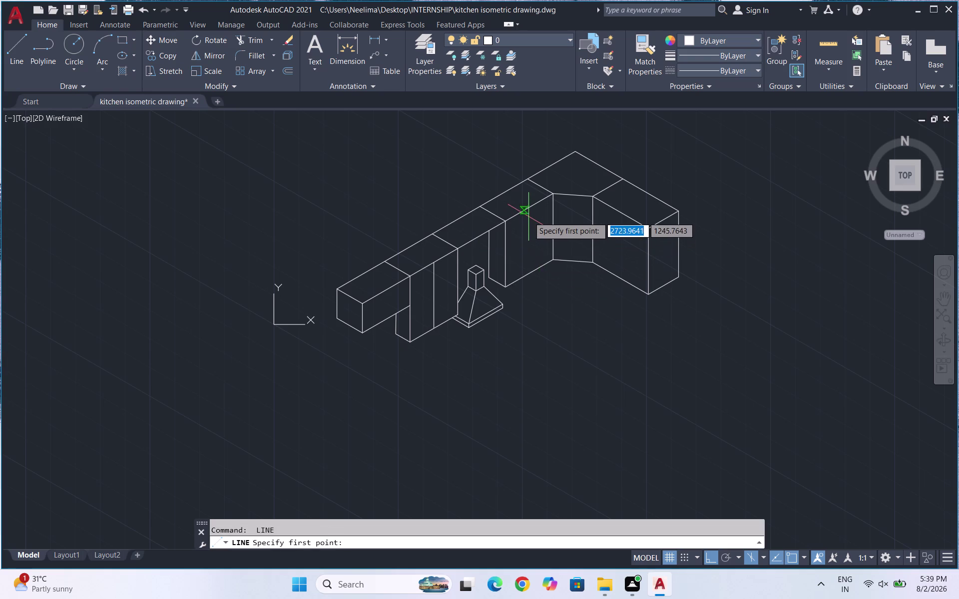
click(529, 212)
click(532, 272)
key(space)
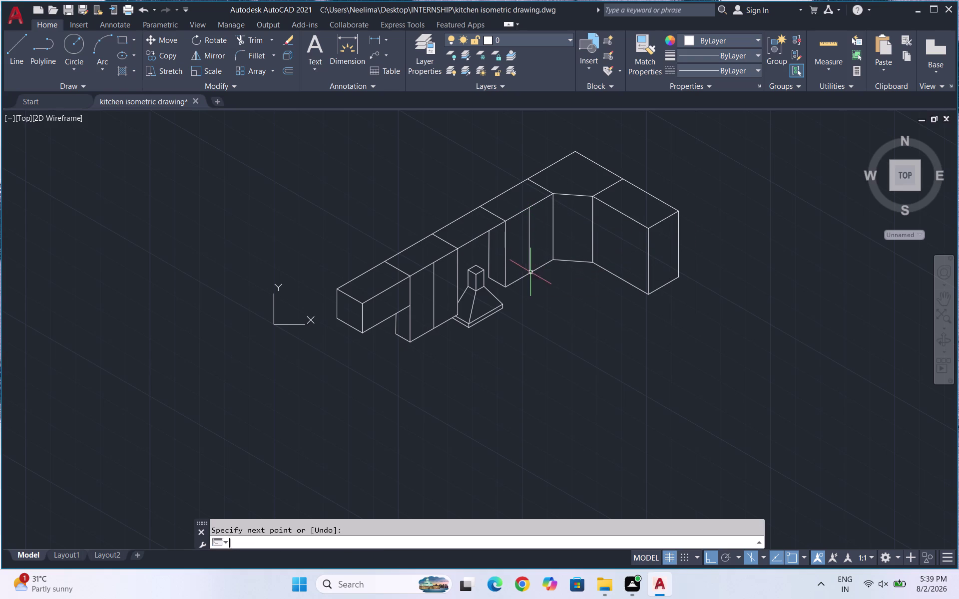
key(space)
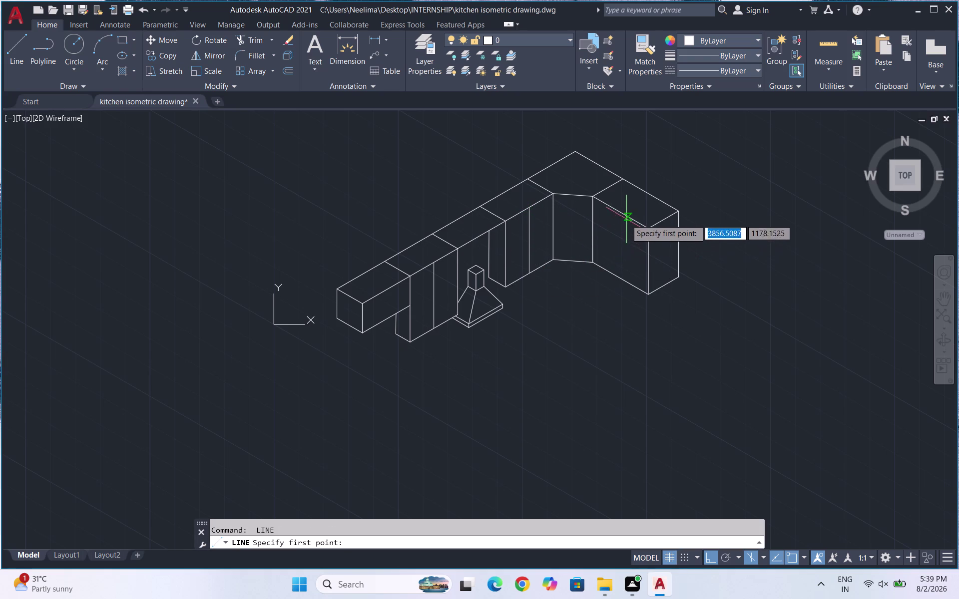
click(623, 216)
click(621, 279)
key(space)
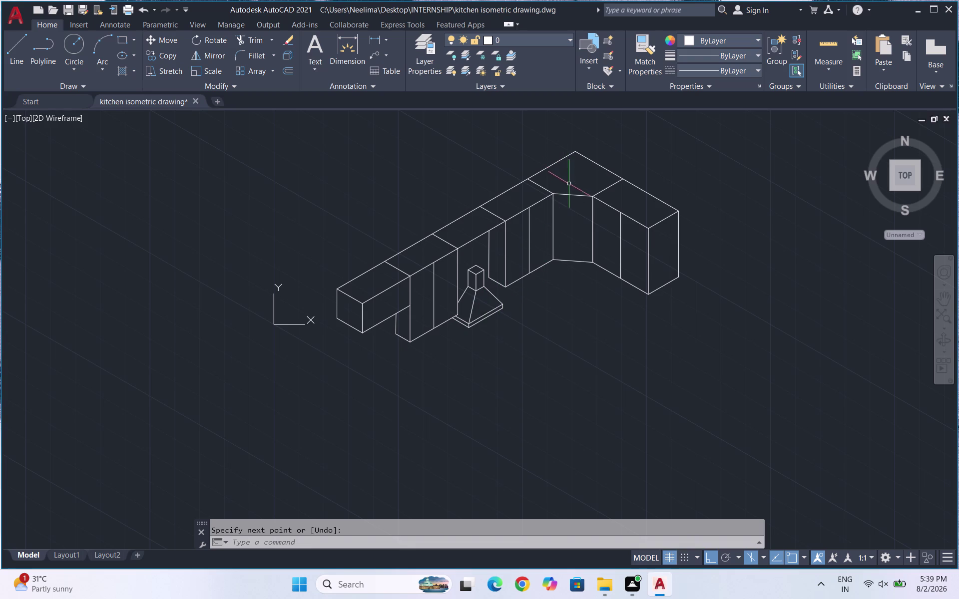
scroll(down, 3)
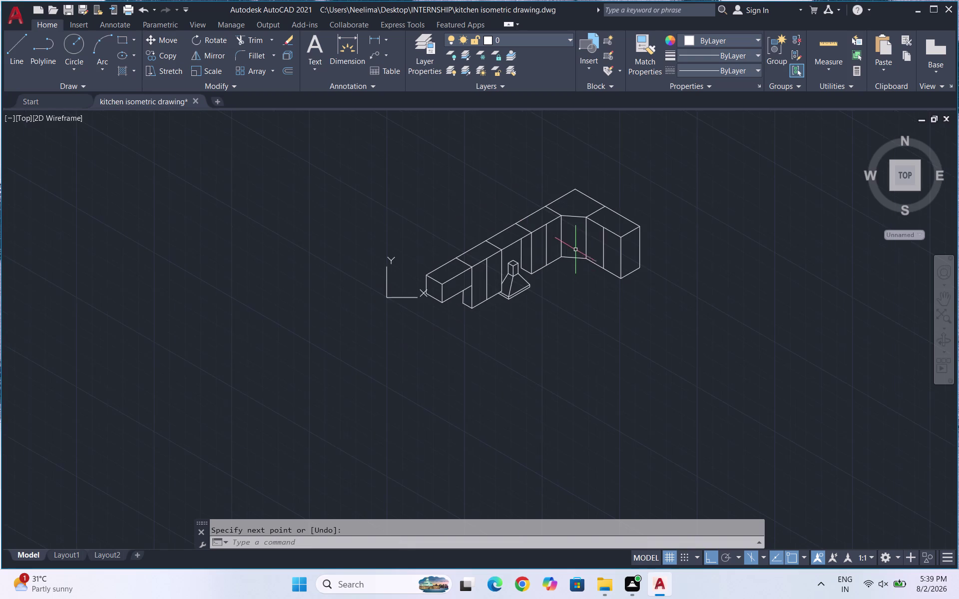
Start the lower counter outline on the top isoplane with three 600 edges.
scroll(up, 3)
key(l)
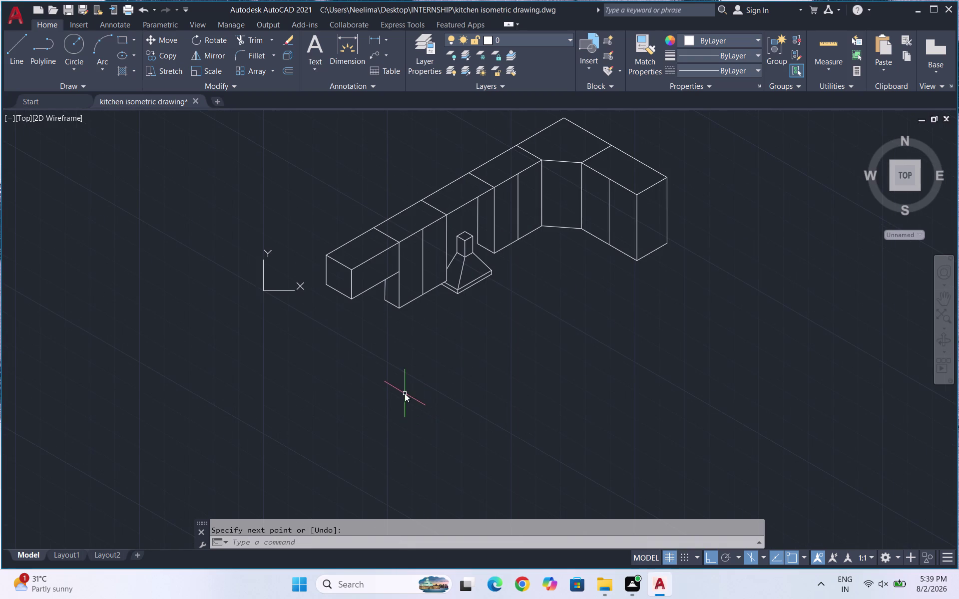
key(Return)
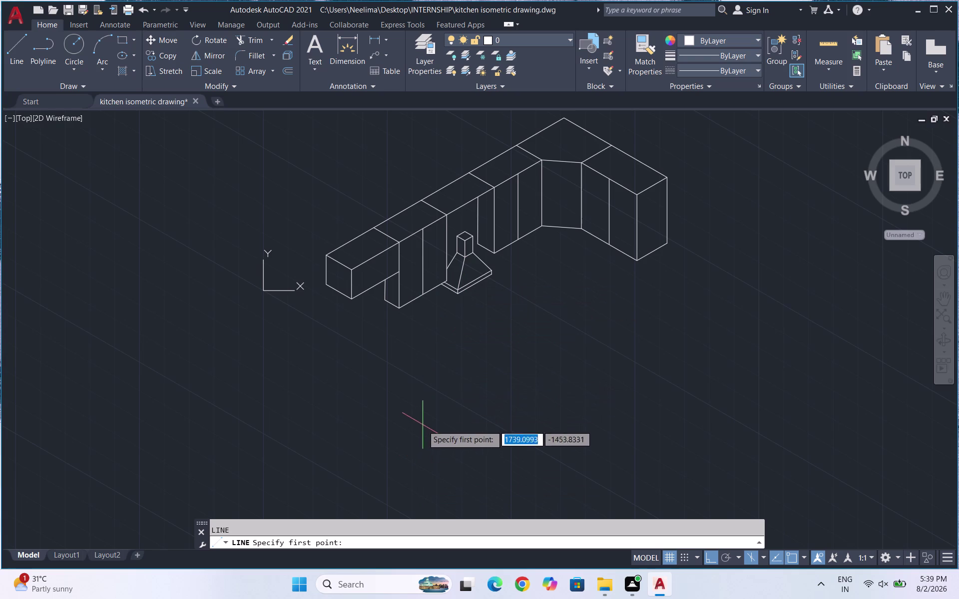
click(415, 434)
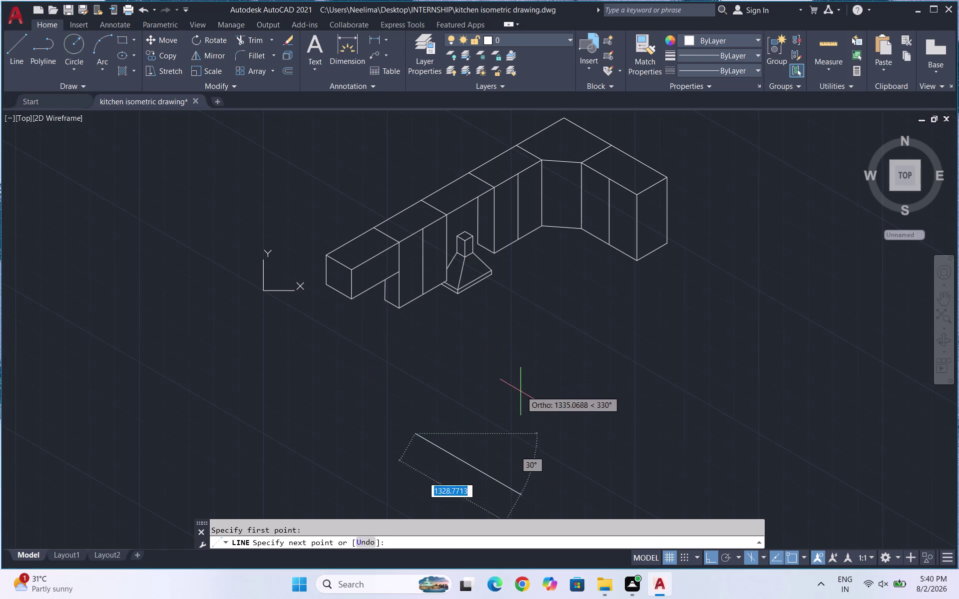
key(F5)
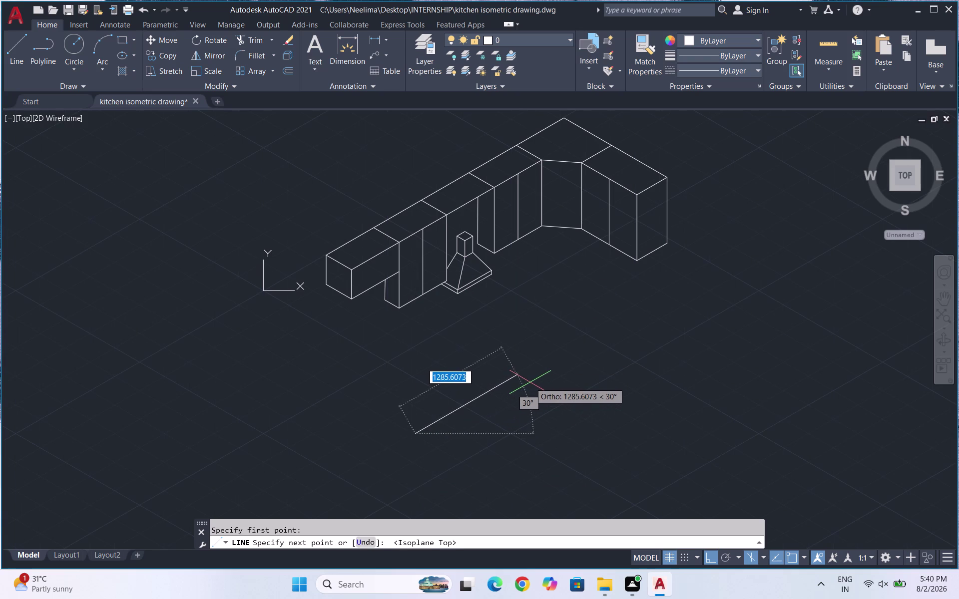
text(600)
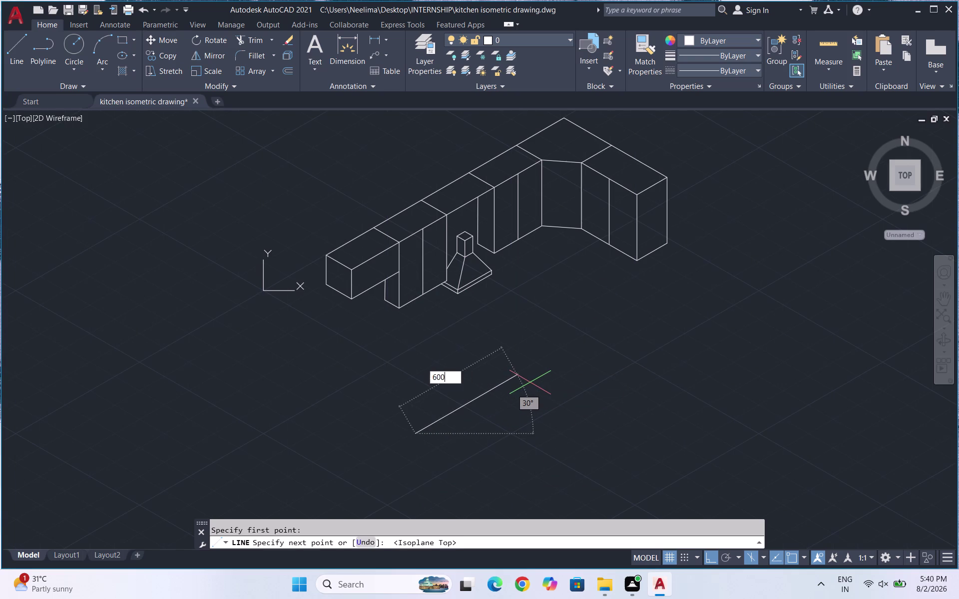
key(Return)
text(60)
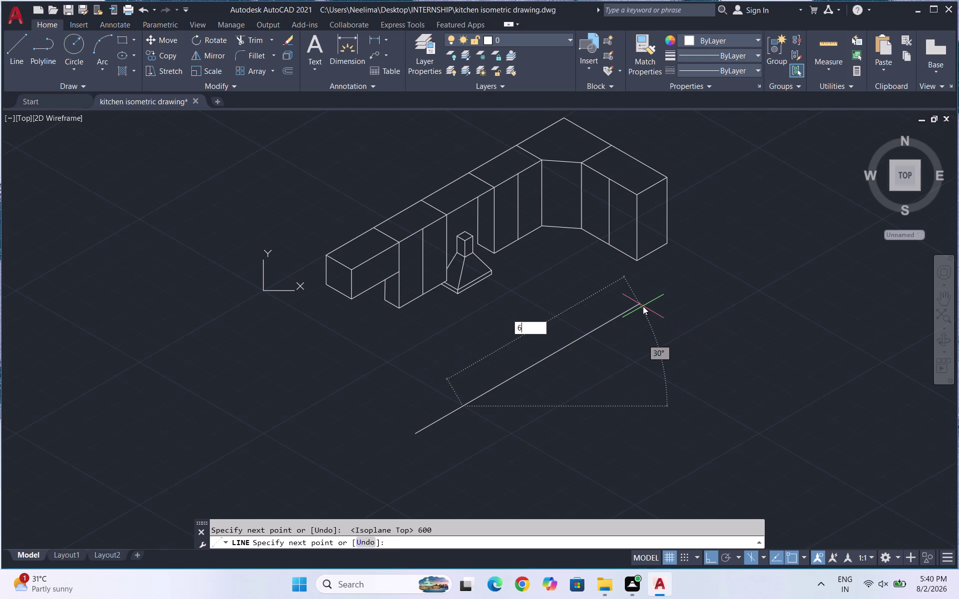
text(0)
key(Return)
text(6)
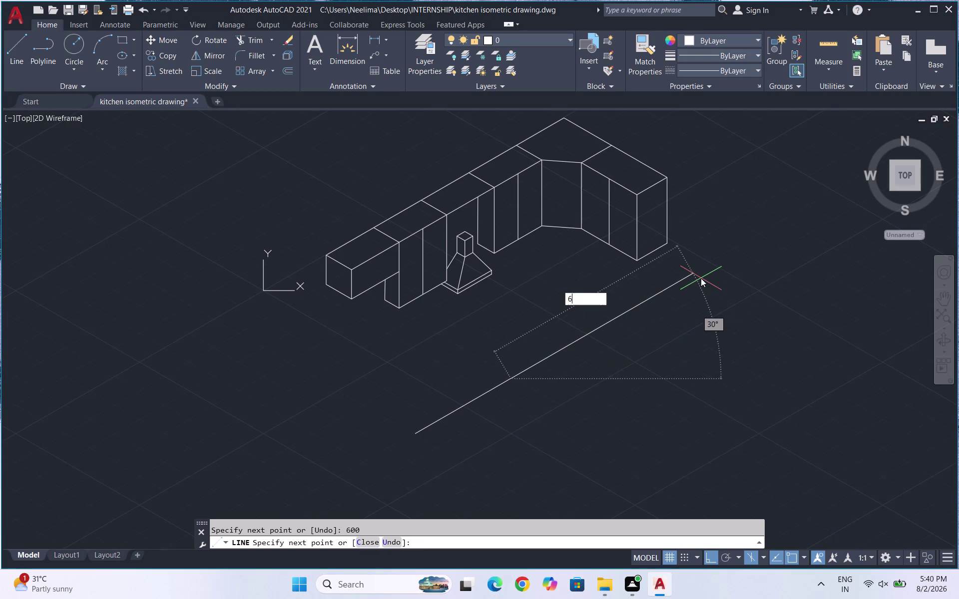
text(00)
key(Return)
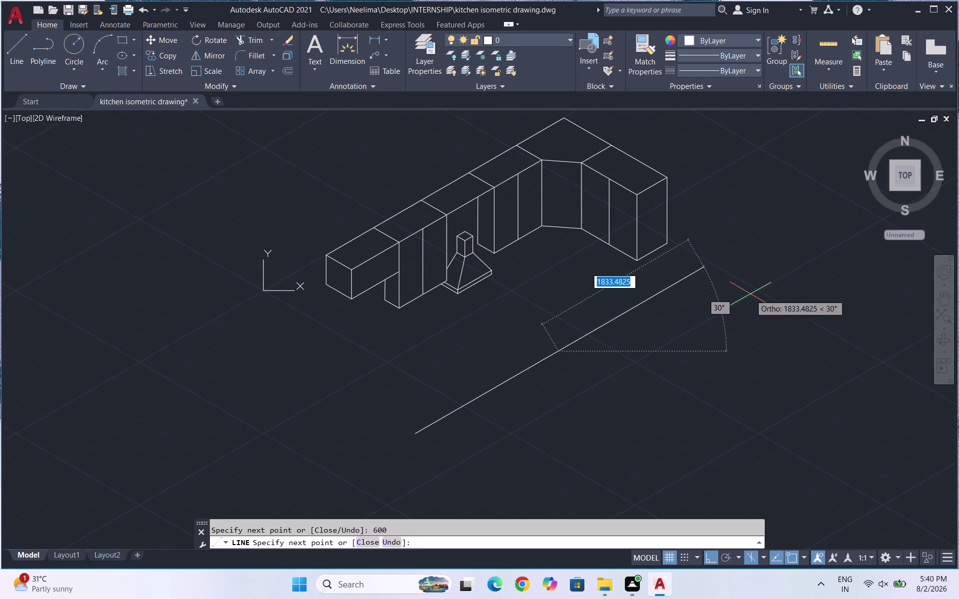
Continue the counter outline with edges of 600, 900, 400 and 600.
text(600)
key(Return)
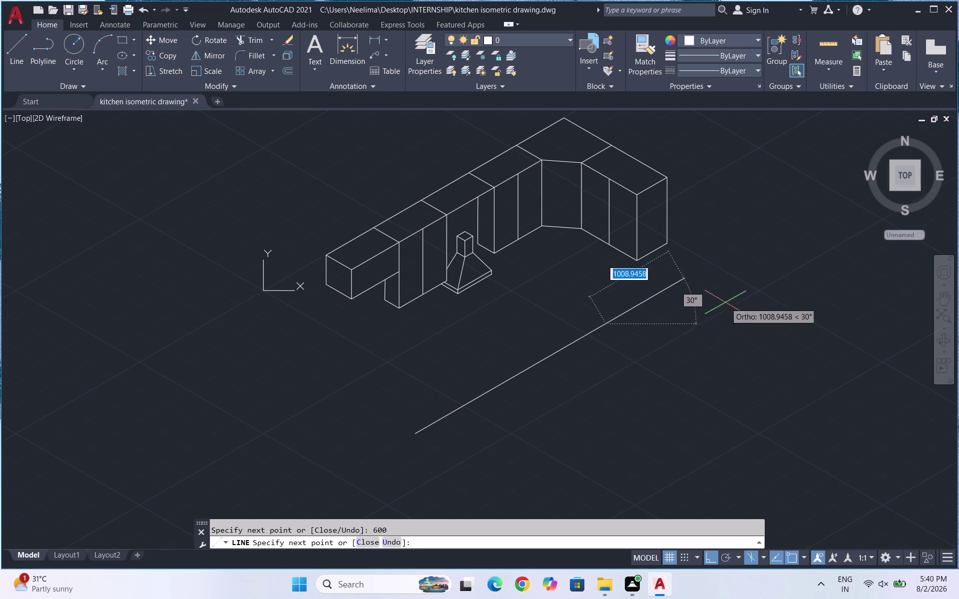
text(900)
key(Return)
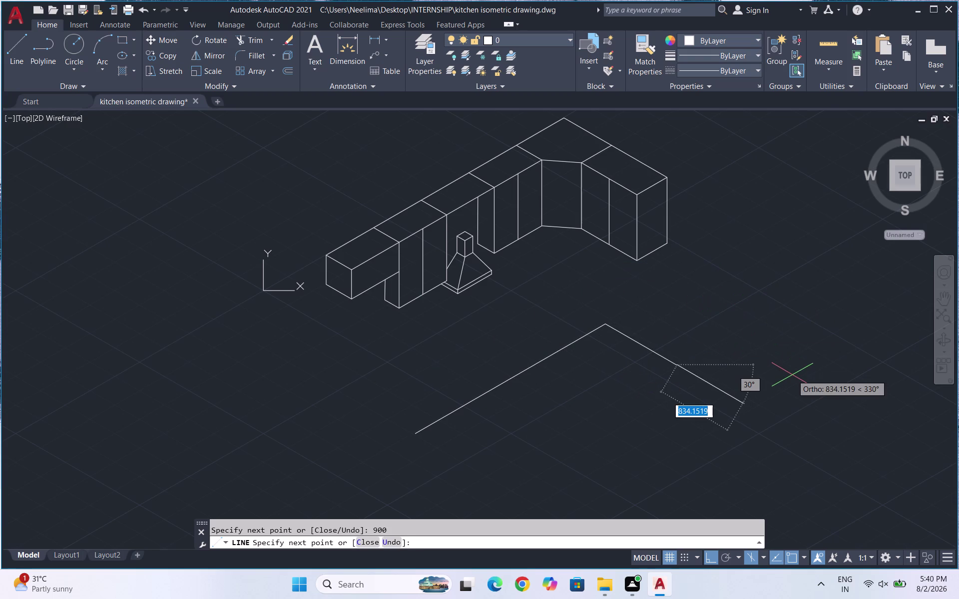
text(4)
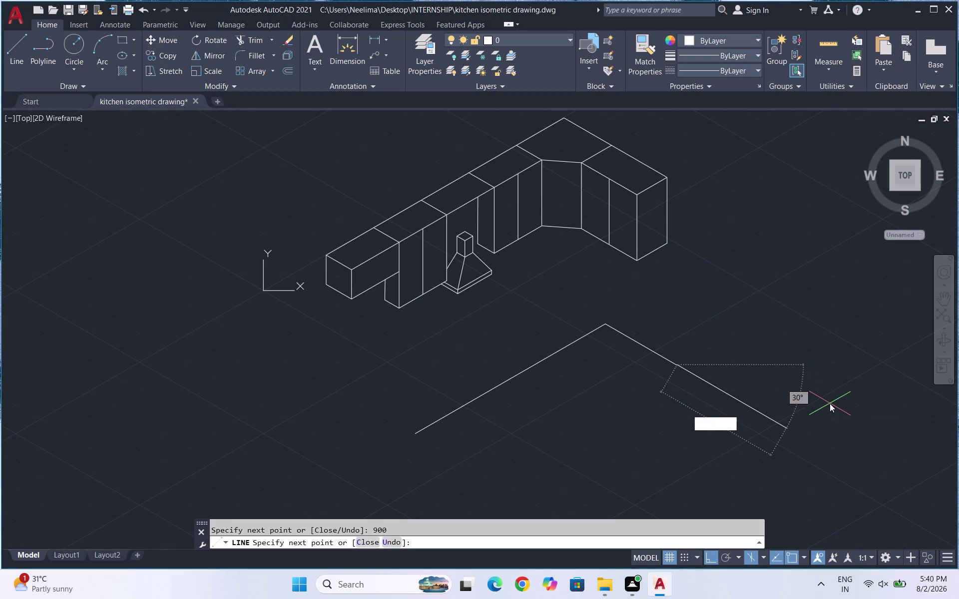
text(00)
key(Return)
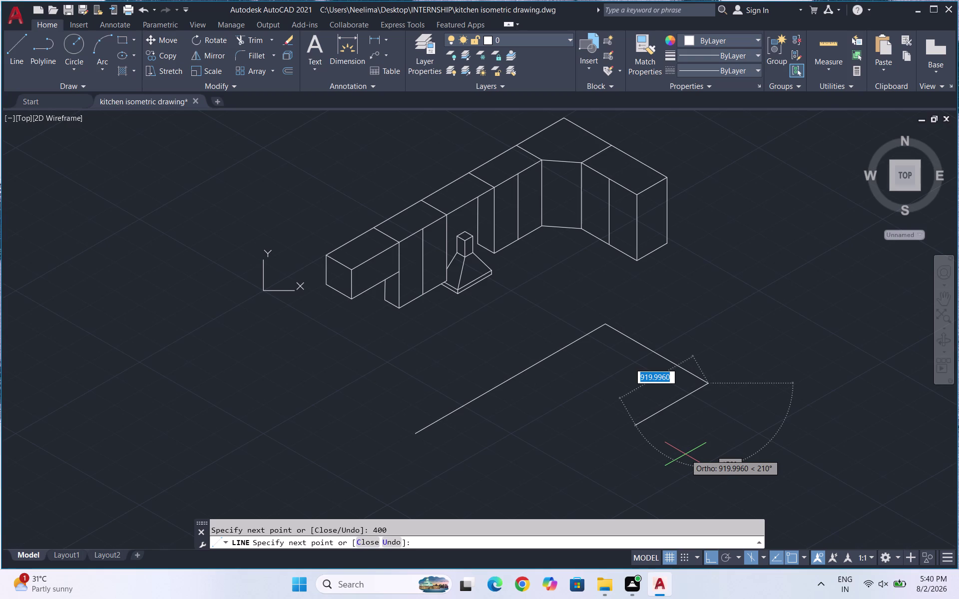
text(600)
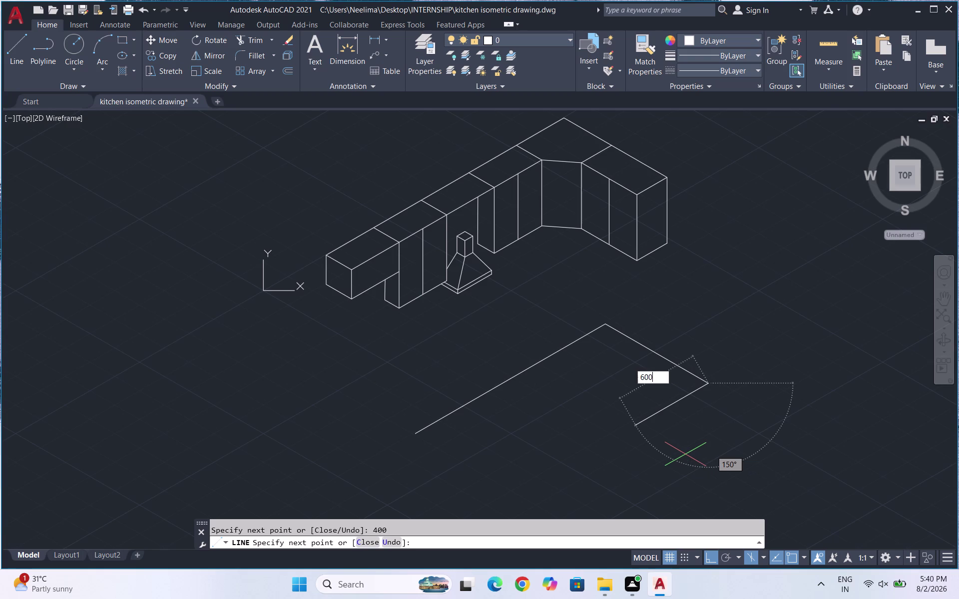
key(Return)
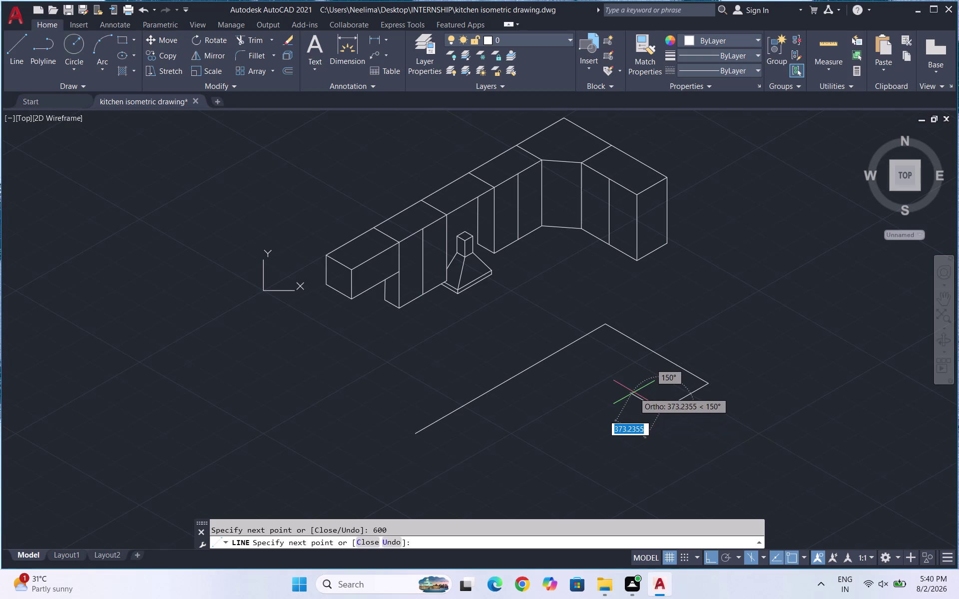
Add a 400 edge, correcting a typo, and then a 600 edge.
key(4)
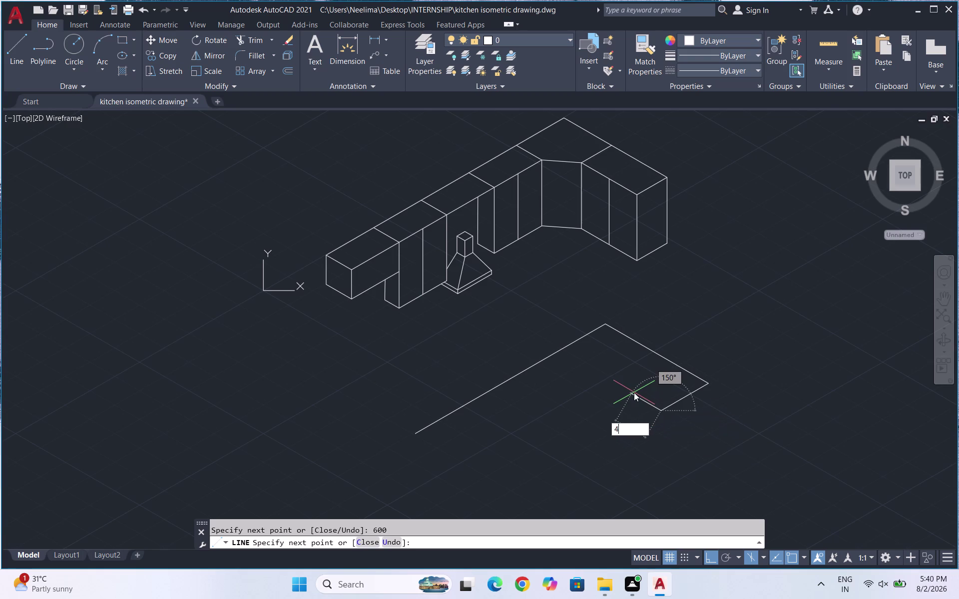
text(44)
key(BackSpace)
key(BackSpace)
text(00)
key(Return)
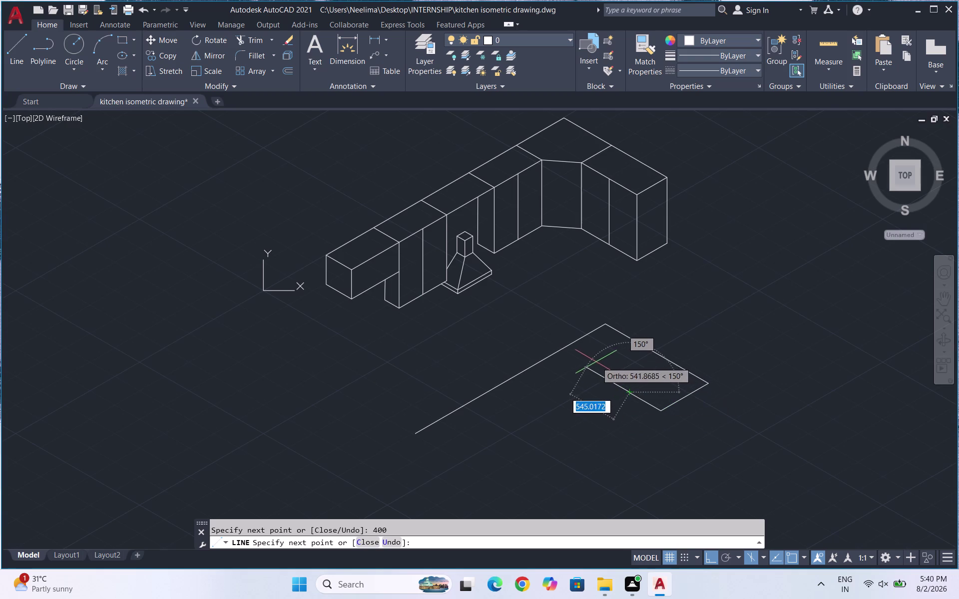
text(600)
key(Return)
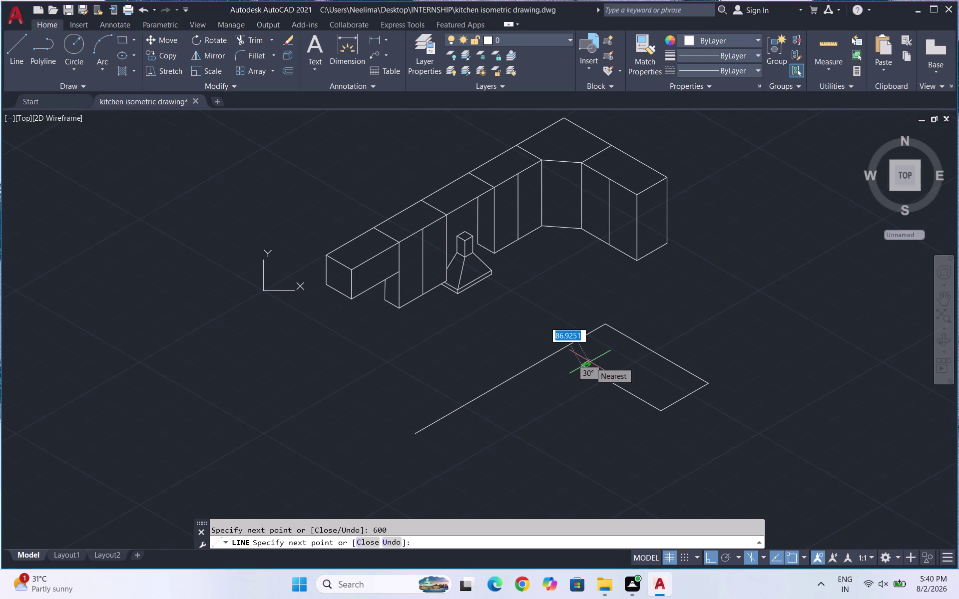
Undo the extra segment and replace it with a 900 edge.
key(ctrl+z)
text(9)
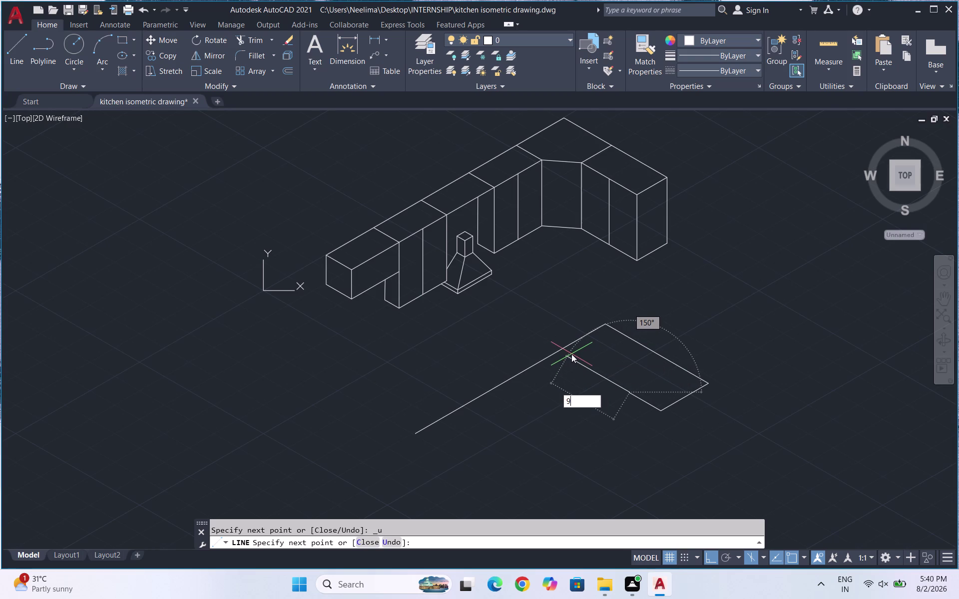
text(00)
key(Return)
click(571, 354)
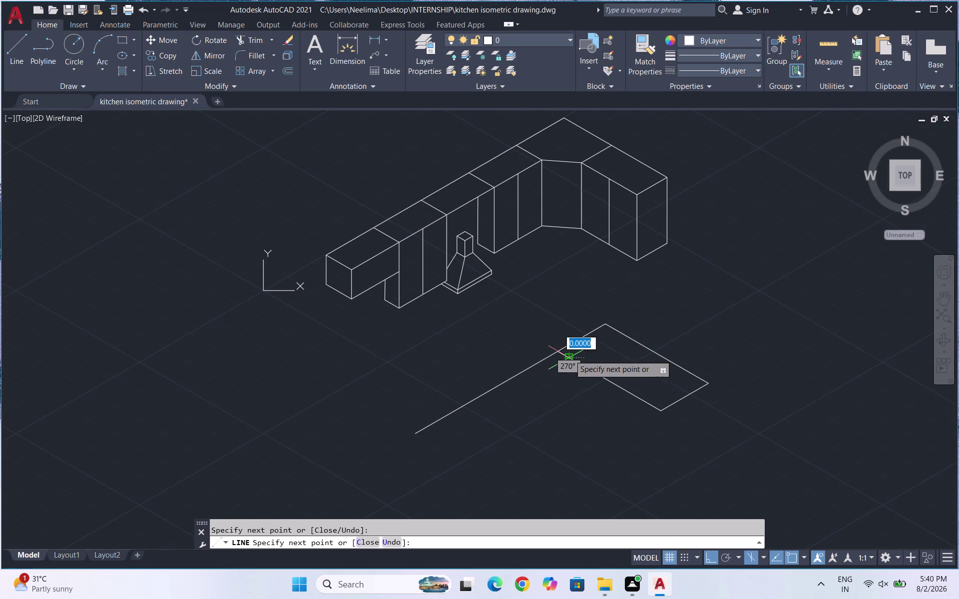
key(Escape)
key(l)
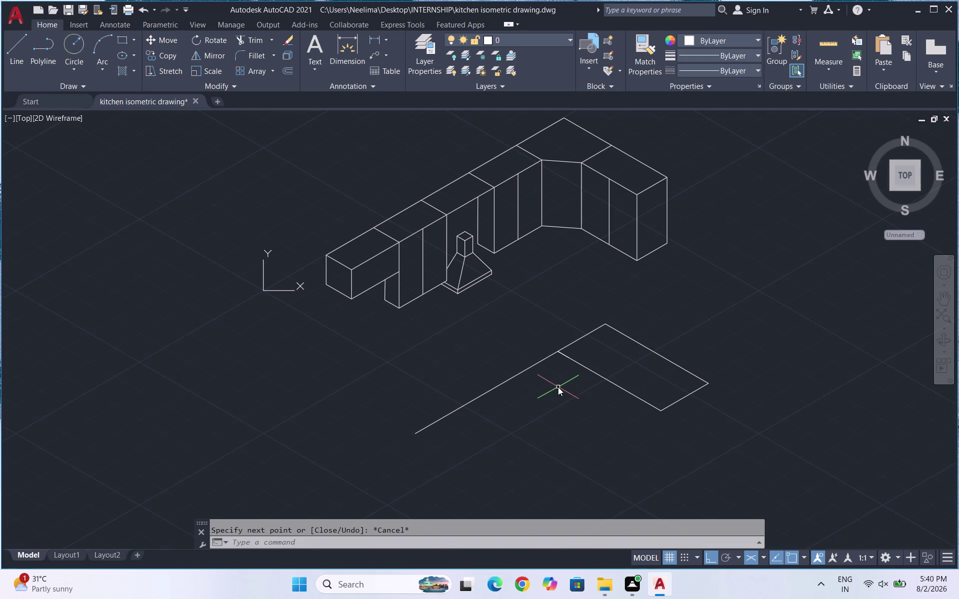
key(Return)
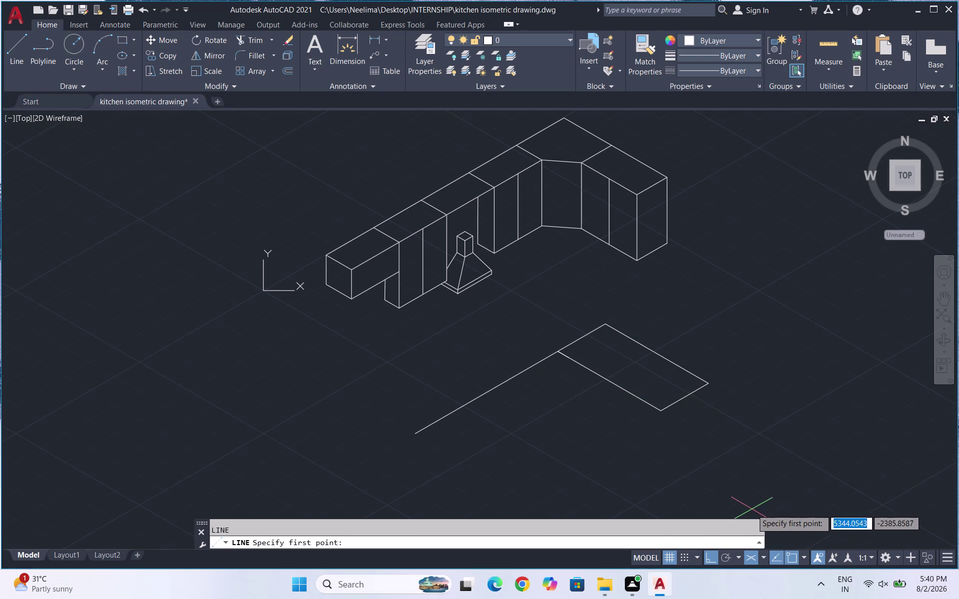
Close the long counter arm with a 450 end edge and three 600 front segments.
click(417, 436)
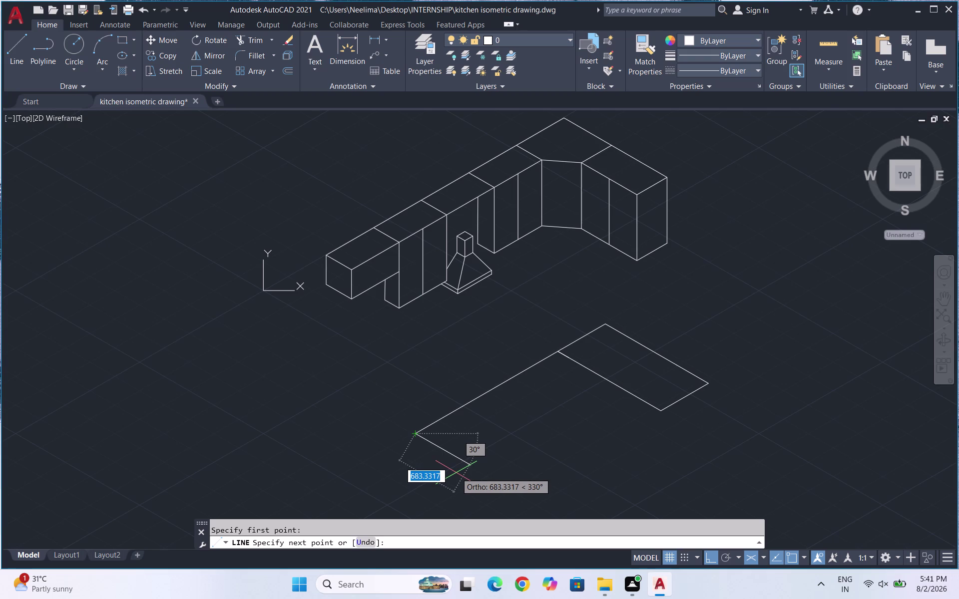
text(450)
key(Return)
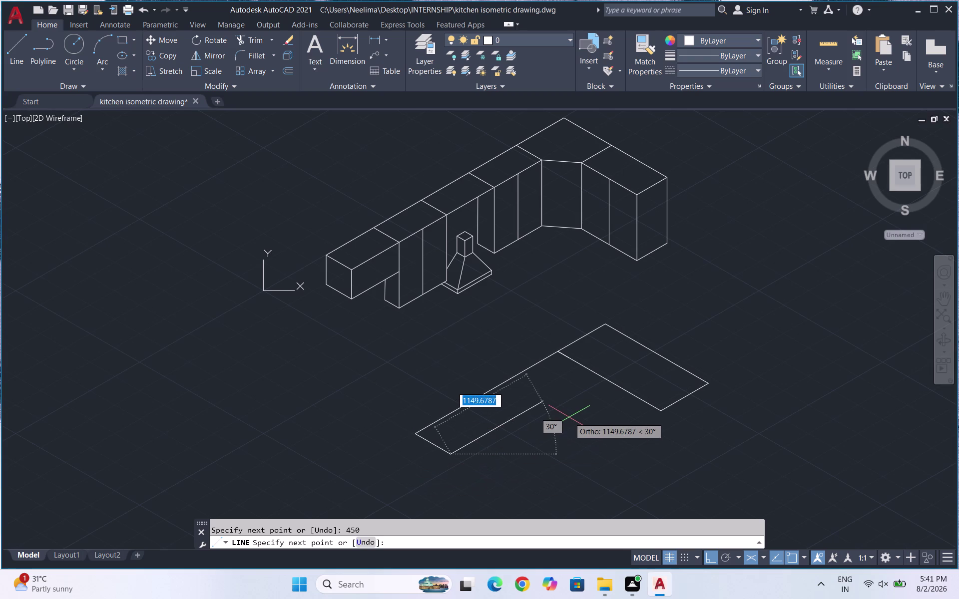
text(600)
key(Return)
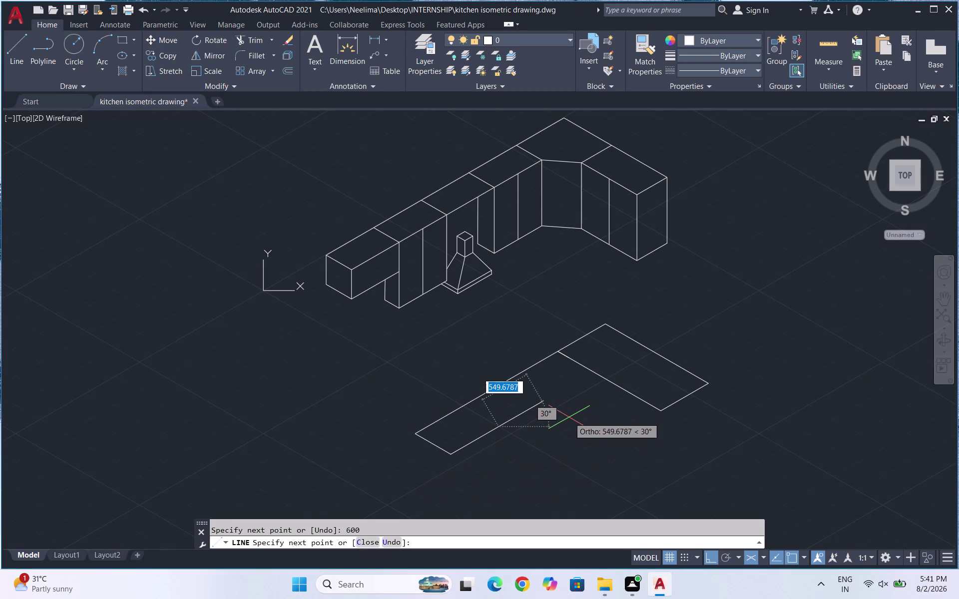
text(600)
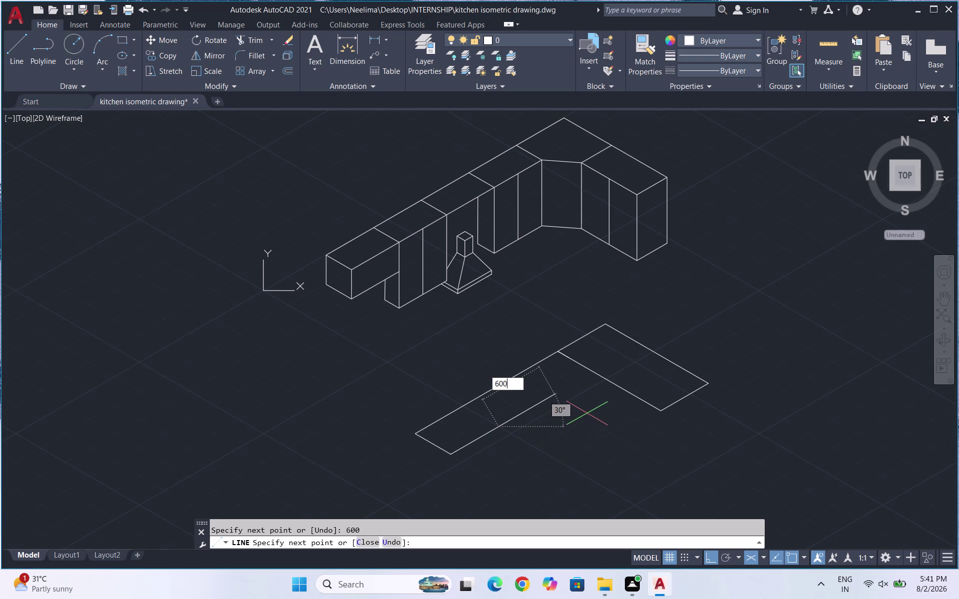
key(Return)
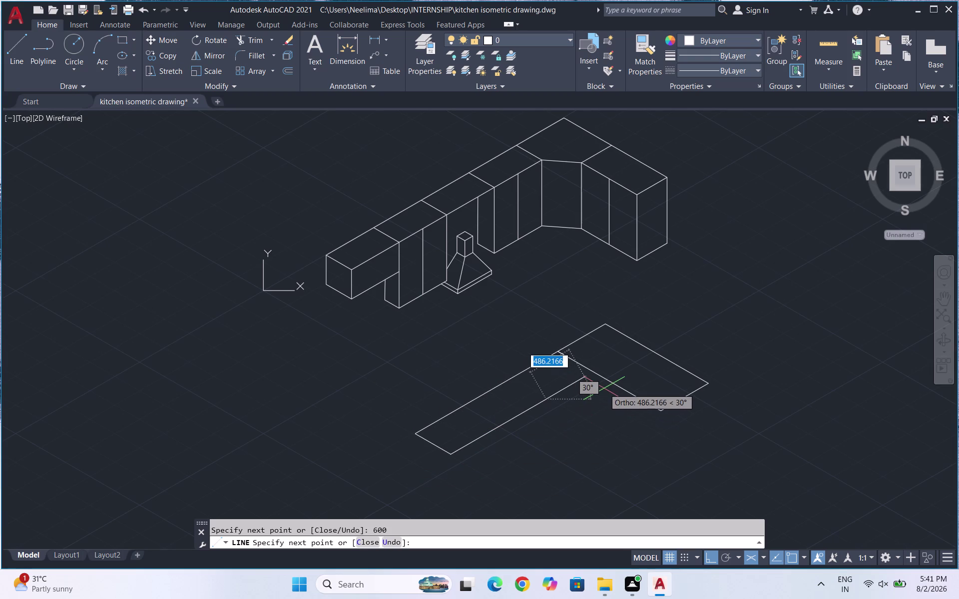
text(600)
key(Return)
key(Return)
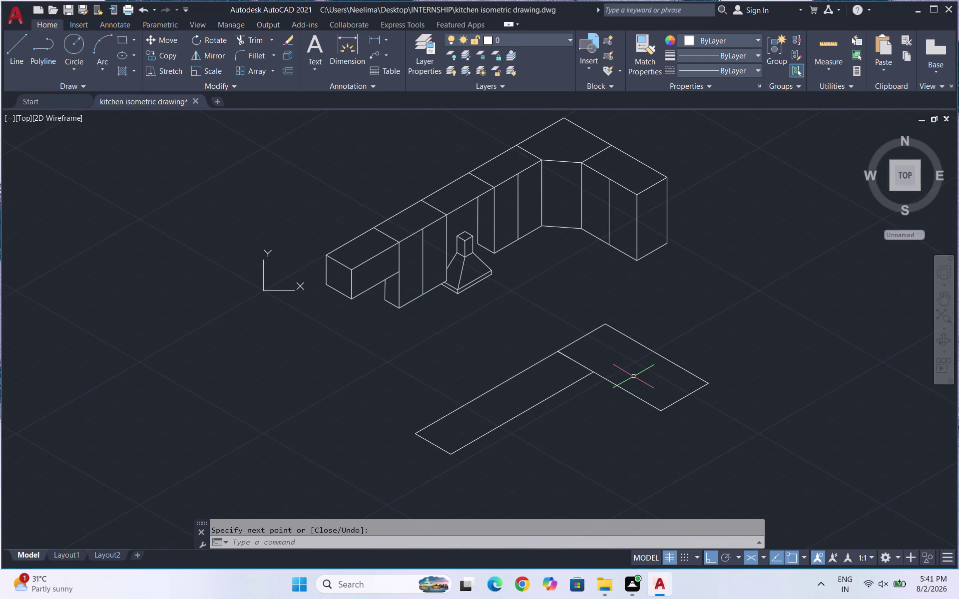
Draw a 1000 edge down from the counter's right corner on the right isoplane.
key(l)
key(Return)
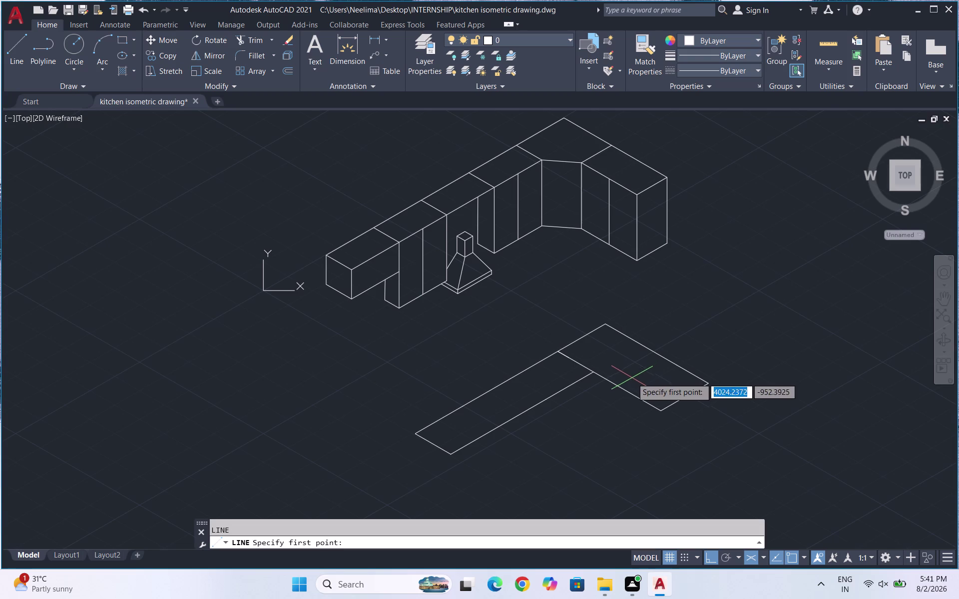
click(707, 383)
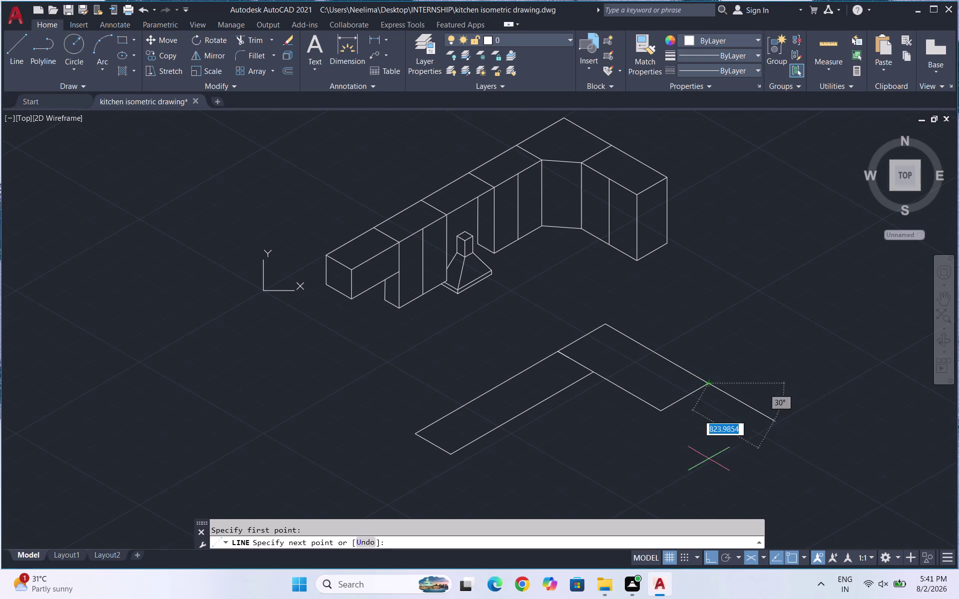
key(F5)
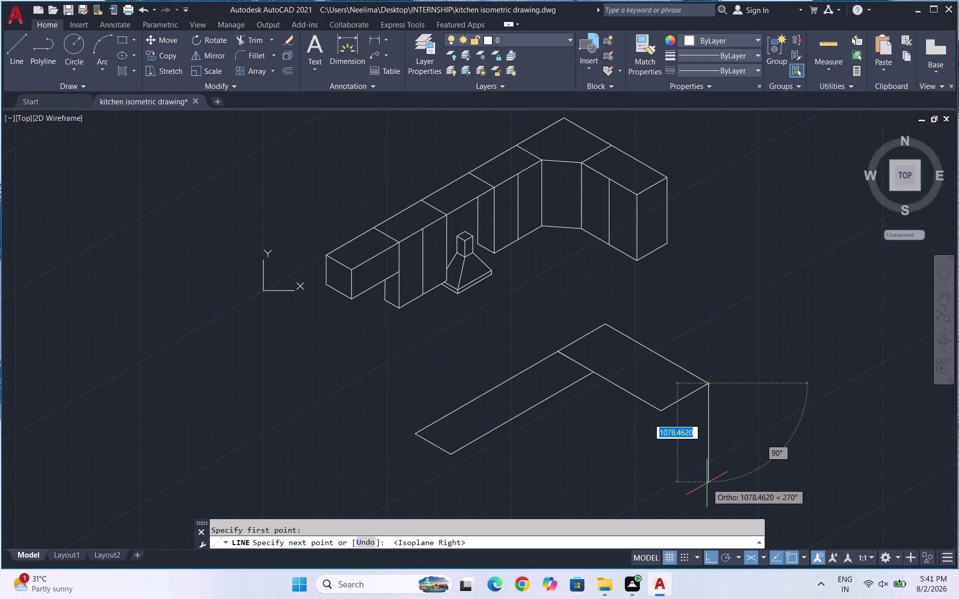
text(1000)
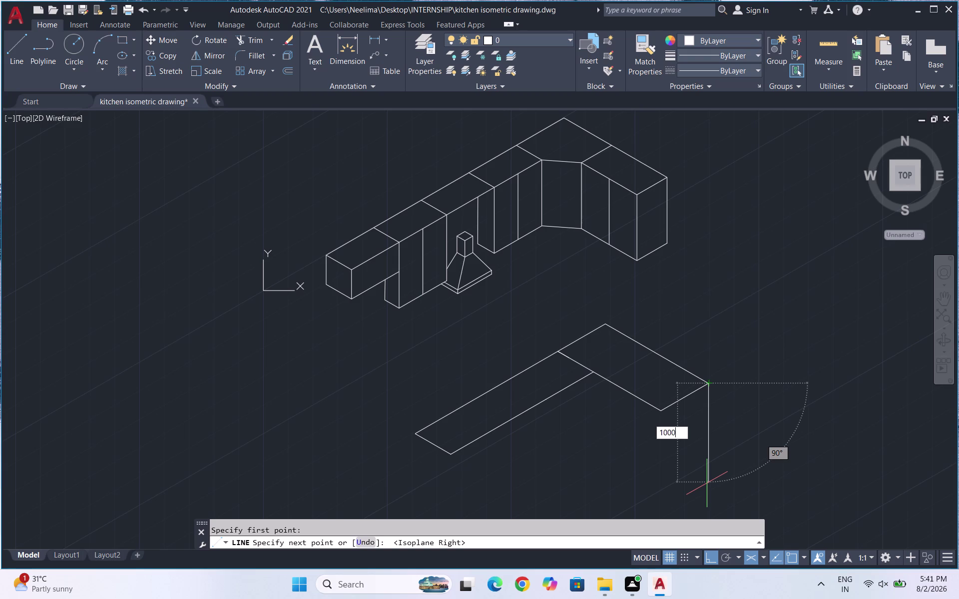
key(Return)
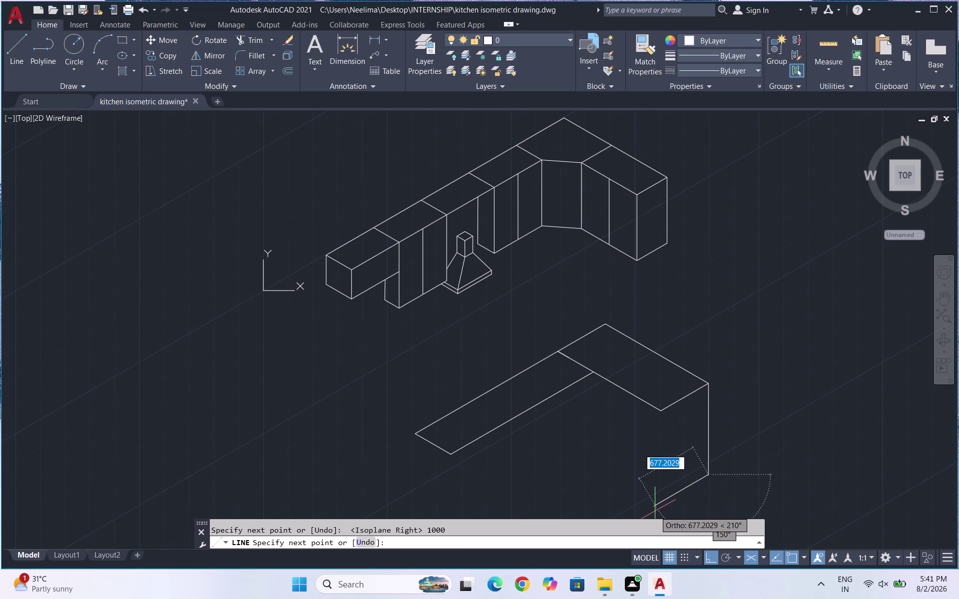
Add the 600 bottom edge and a 1000 edge back up to finish the panel.
text(600)
key(Return)
key(4)
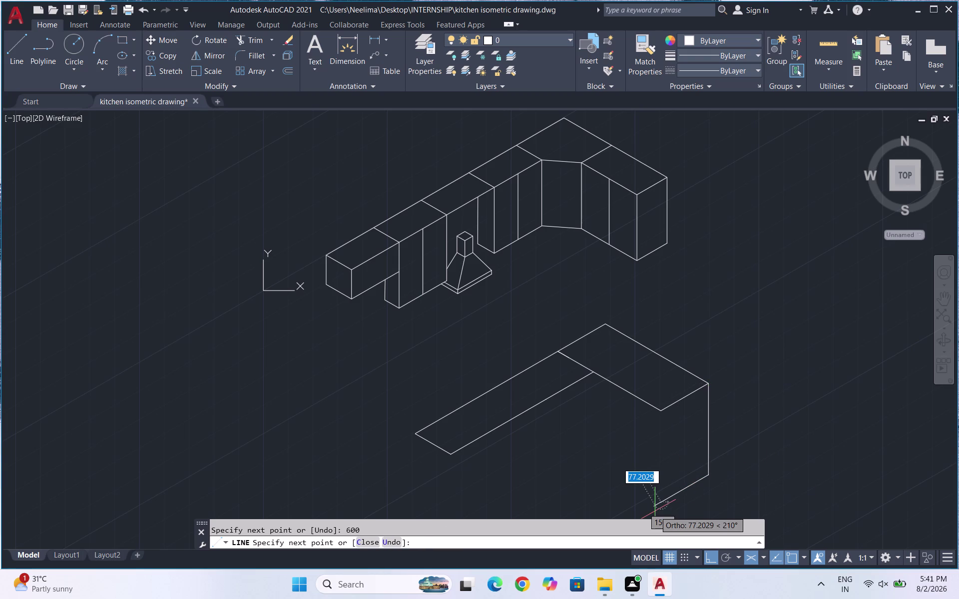
text(1)
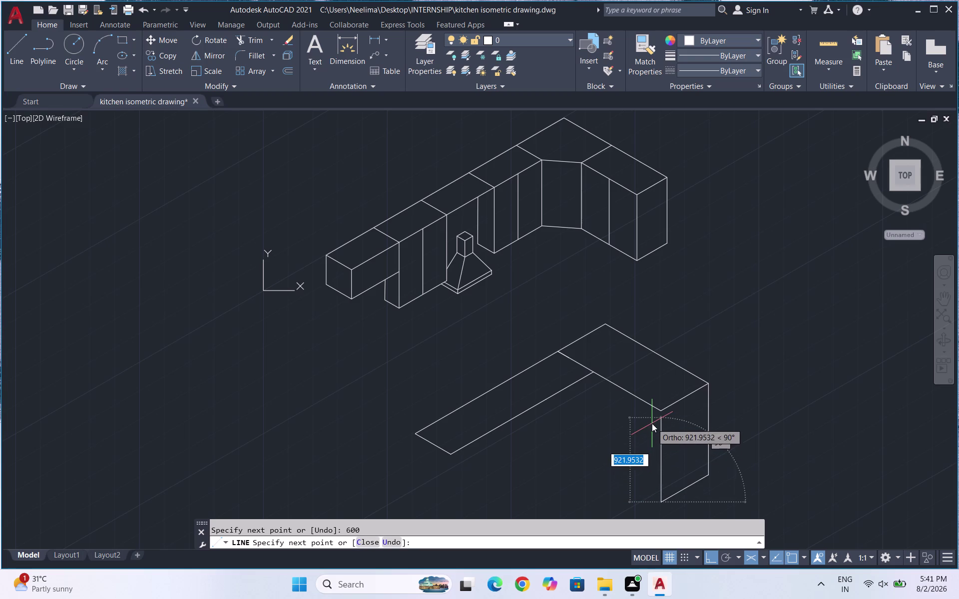
text(000)
key(Return)
key(Return)
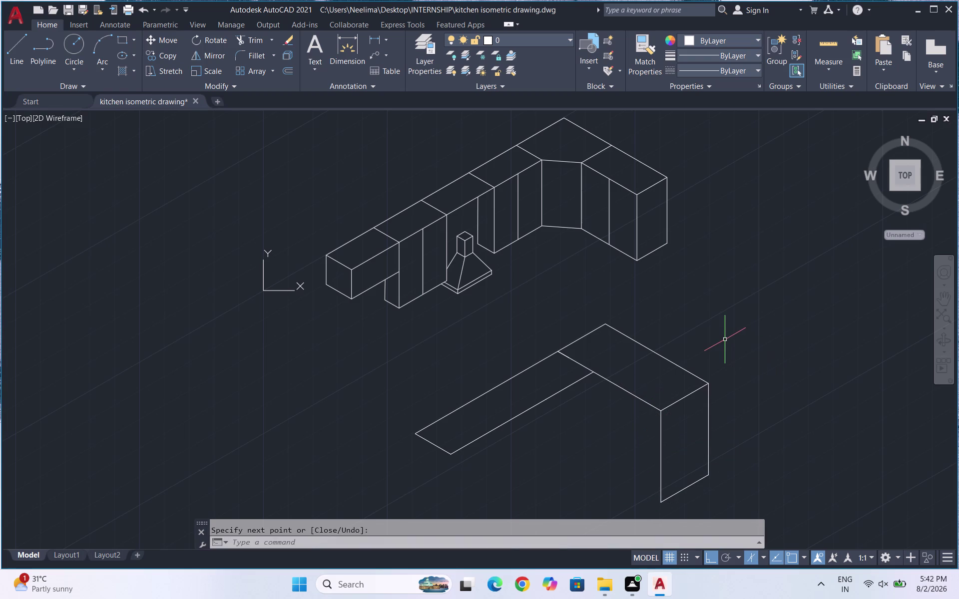
key(l)
key(Return)
Drop a 1000 vertical edge from the counter's left outer corner.
scroll(down, 3)
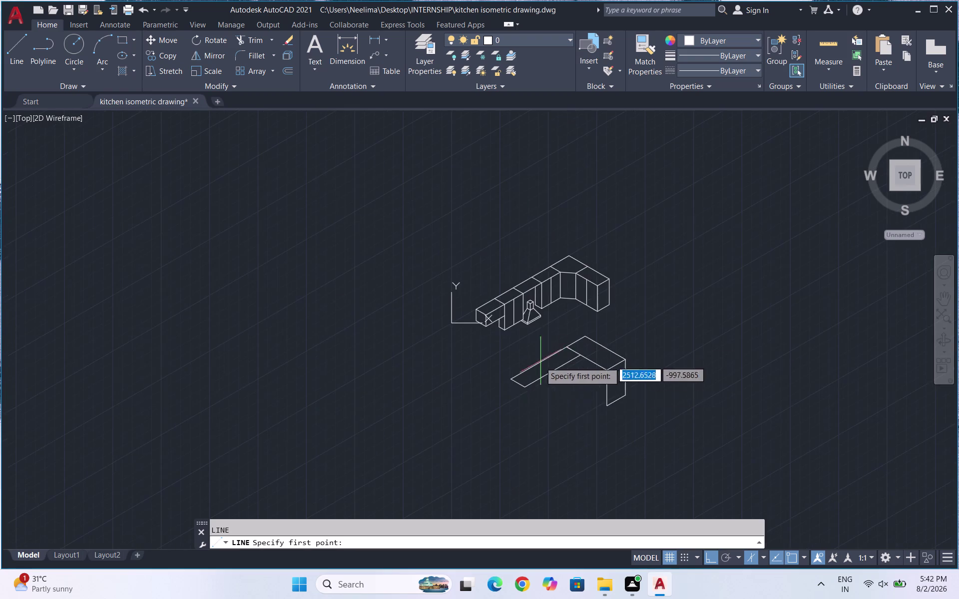
scroll(up, 3)
click(463, 349)
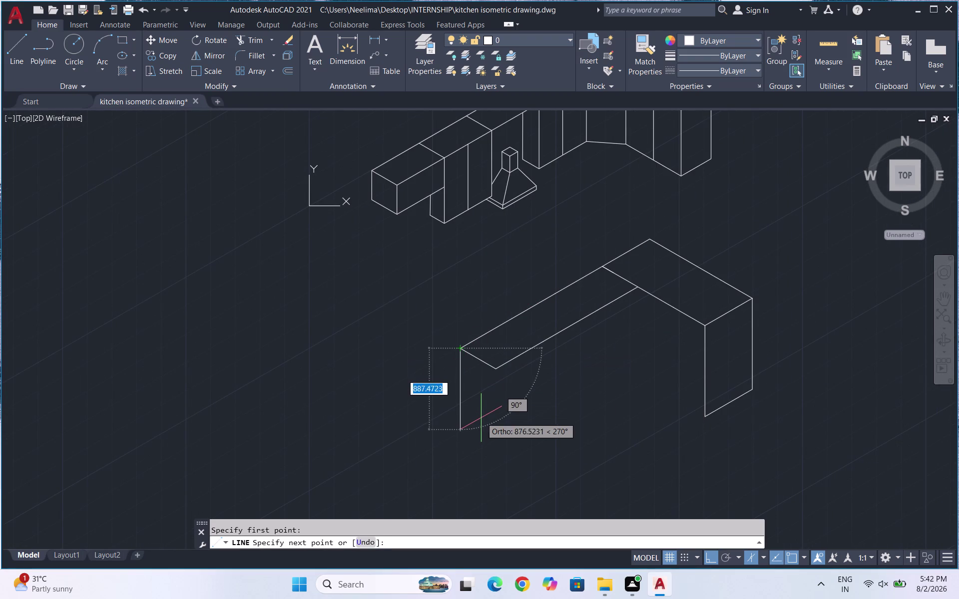
text(1000)
key(Return)
key(Return)
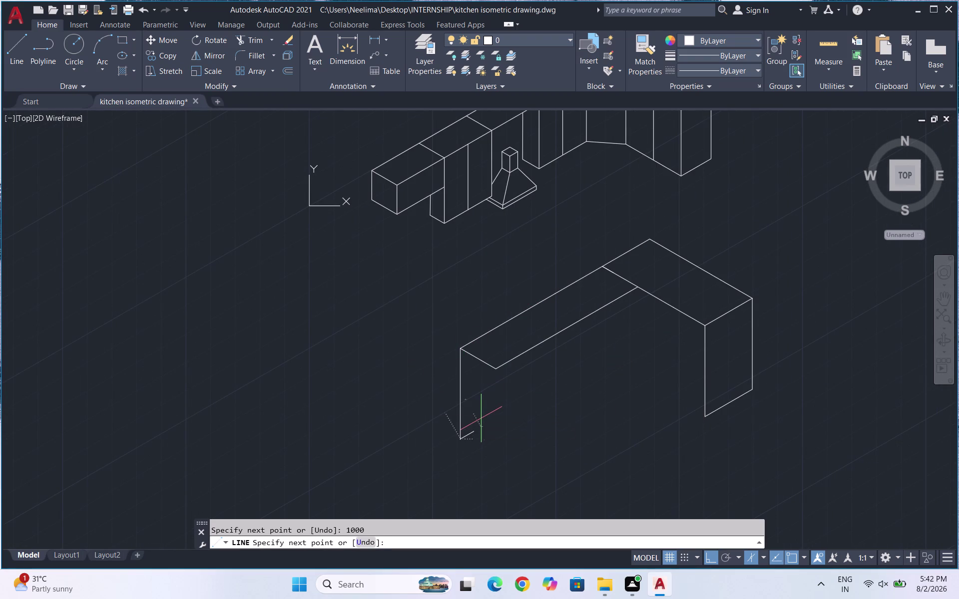
Drop a 1000 vertical edge from the counter's left inner corner.
key(l)
key(Return)
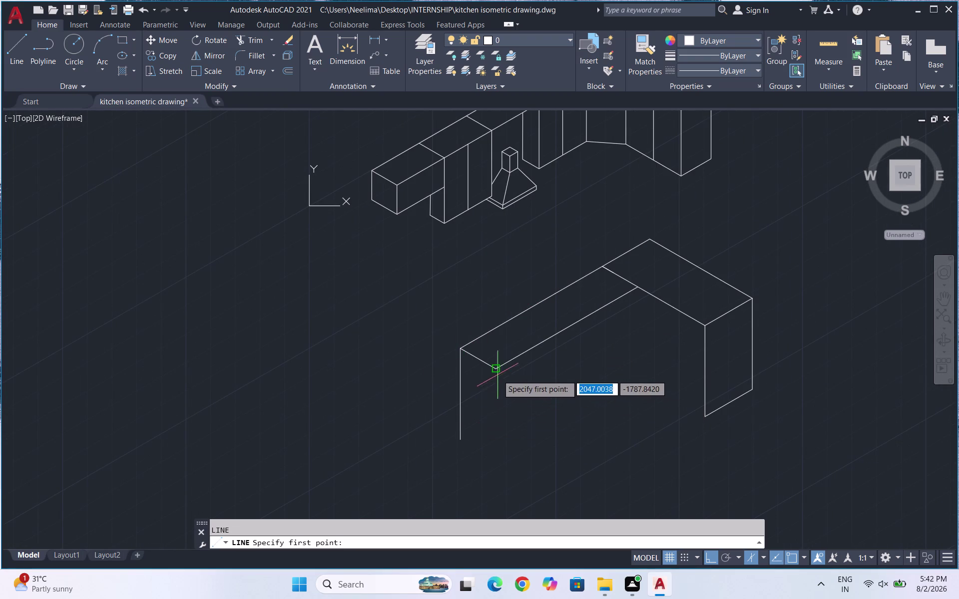
click(496, 370)
text(1)
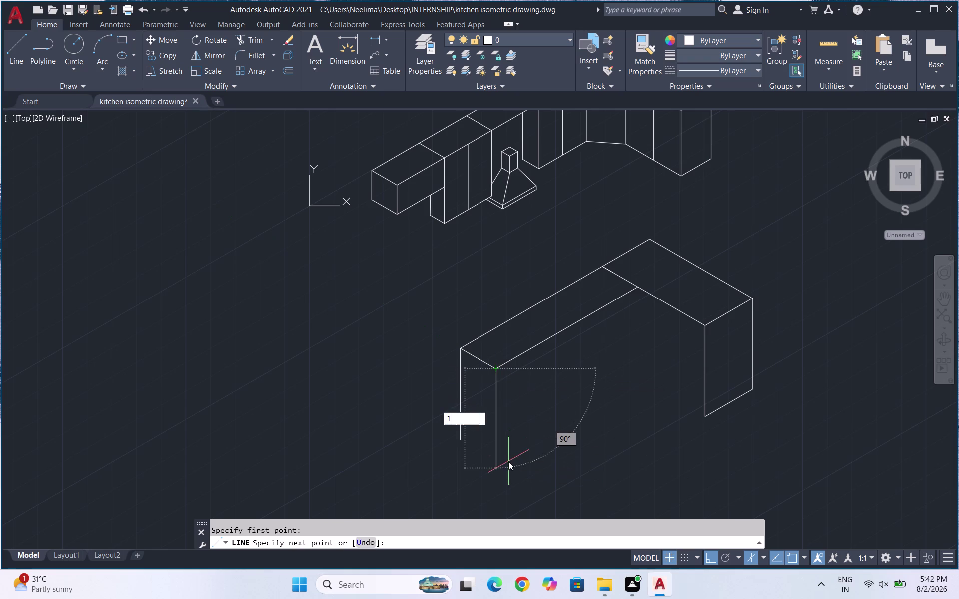
text(000)
key(Return)
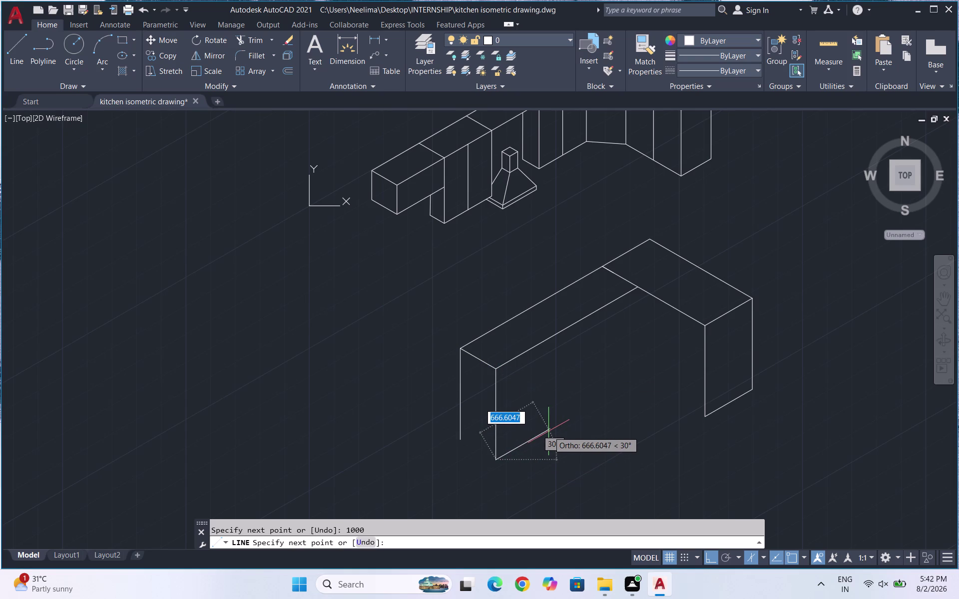
Continue from that edge with three 600 base segments along the front.
text(600)
key(Return)
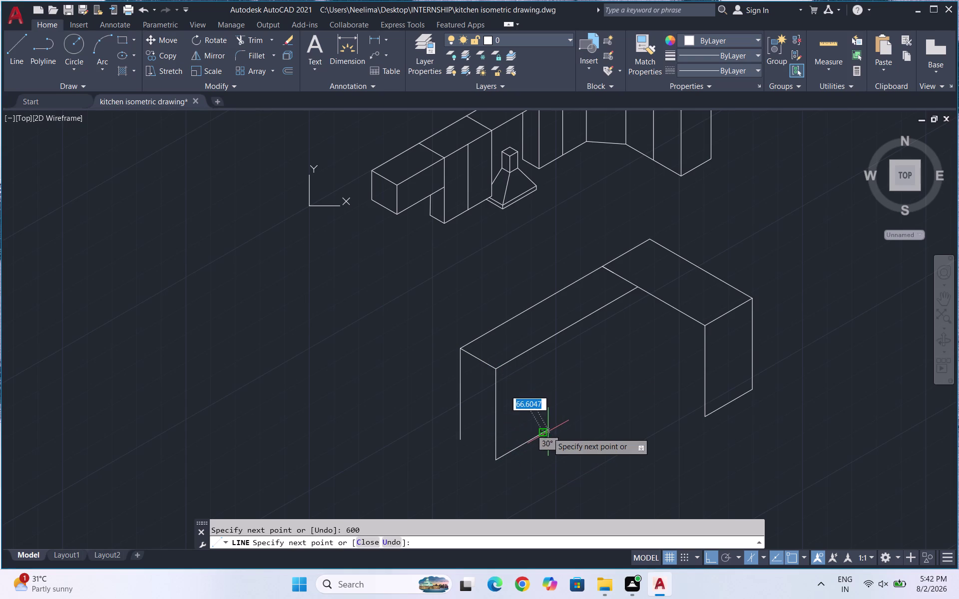
text(60)
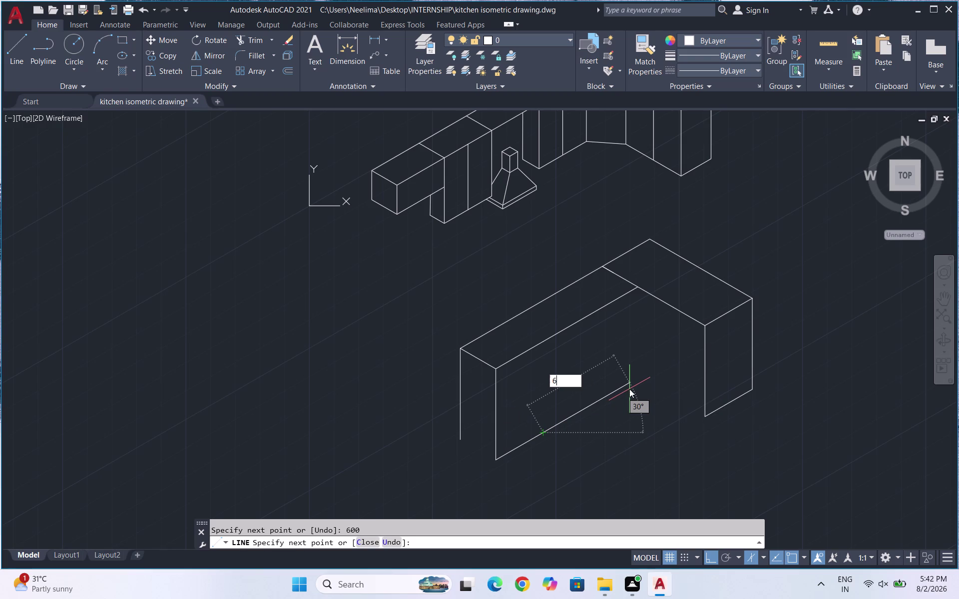
text(0)
key(Return)
text(6)
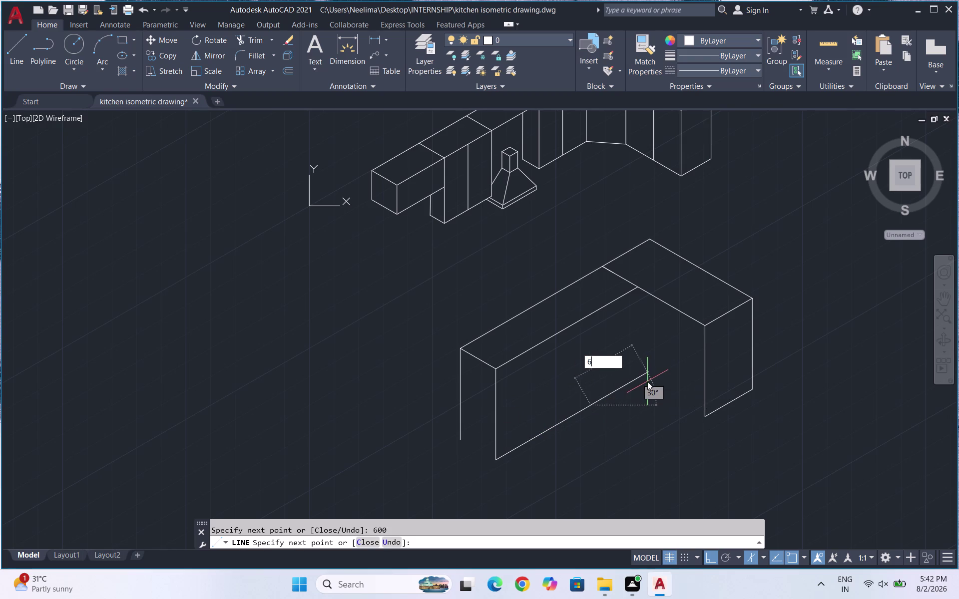
text(00)
key(Return)
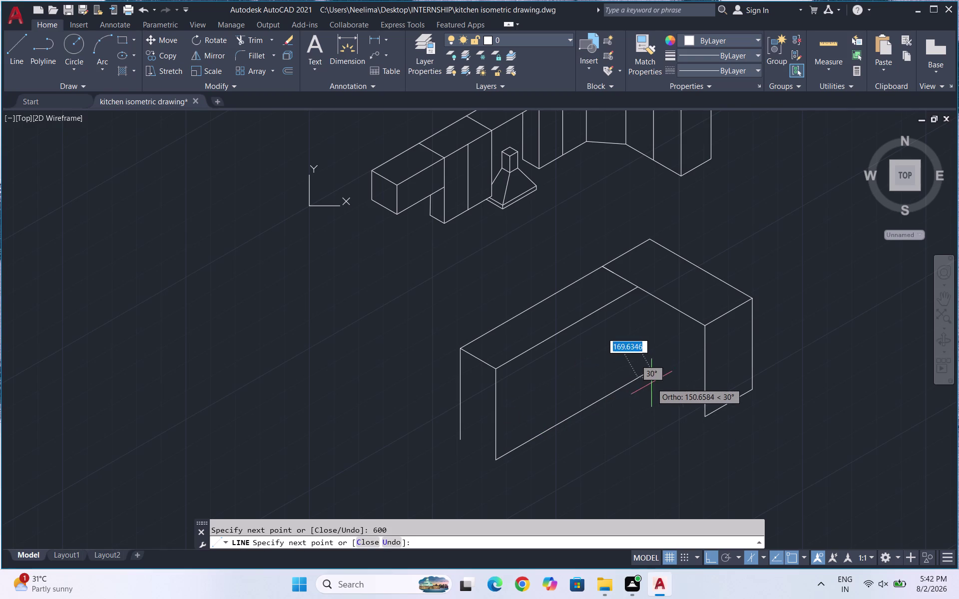
key(Escape)
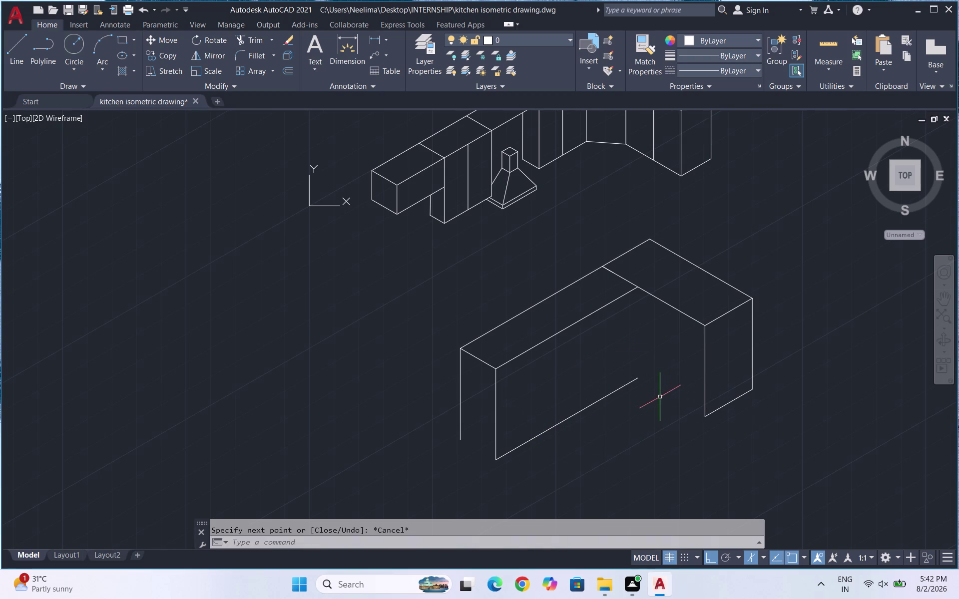
key(l)
key(Return)
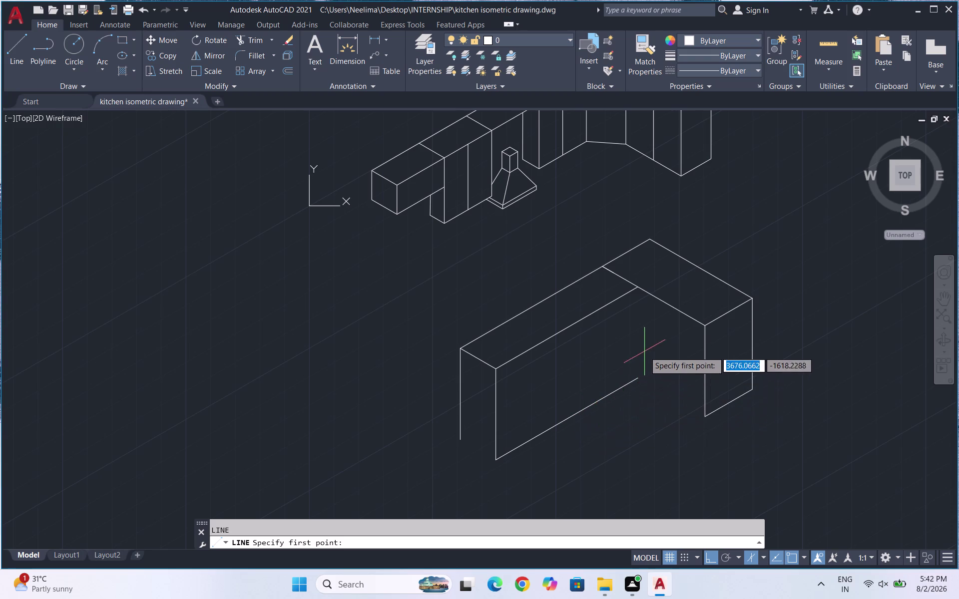
Draw the counter's inner corner edge and inner base edge on the left isoplane.
click(639, 291)
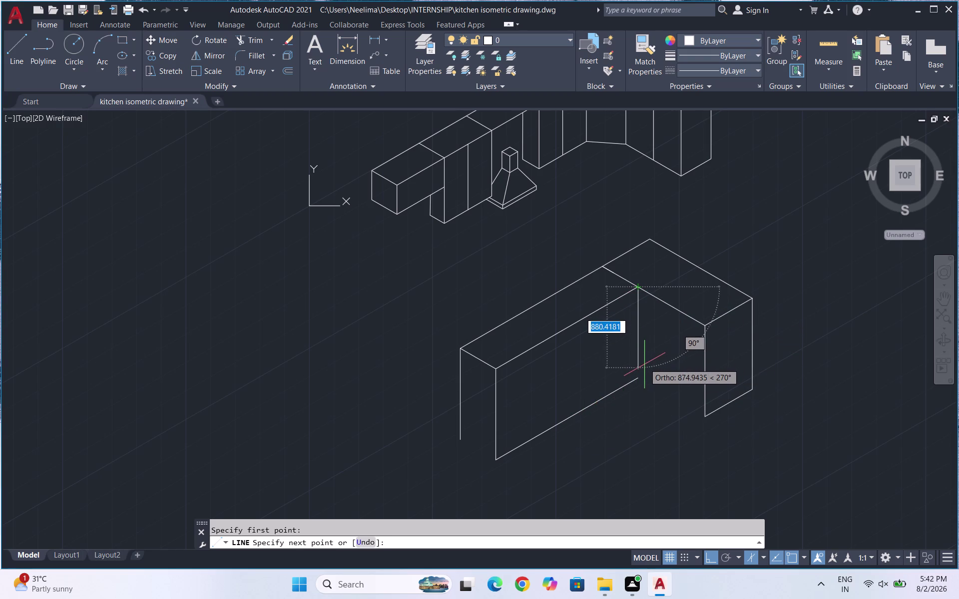
key(F5)
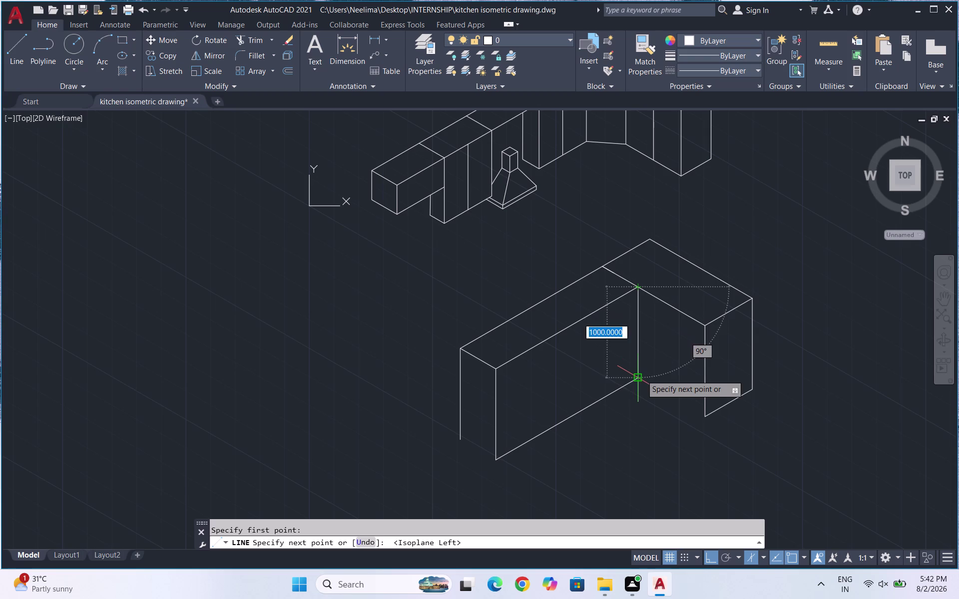
click(642, 375)
key(Escape)
key(l)
key(Return)
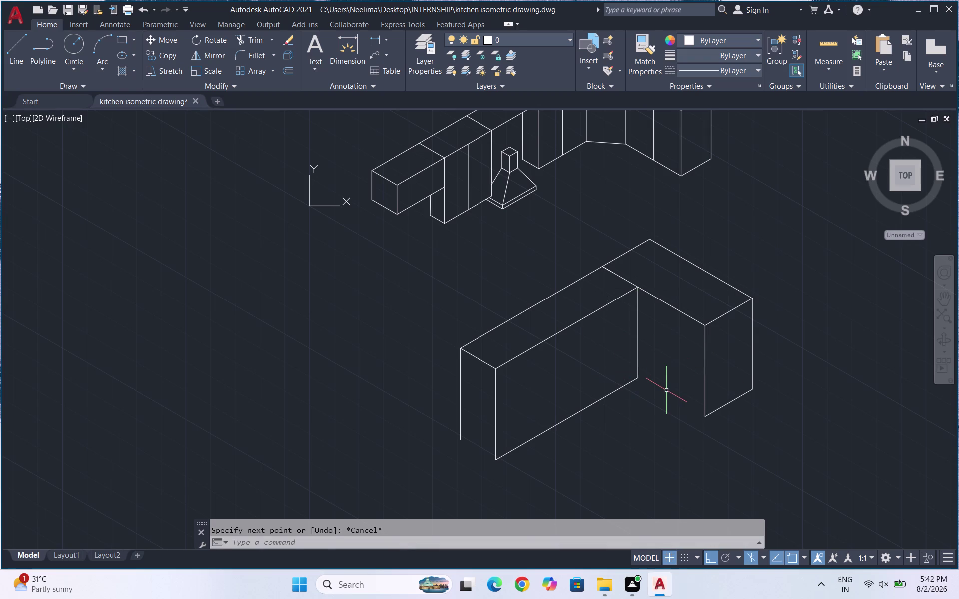
click(701, 412)
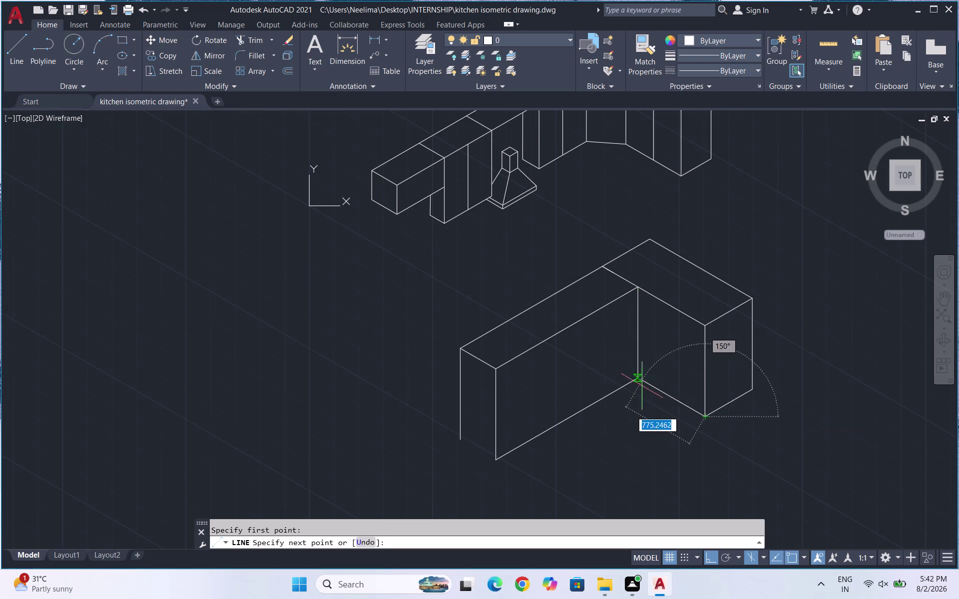
click(636, 381)
key(Escape)
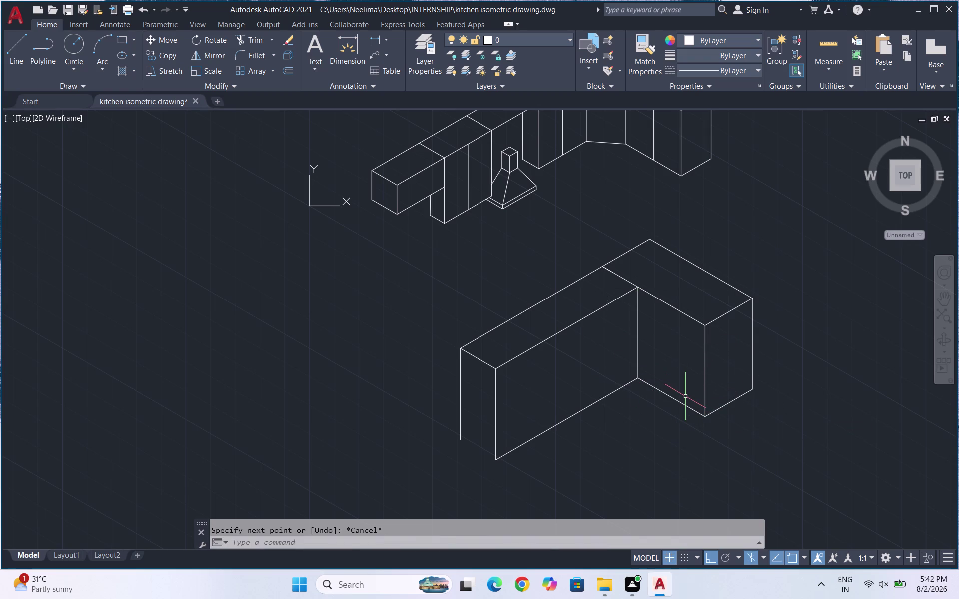
Begin a line at the front bottom corner, then cancel it.
key(l)
key(Return)
click(495, 461)
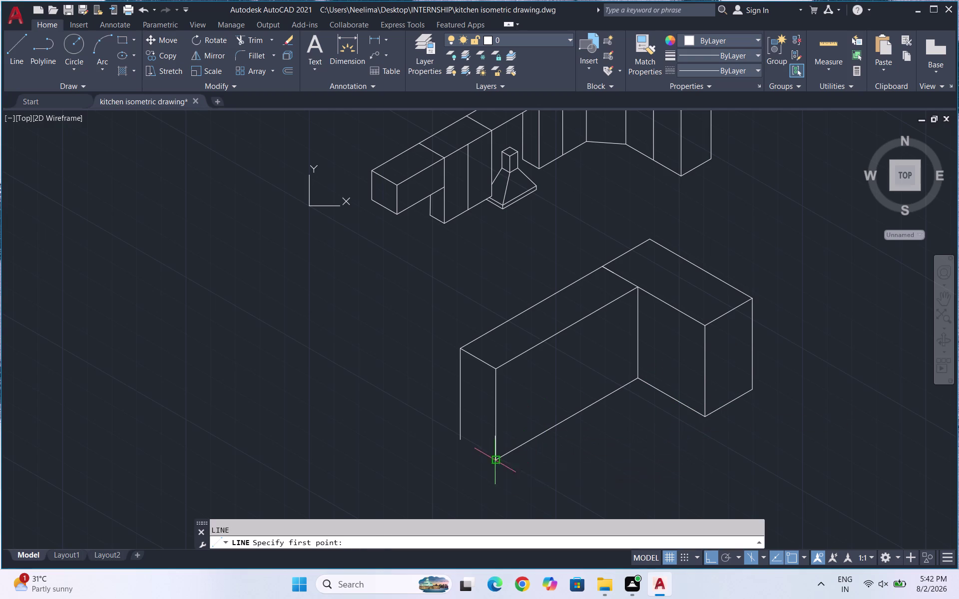
click(461, 440)
key(Escape)
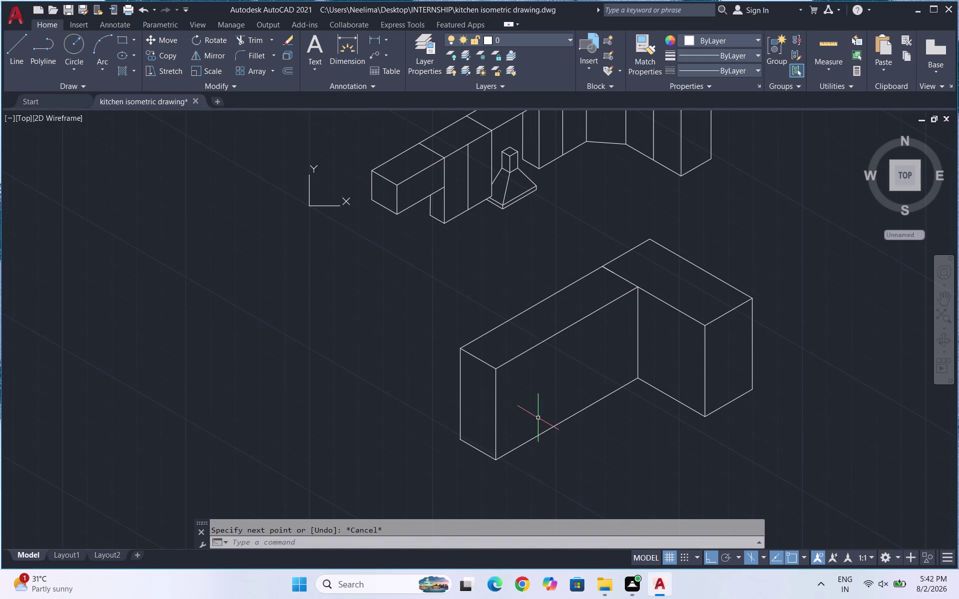
Draw two vertical cabinet dividers from the front top edge to the bottom edge.
key(l)
key(Return)
click(544, 343)
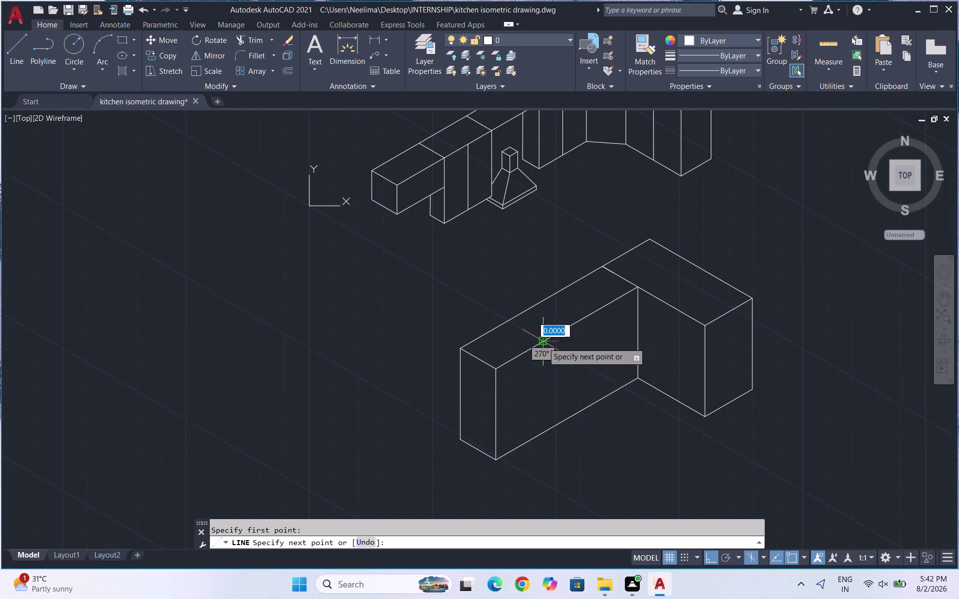
click(544, 436)
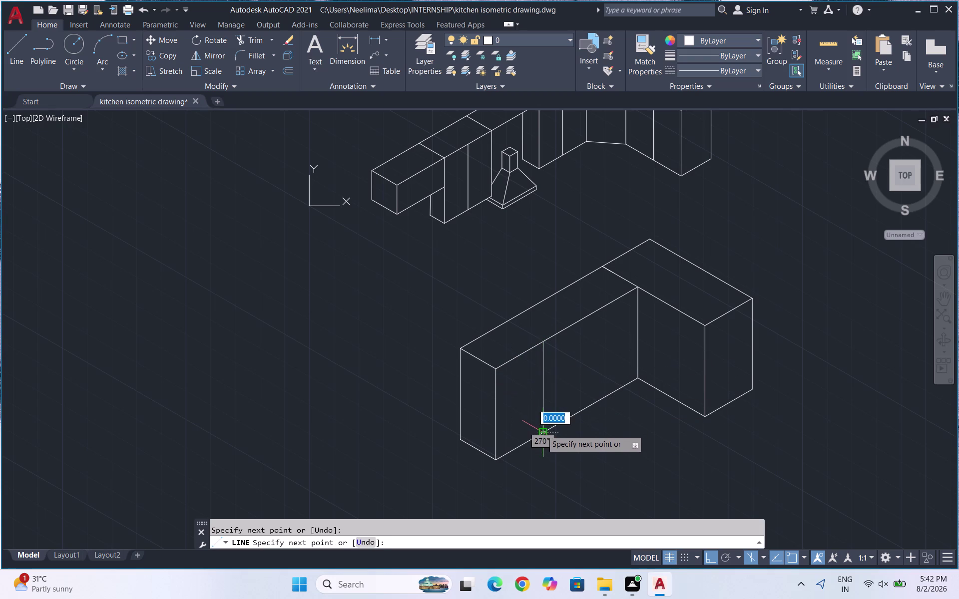
key(space)
key(space)
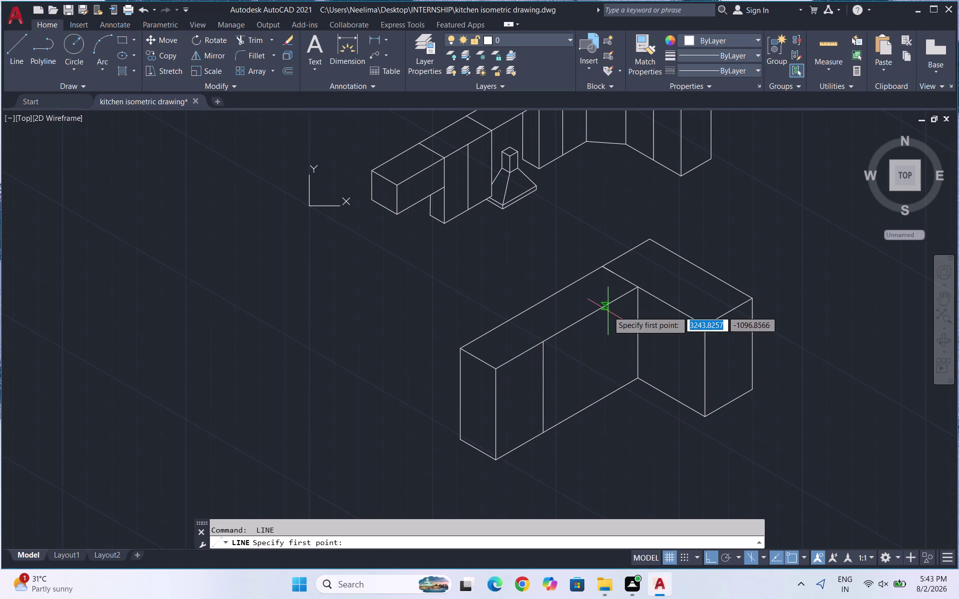
click(593, 316)
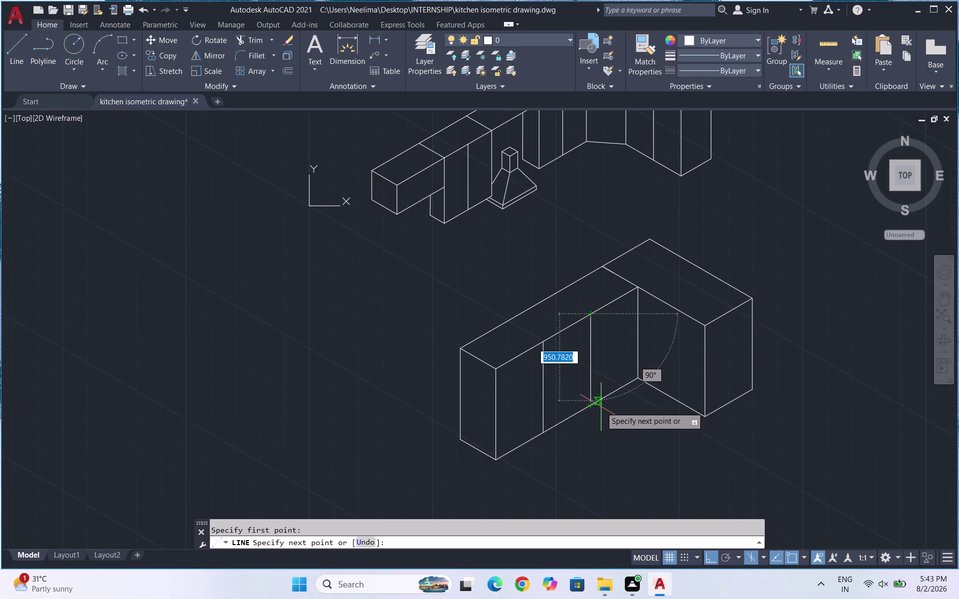
click(592, 410)
key(Escape)
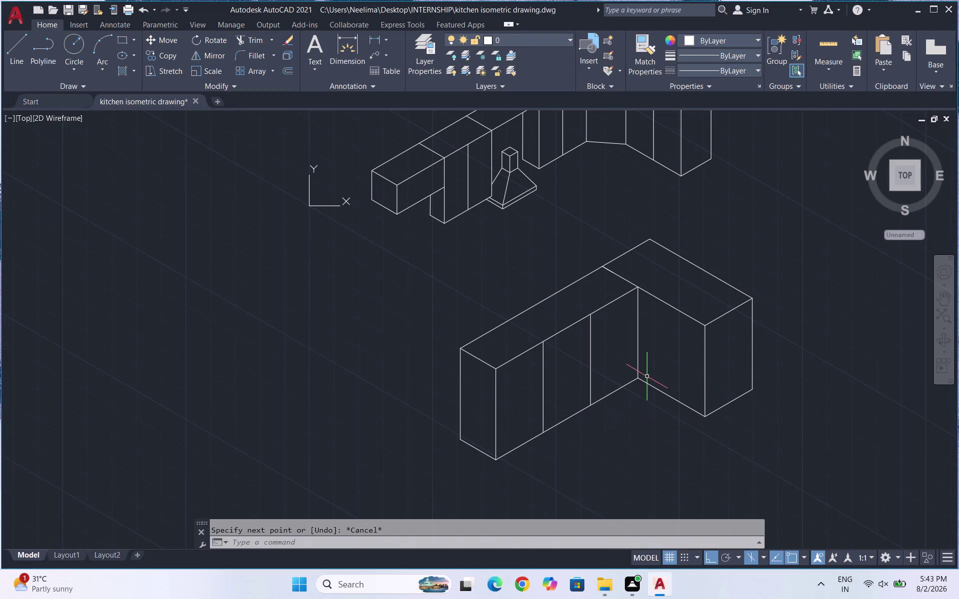
scroll(up, 3)
Add front-face dividers near the counter's left end and near the inner corner.
key(l)
key(Return)
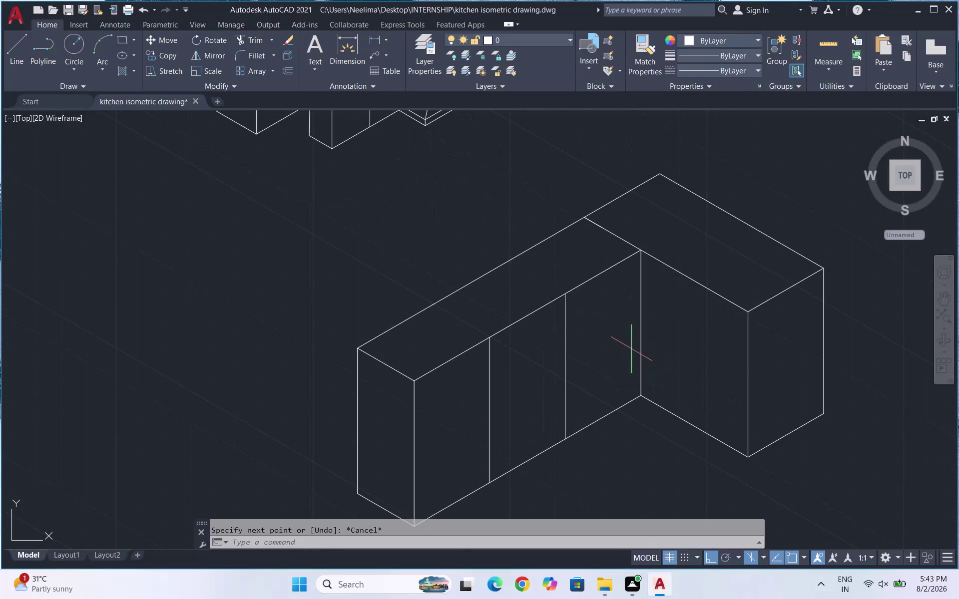
click(452, 363)
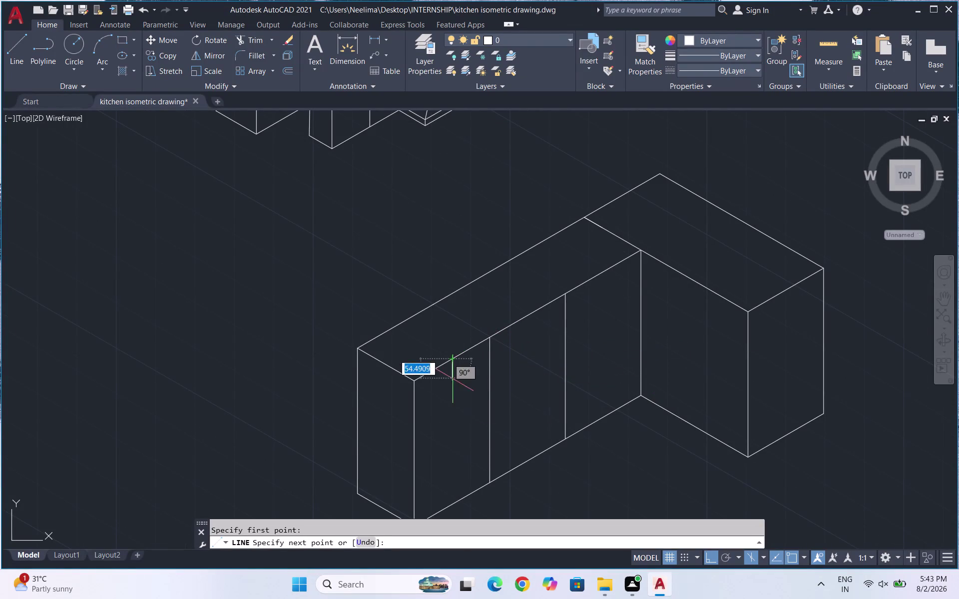
click(454, 504)
key(Escape)
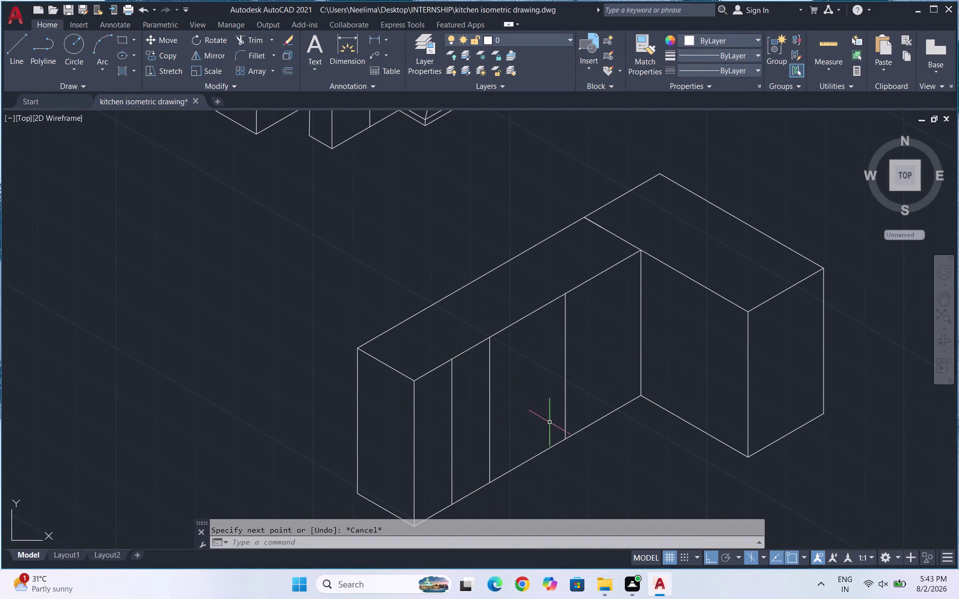
key(space)
click(604, 277)
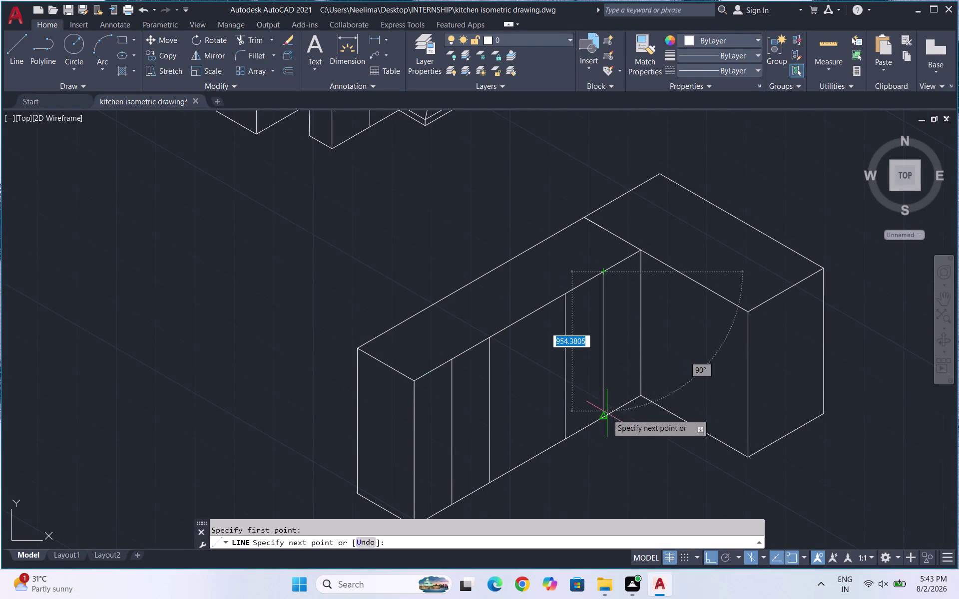
click(607, 417)
key(space)
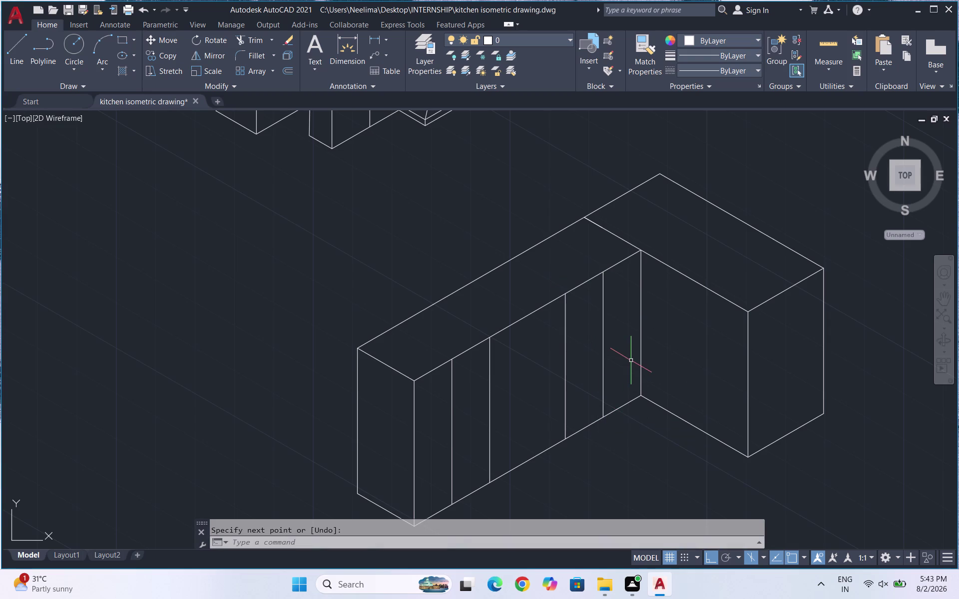
Draw a vertical divider down the right wing, retrying after a misplaced start.
key(space)
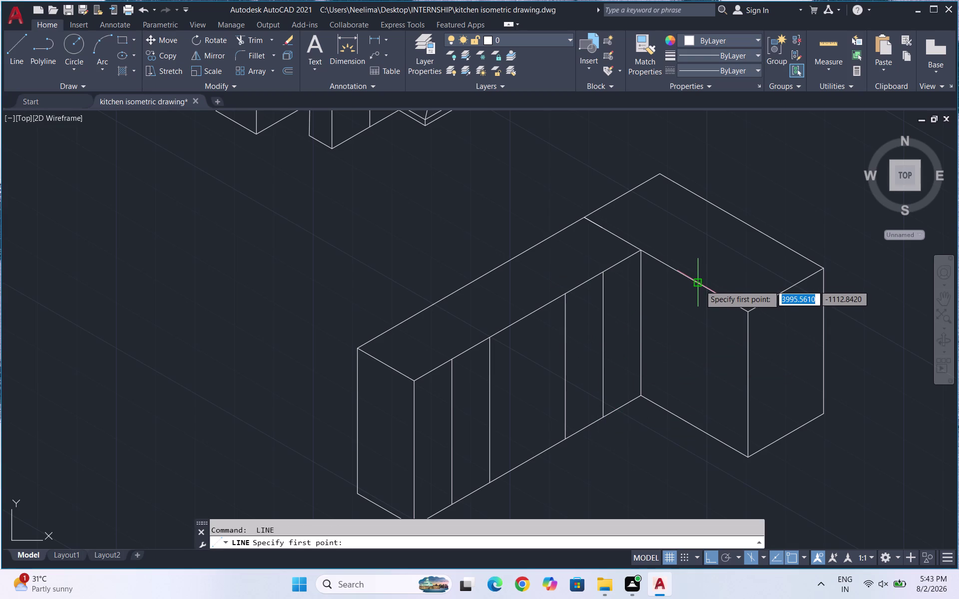
click(702, 286)
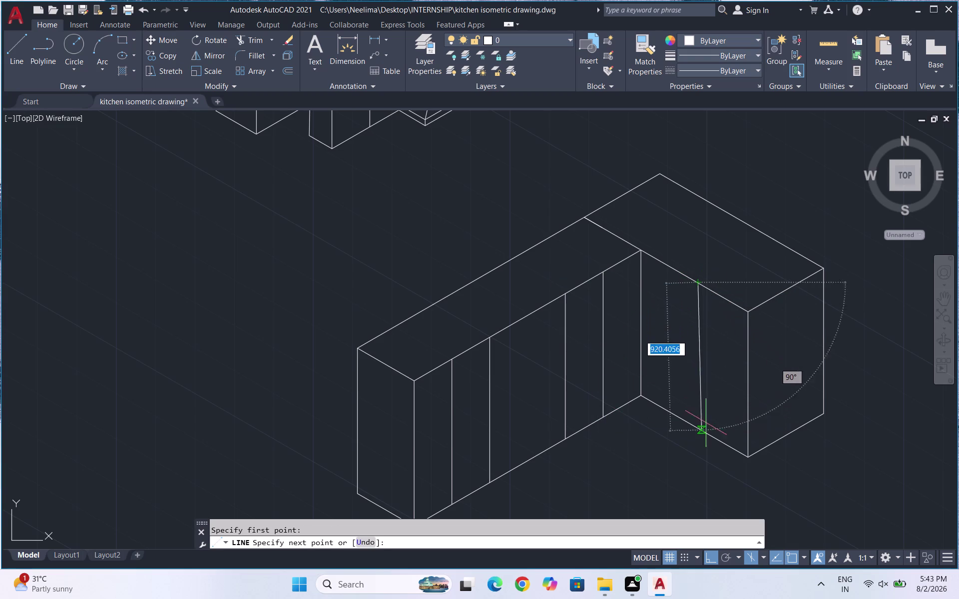
key(Escape)
key(space)
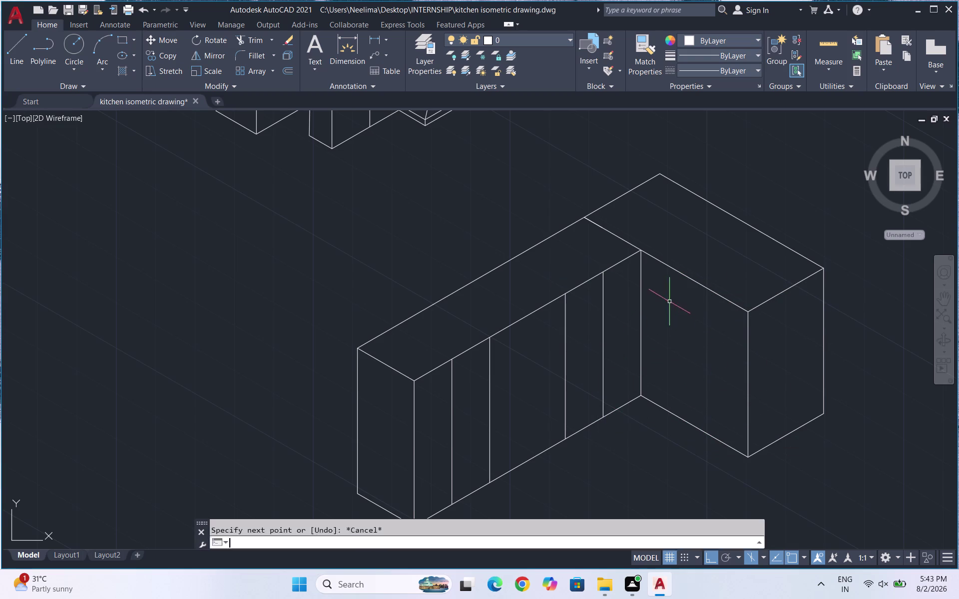
click(697, 283)
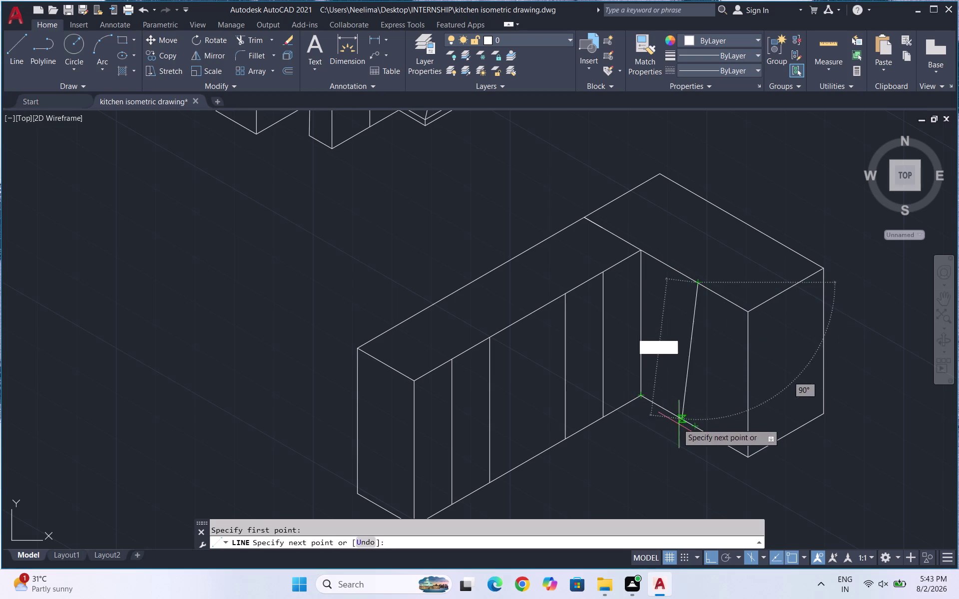
click(695, 432)
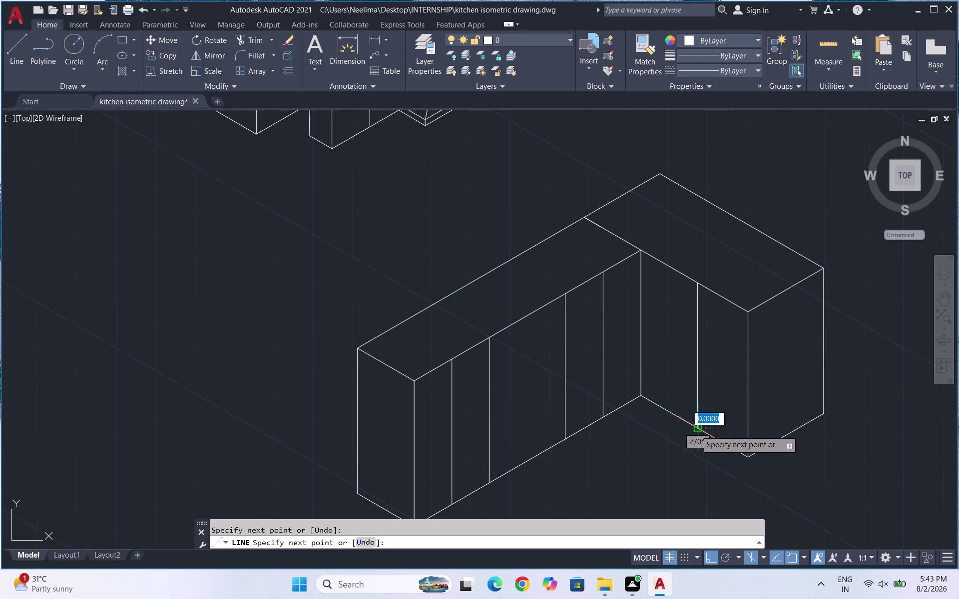
key(Escape)
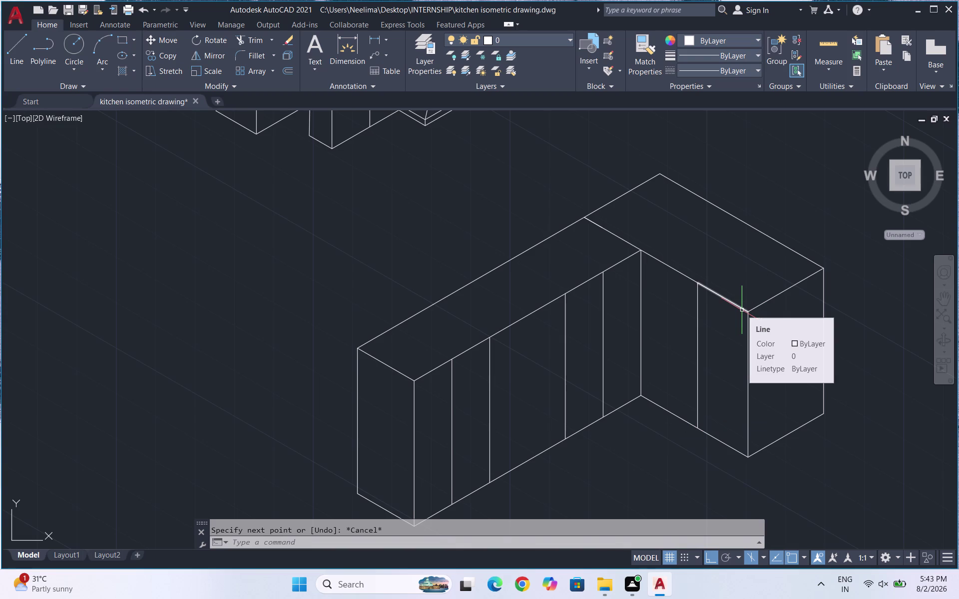
key(l)
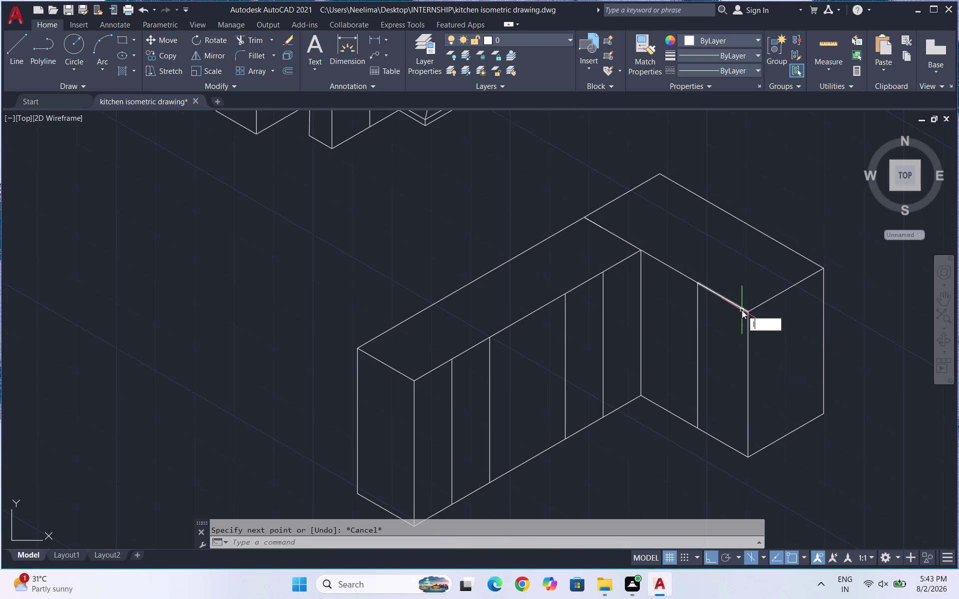
key(Return)
Mark the countertop thickness along the left face from the front top corner.
scroll(up, 3)
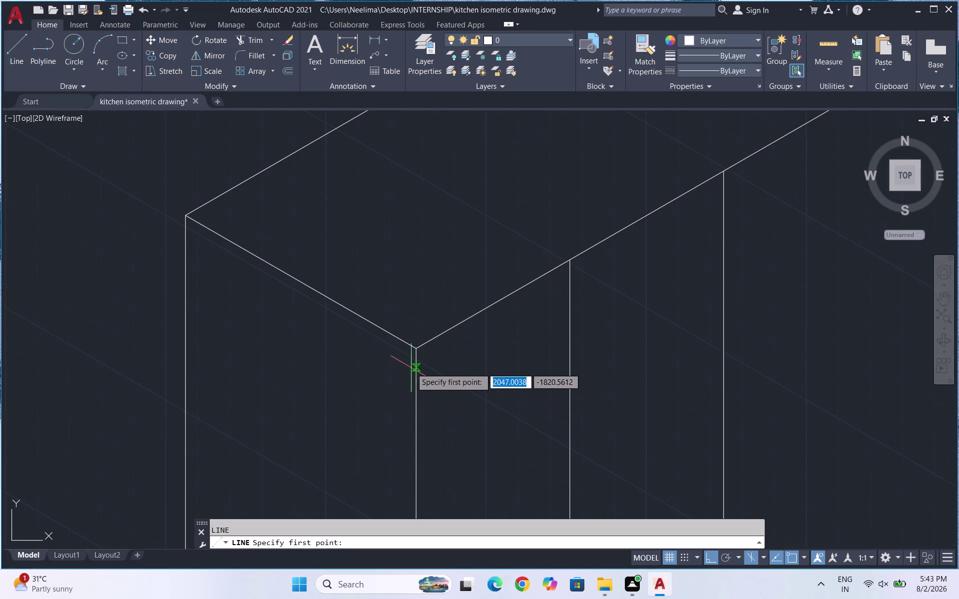
click(417, 374)
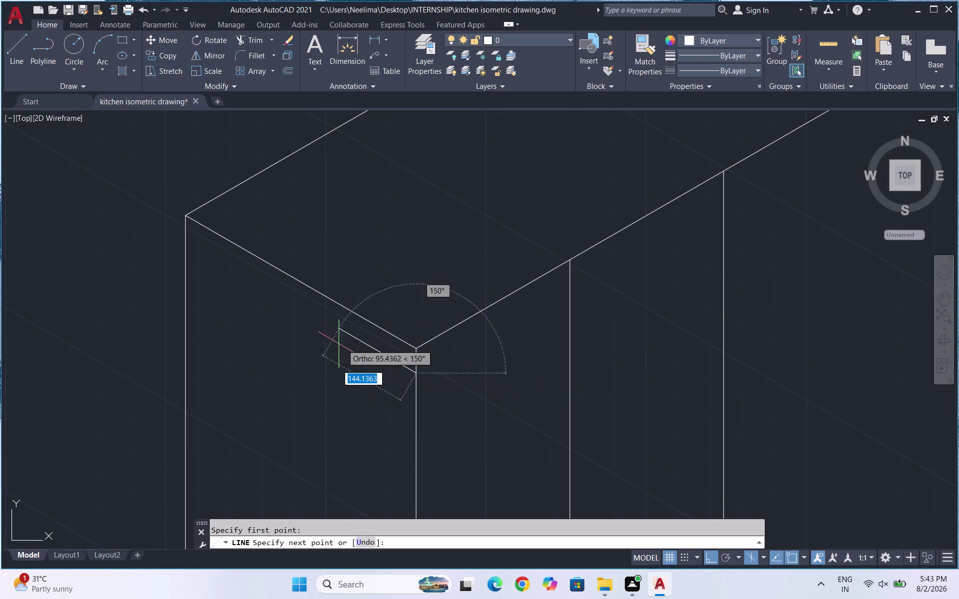
click(185, 238)
key(Escape)
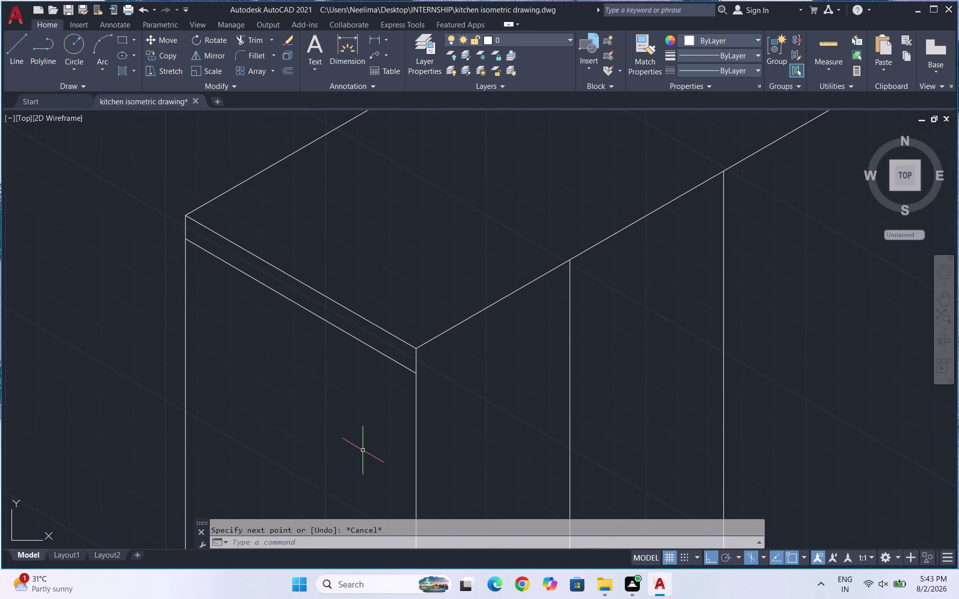
Run a front-face thickness line to the inner corner on the top isoplane.
key(l)
key(Return)
scroll(down, 3)
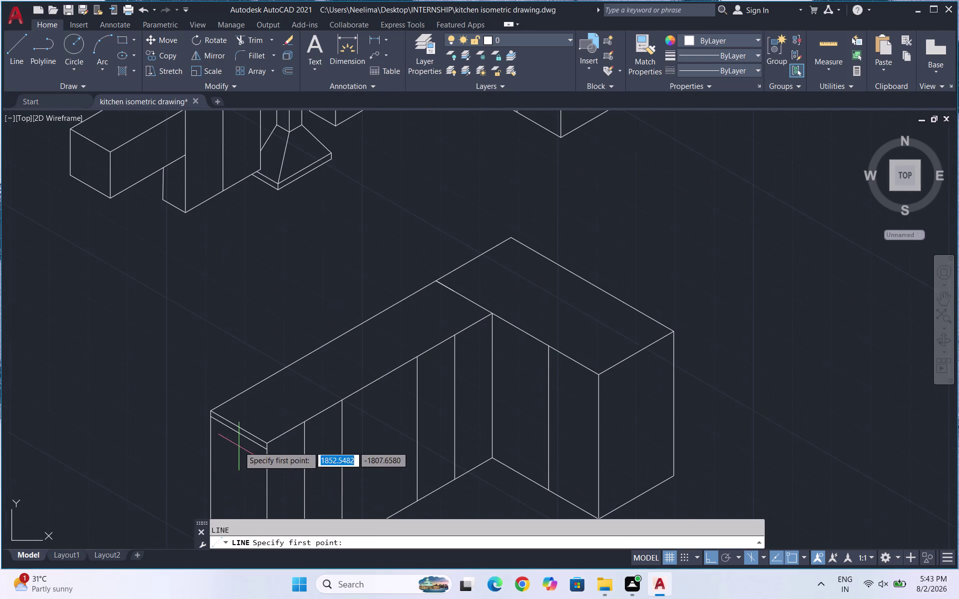
scroll(up, 3)
click(213, 441)
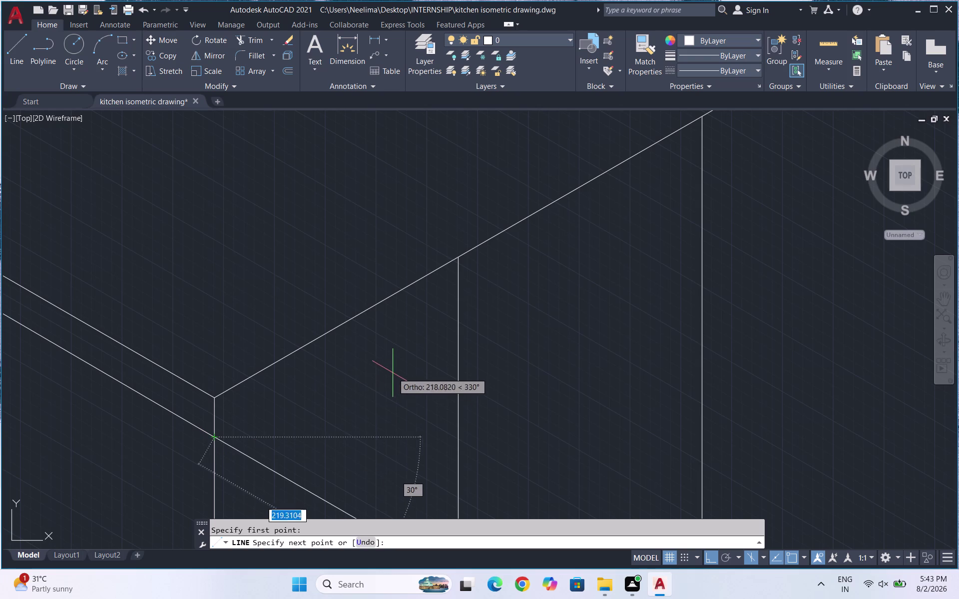
key(F5)
scroll(down, 3)
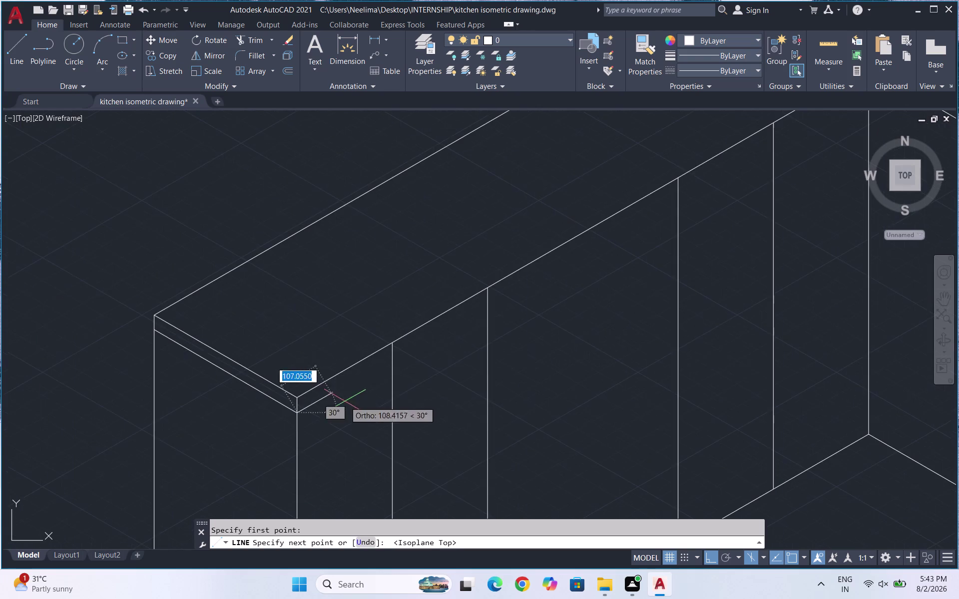
scroll(down, 3)
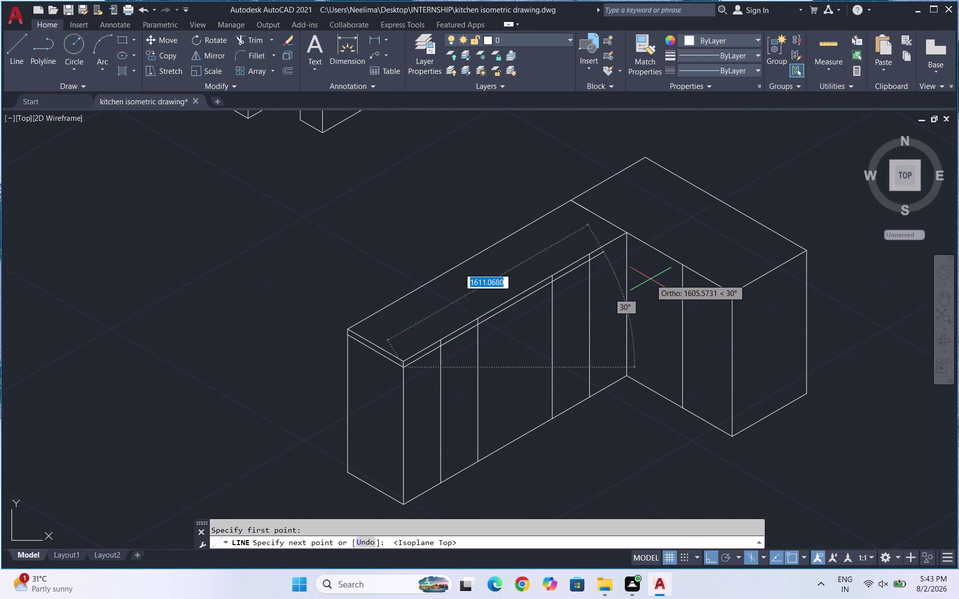
scroll(up, 3)
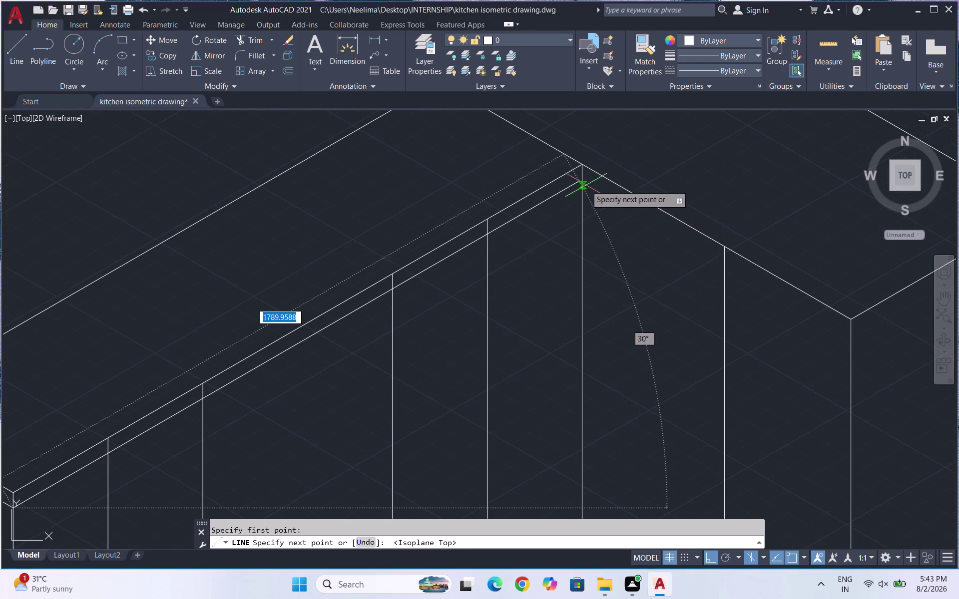
click(585, 181)
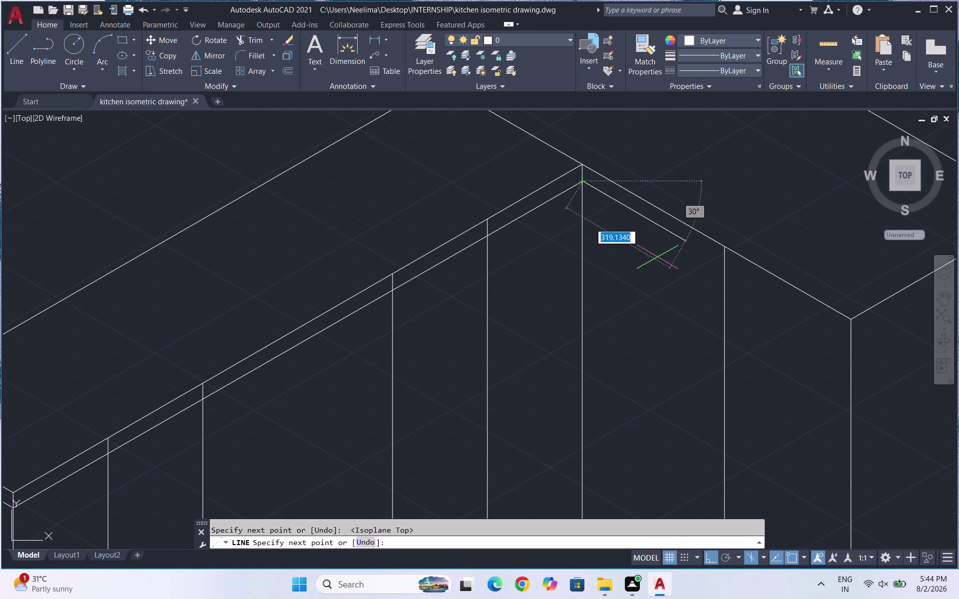
Carry the countertop edge around the counter corner to the front corner.
scroll(down, 3)
scroll(up, 3)
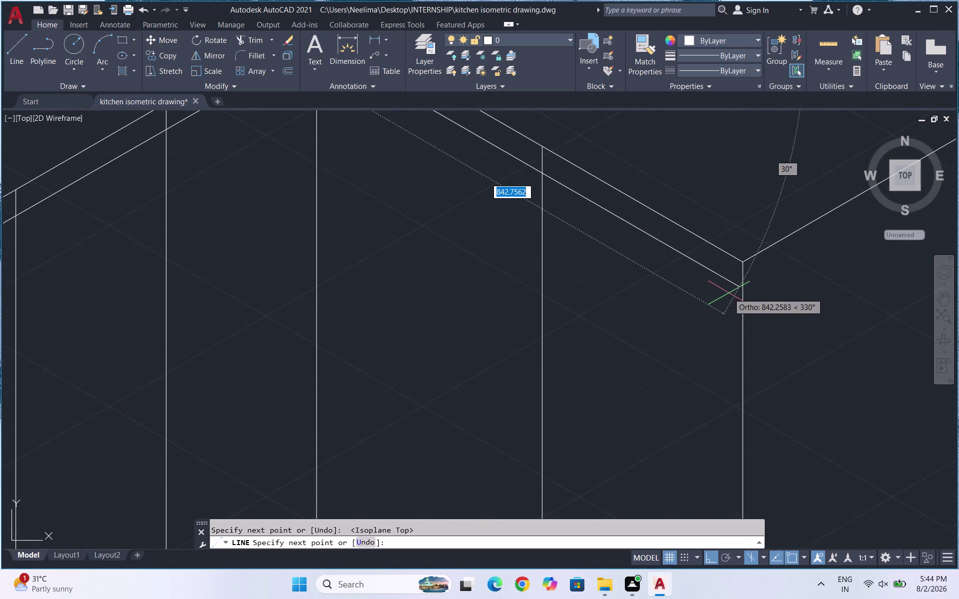
click(741, 289)
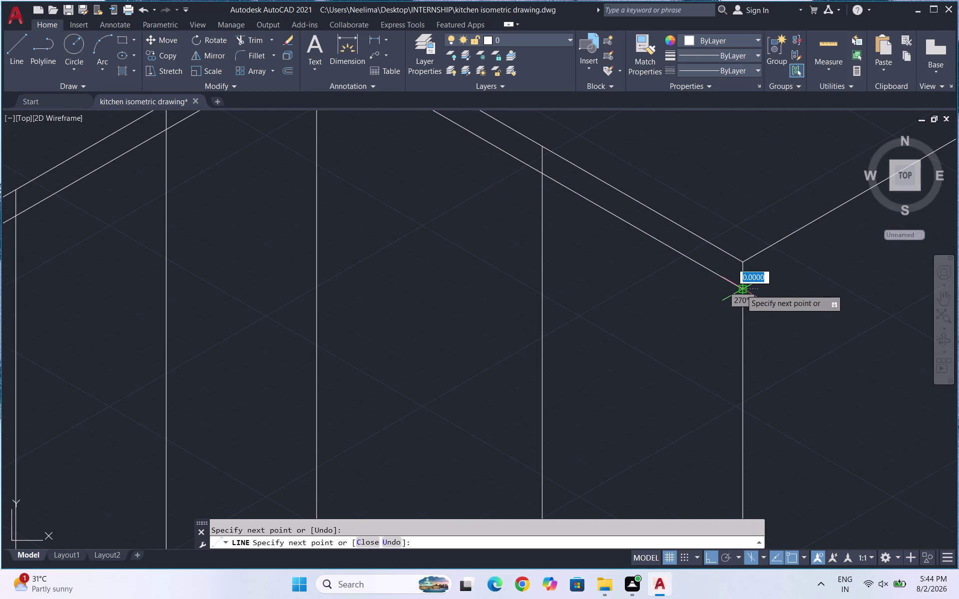
scroll(down, 3)
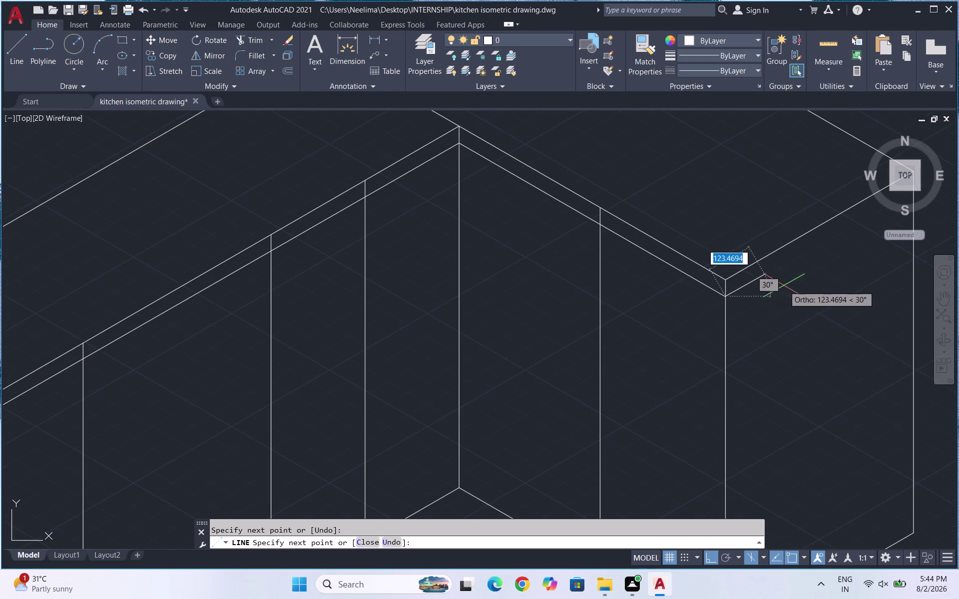
scroll(down, 3)
scroll(up, 3)
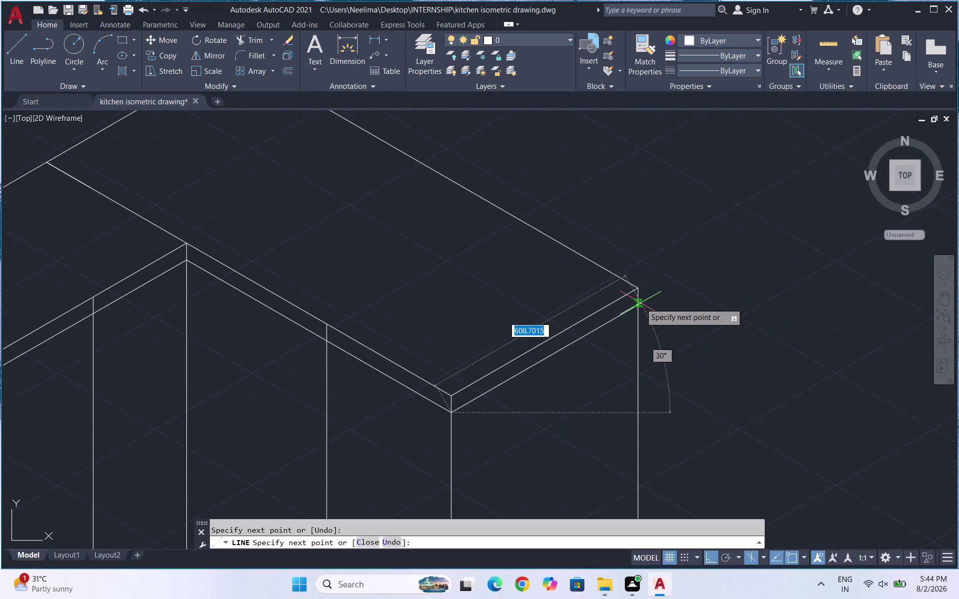
click(641, 303)
key(Escape)
scroll(down, 3)
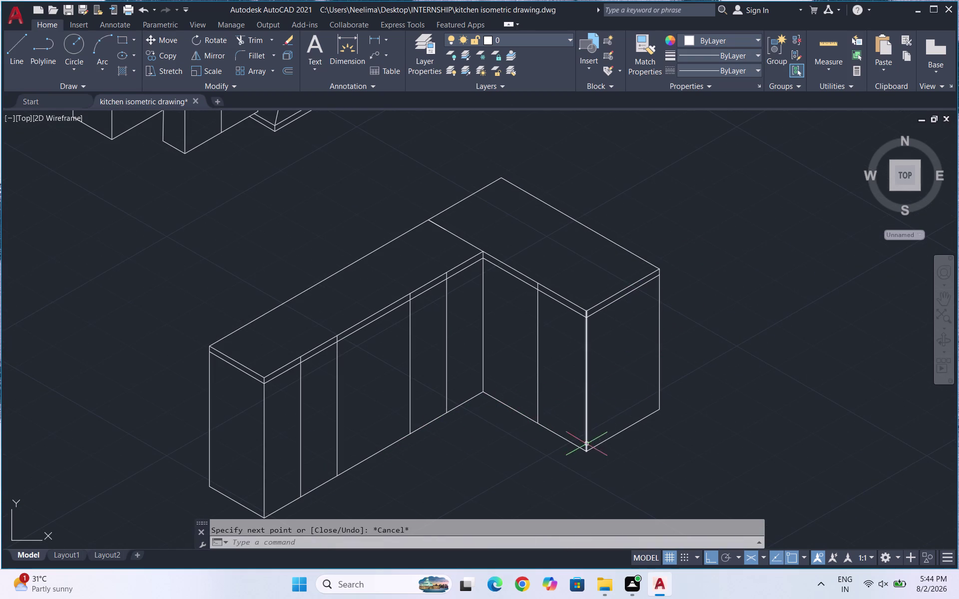
key(l)
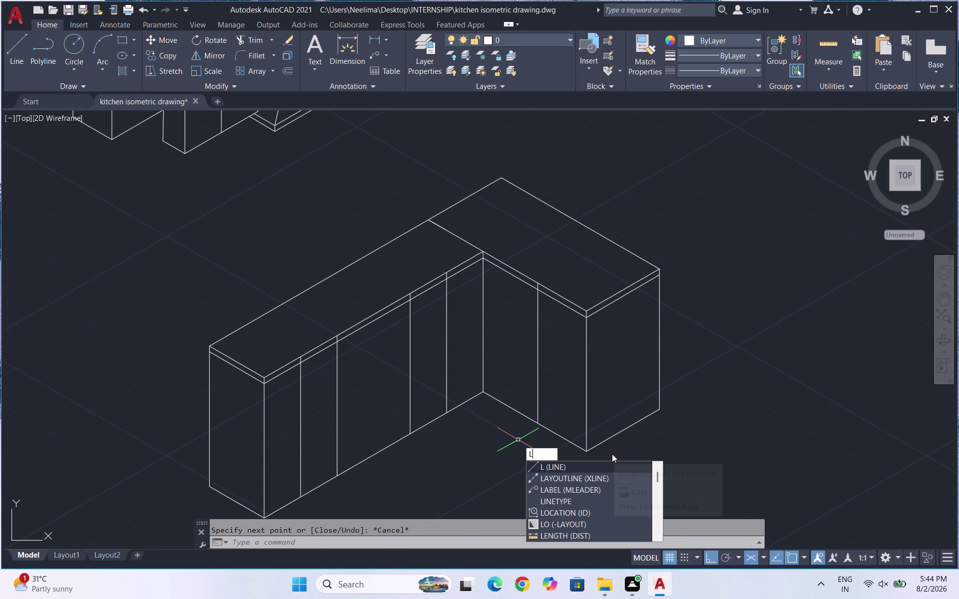
Trace the plinth from the right wing past the front and inner corners to the left corner.
key(Return)
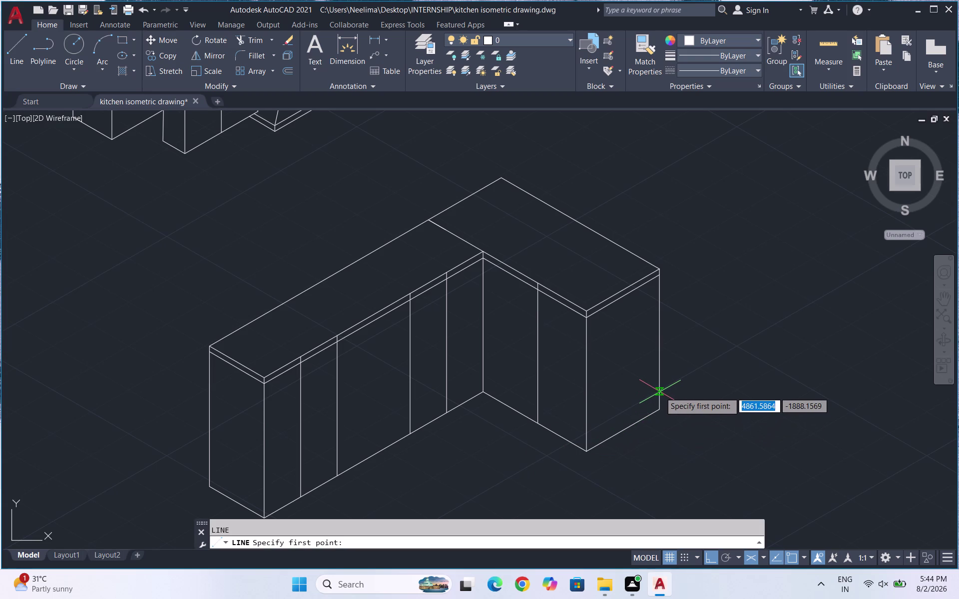
click(660, 392)
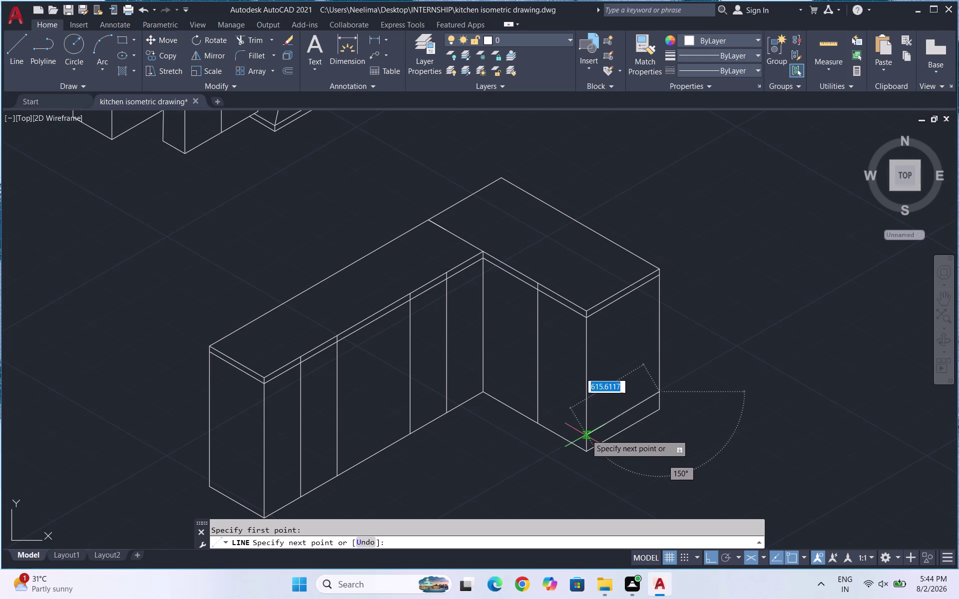
click(587, 434)
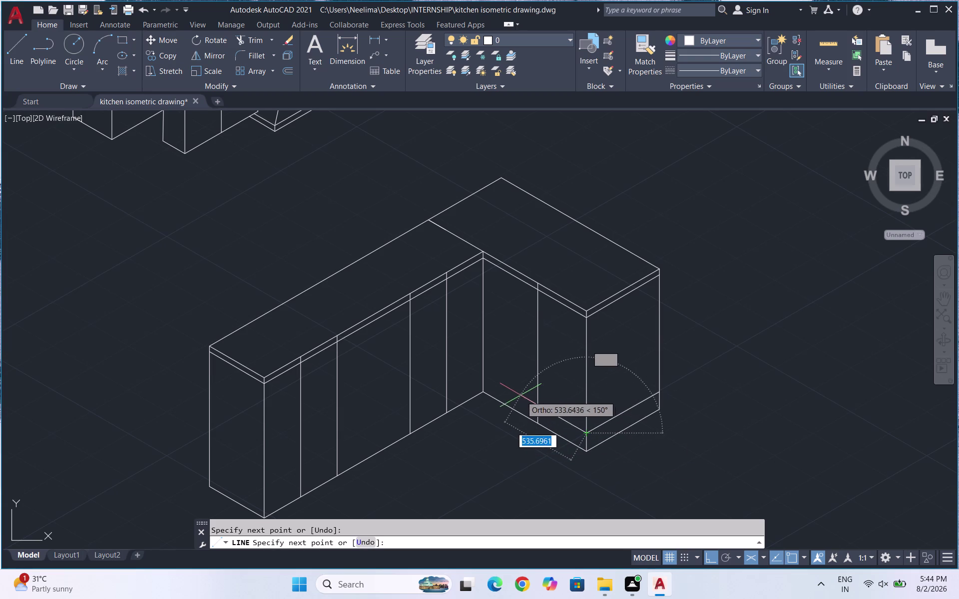
click(484, 373)
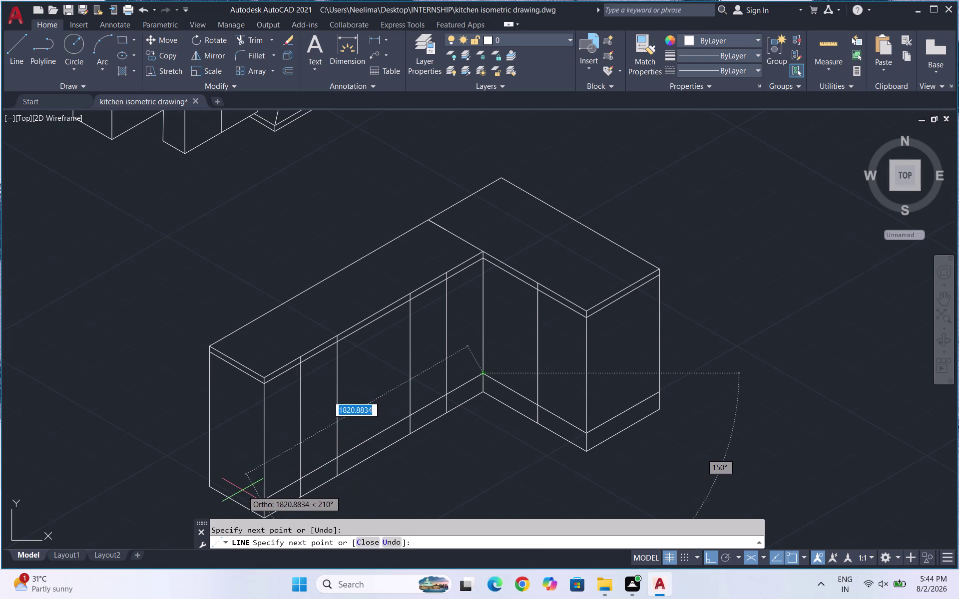
click(263, 499)
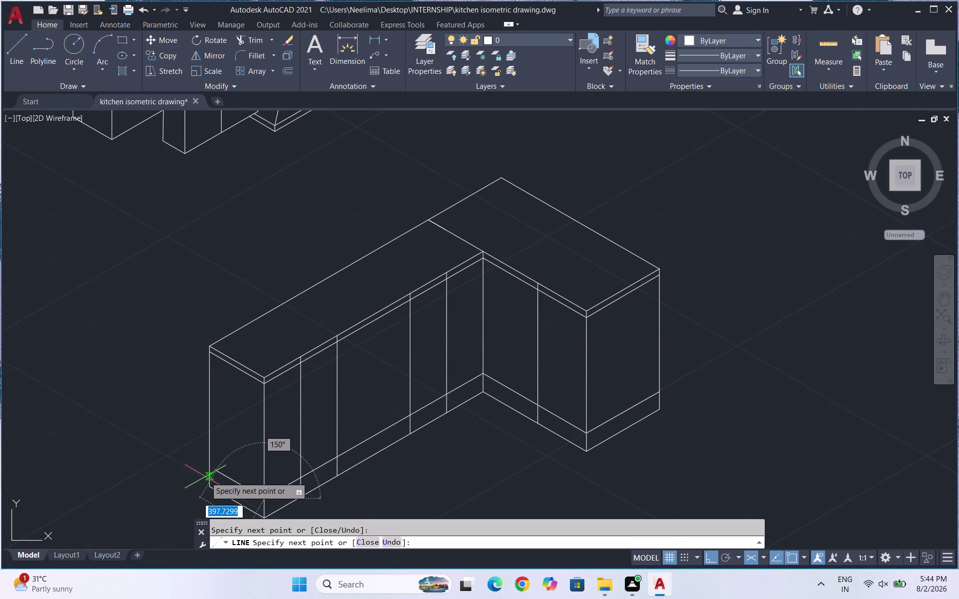
click(209, 468)
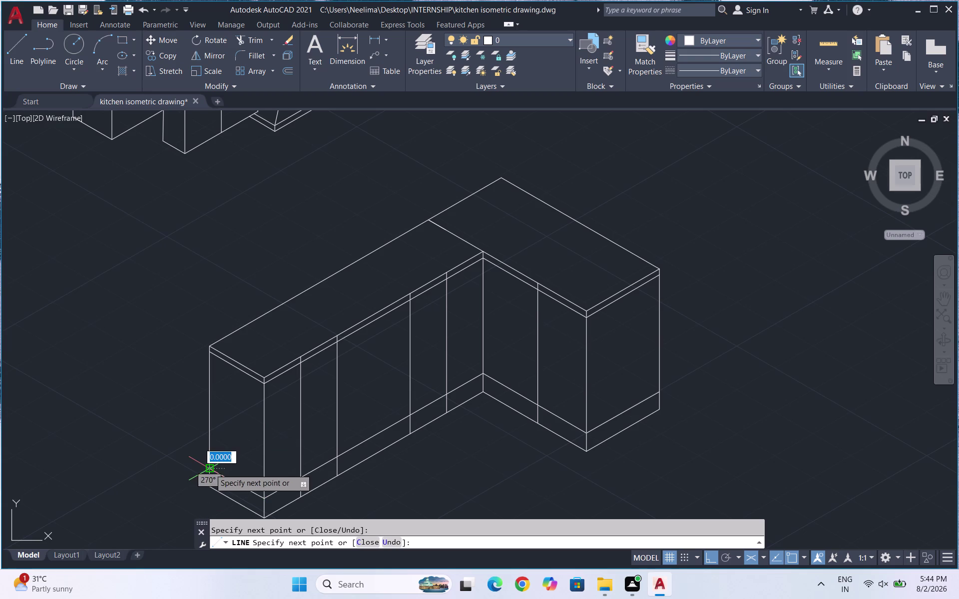
key(Escape)
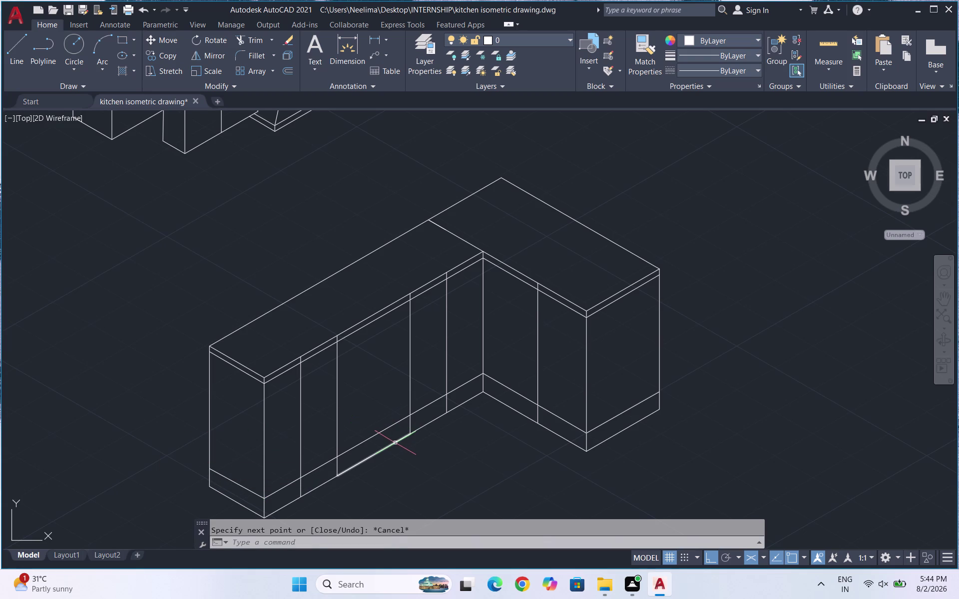
scroll(up, 3)
Fence-trim the door line ends below the plinth and at the inner corner.
text(tr)
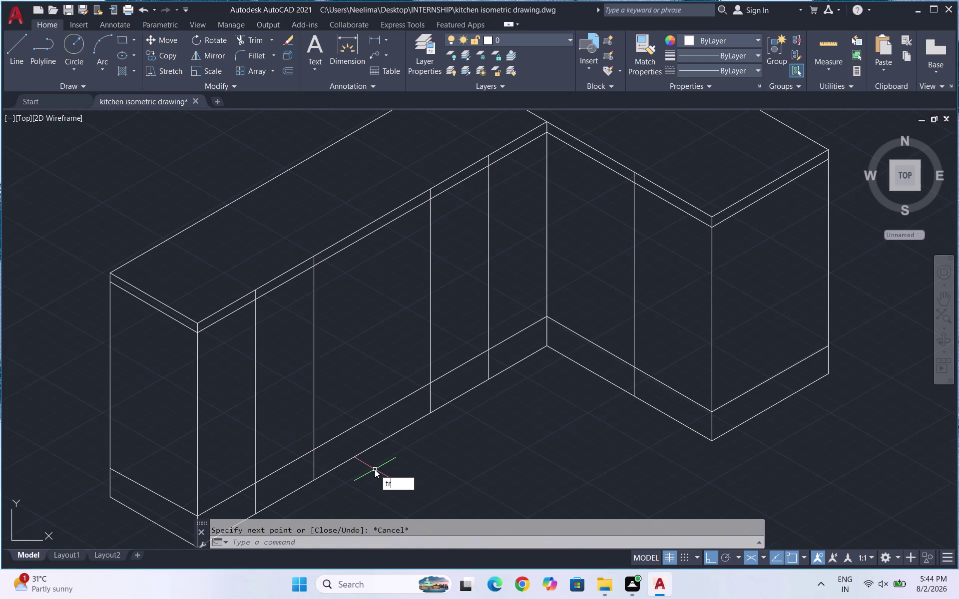
key(Return)
key(Return)
drag(322, 461, 267, 489)
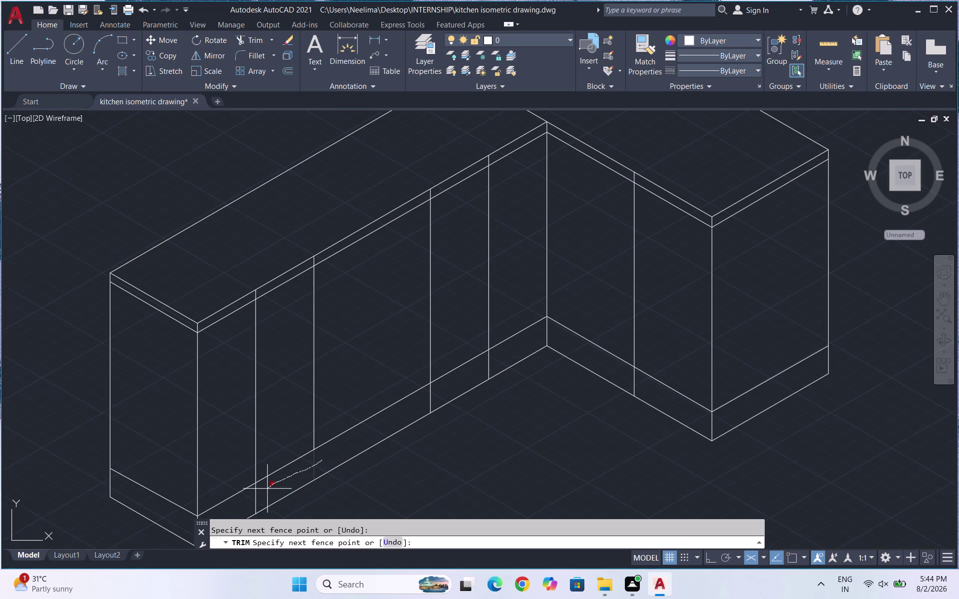
drag(268, 489, 248, 501)
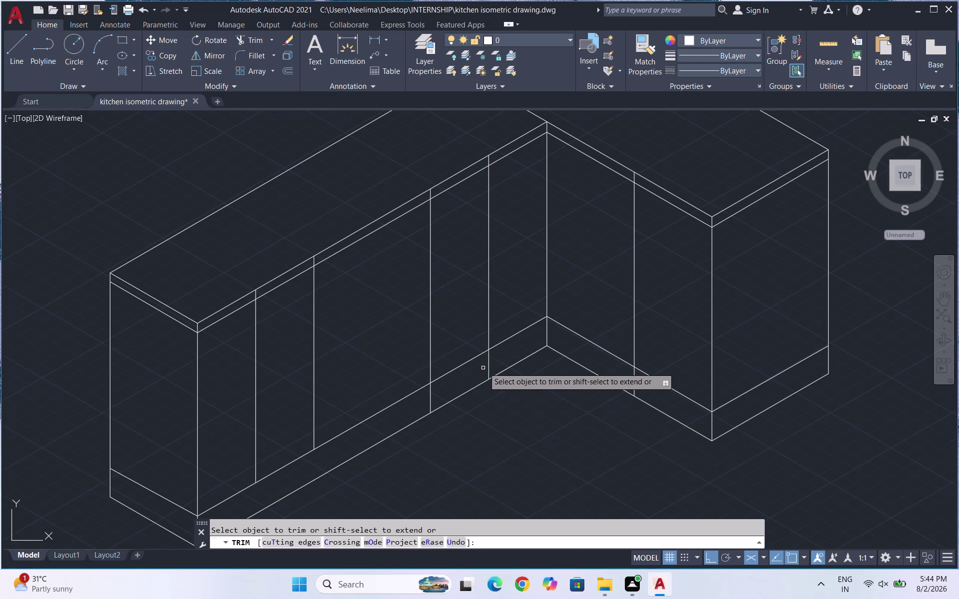
drag(498, 361, 420, 404)
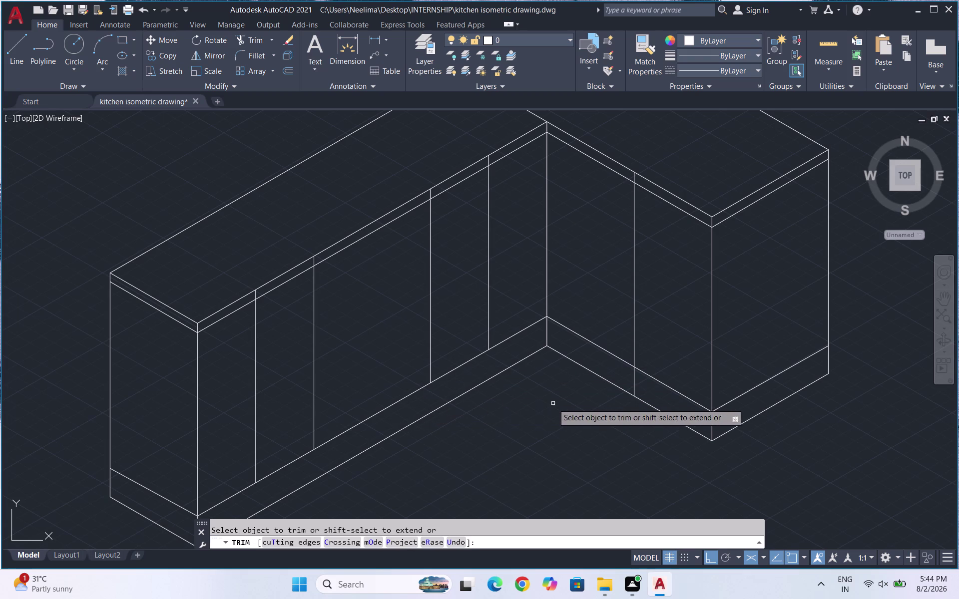
scroll(up, 3)
drag(719, 360, 749, 352)
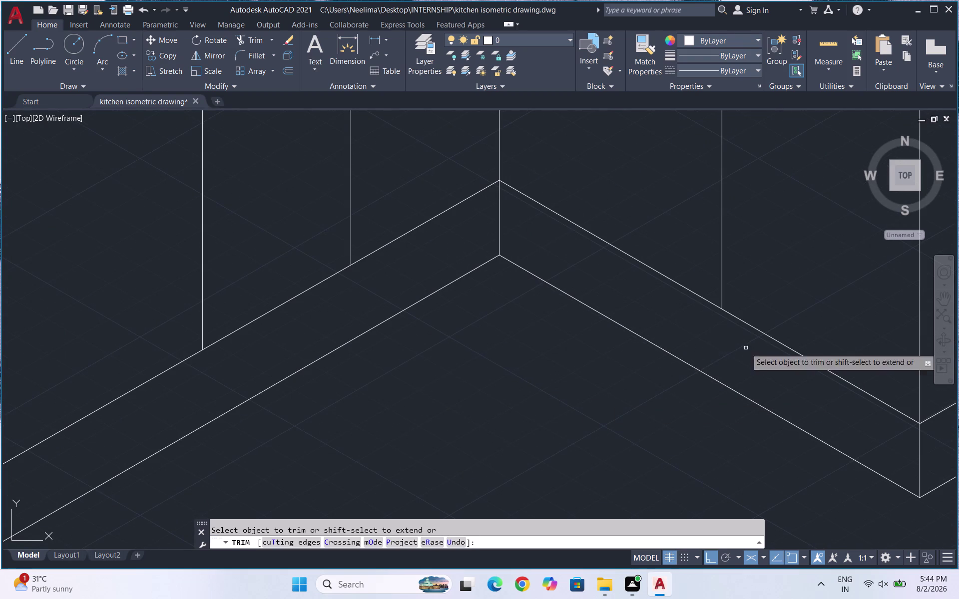
scroll(down, 3)
key(Escape)
scroll(down, 3)
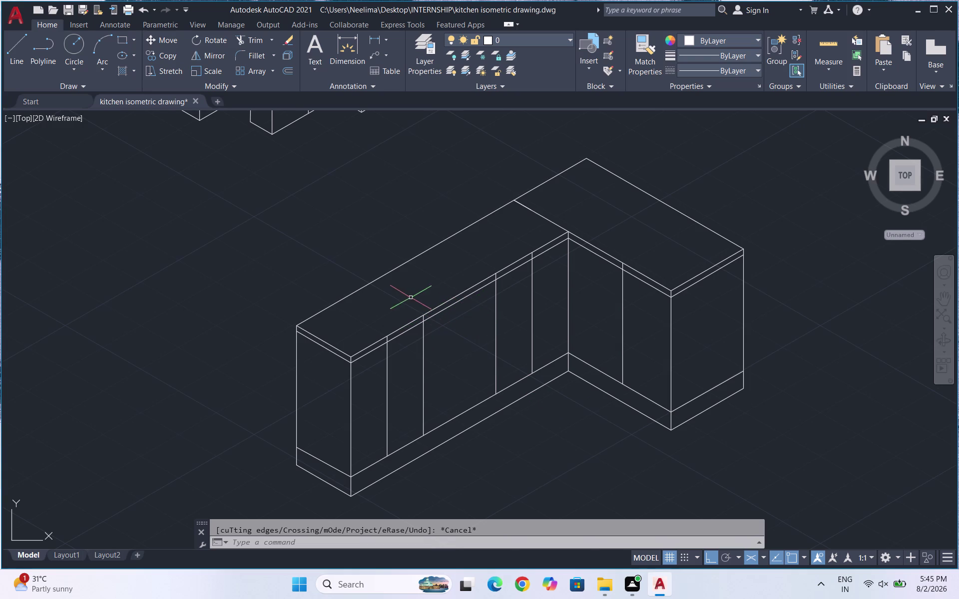
scroll(up, 3)
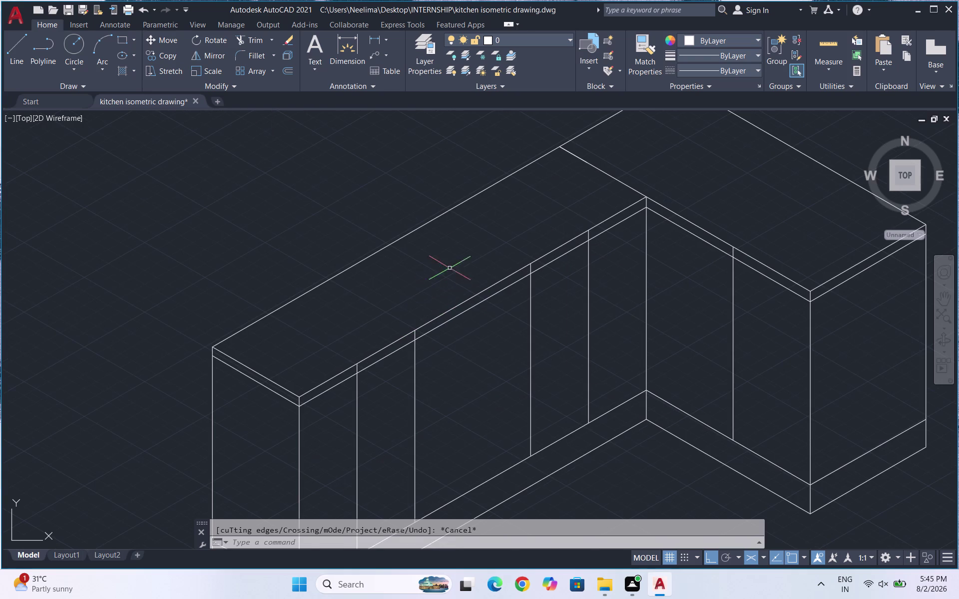
scroll(up, 3)
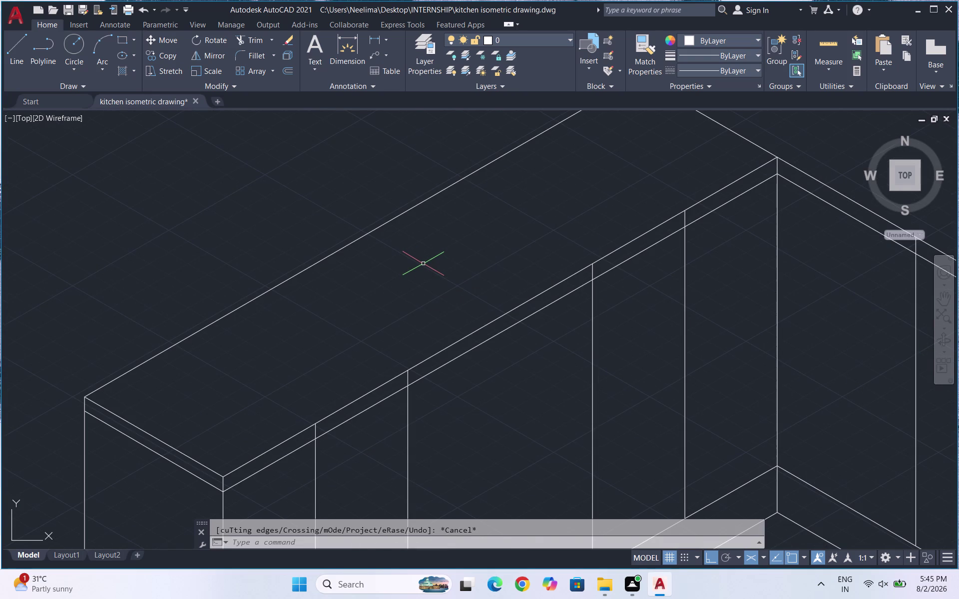
text(rec)
key(Return)
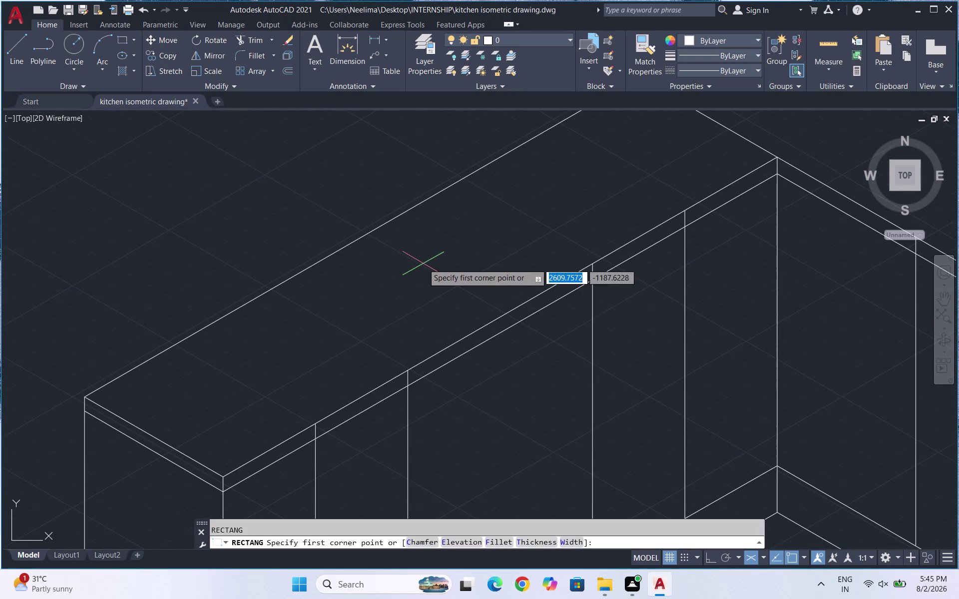
drag(337, 263, 342, 263)
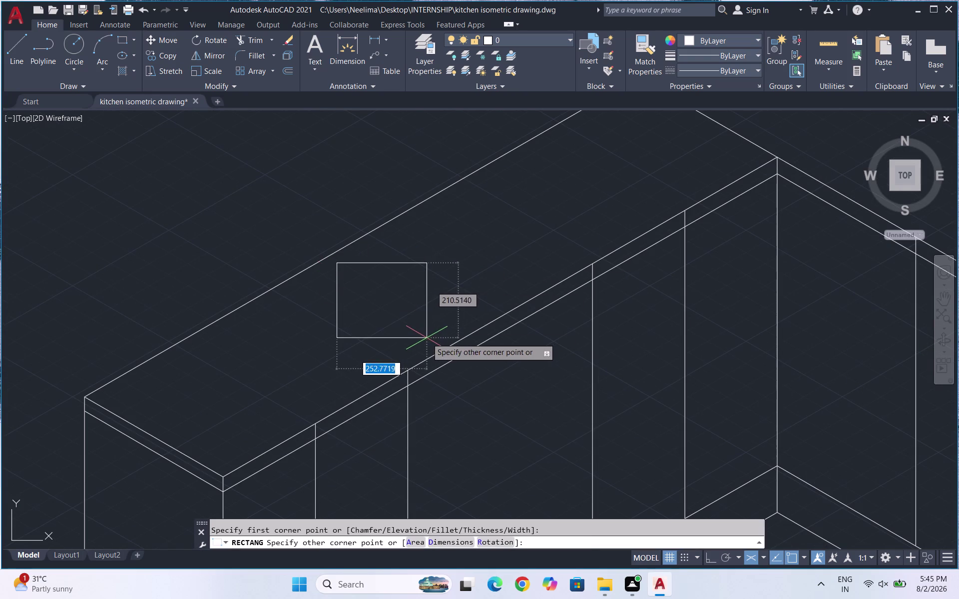
key(Escape)
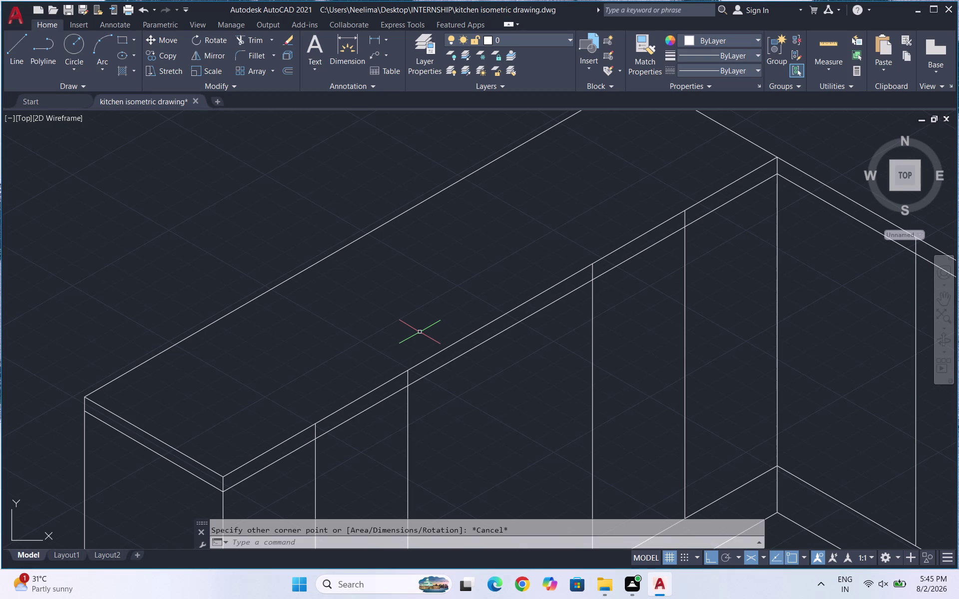
key(Escape)
key(l)
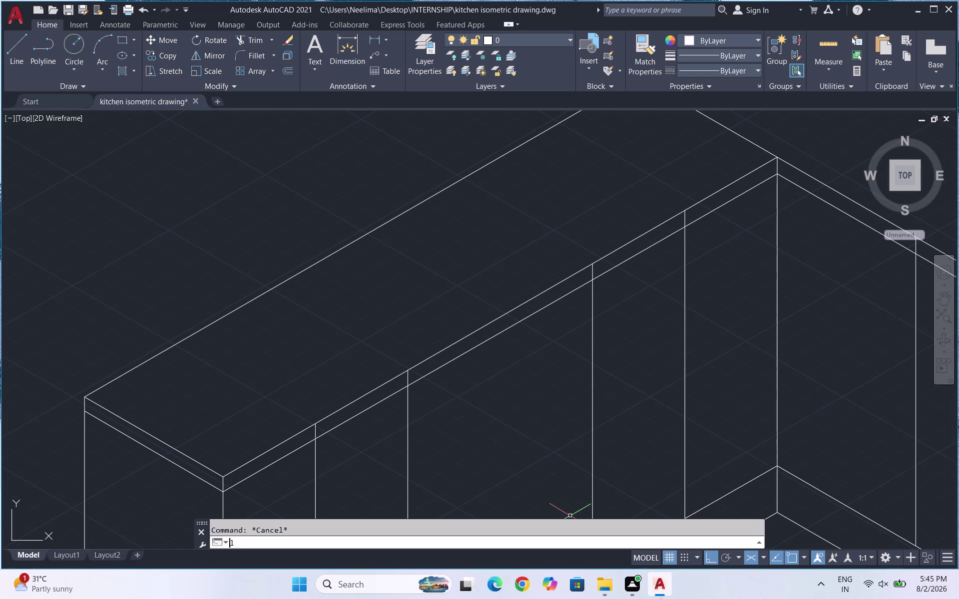
Draw the first cooktop outline edges on the countertop, undoing the last segment.
key(Return)
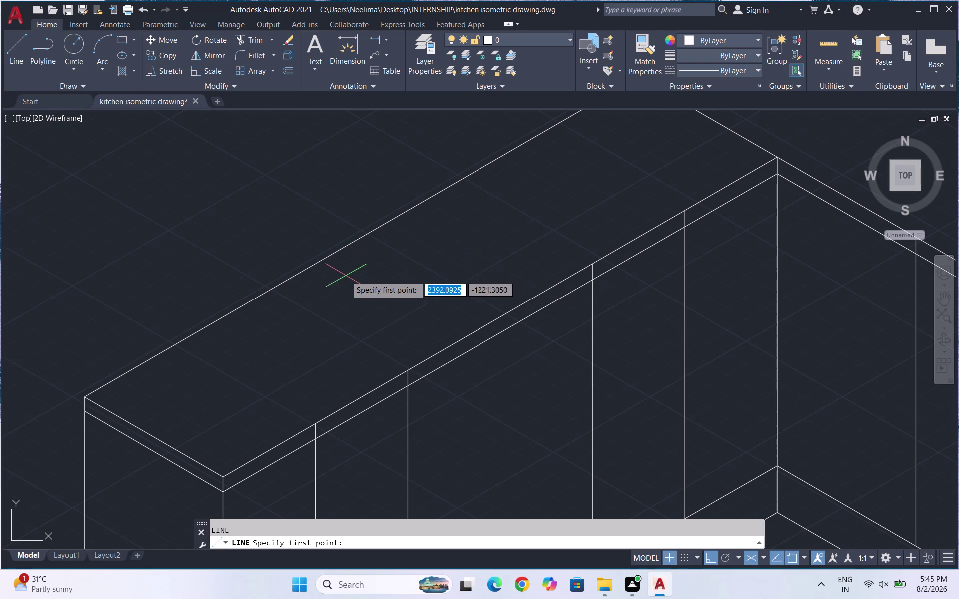
click(327, 270)
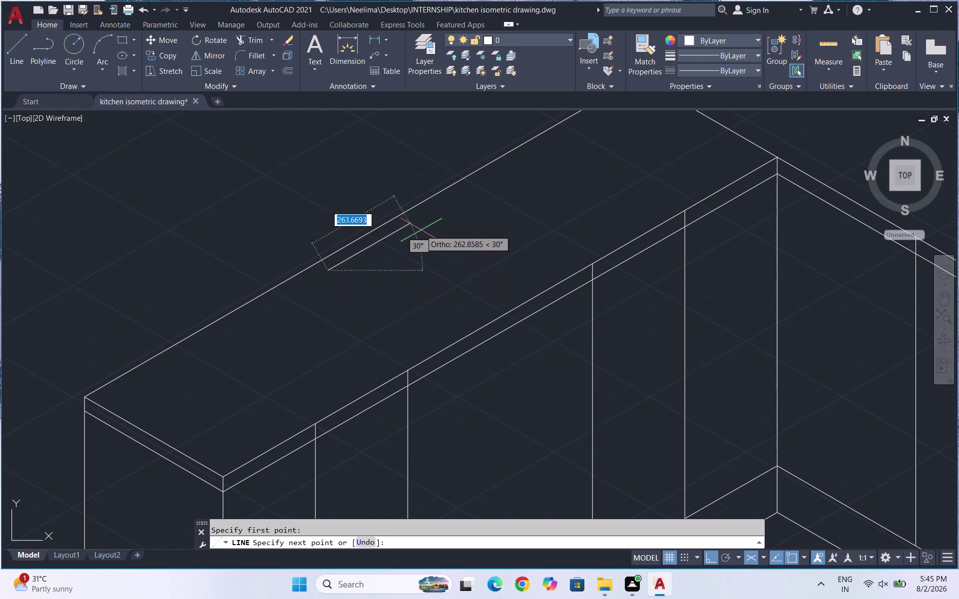
click(469, 194)
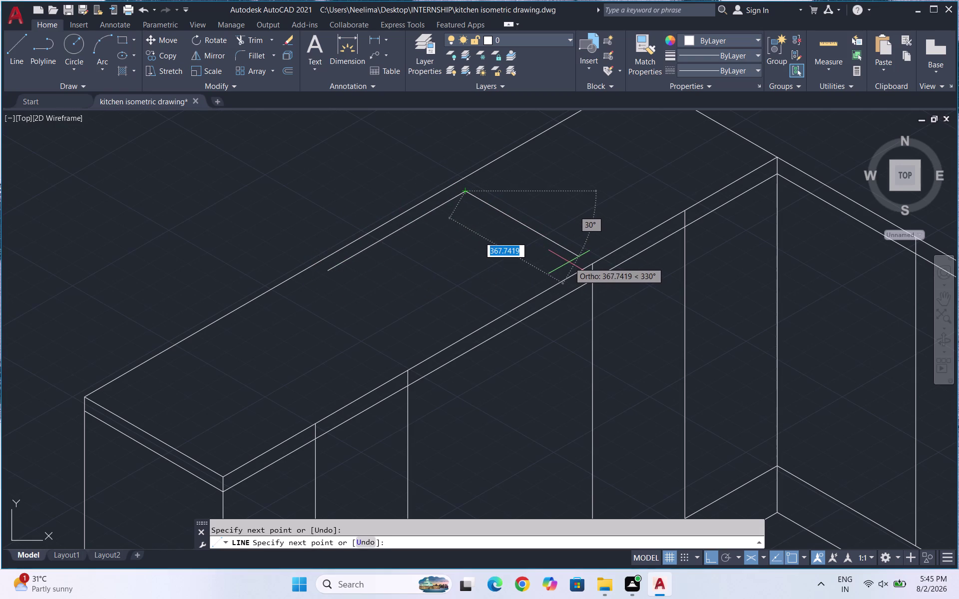
click(569, 263)
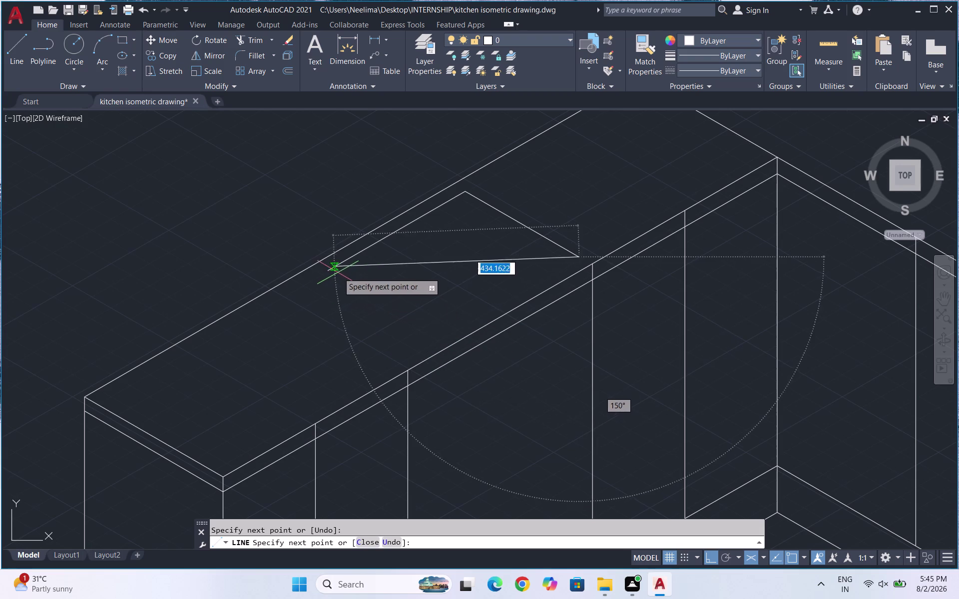
click(421, 345)
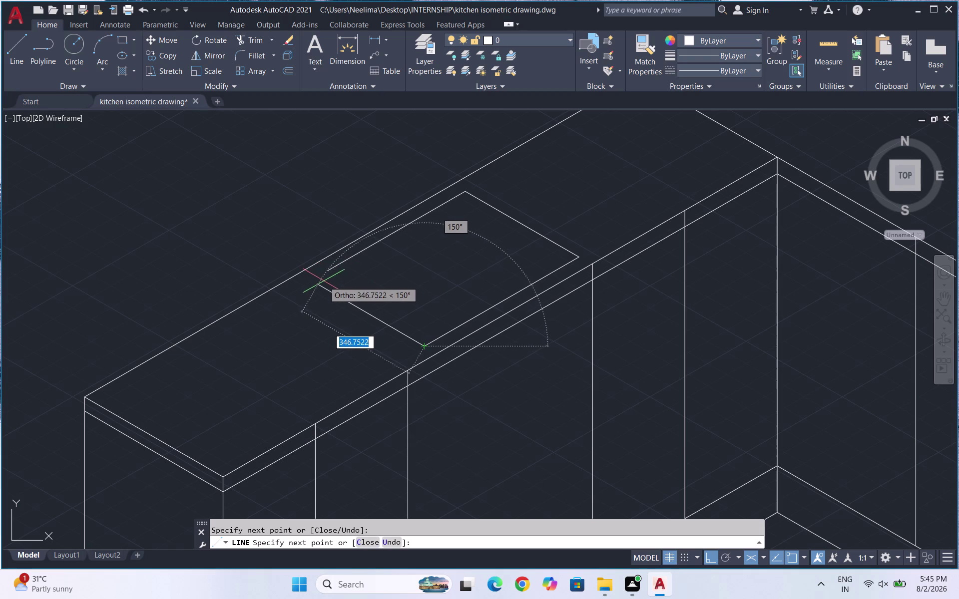
key(ctrl+z)
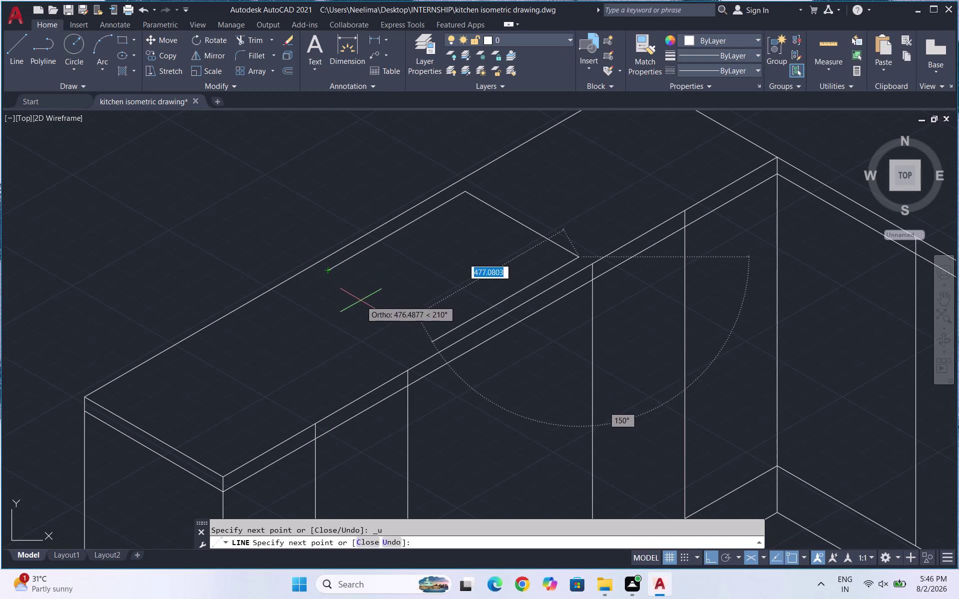
Place the remaining corners to close the four-sided cooktop outline.
scroll(up, 3)
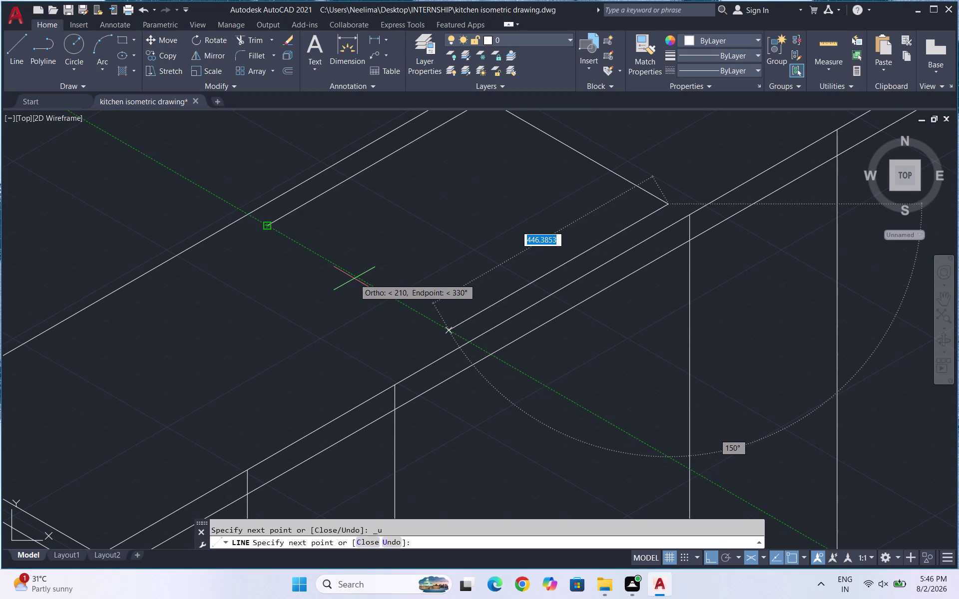
click(354, 279)
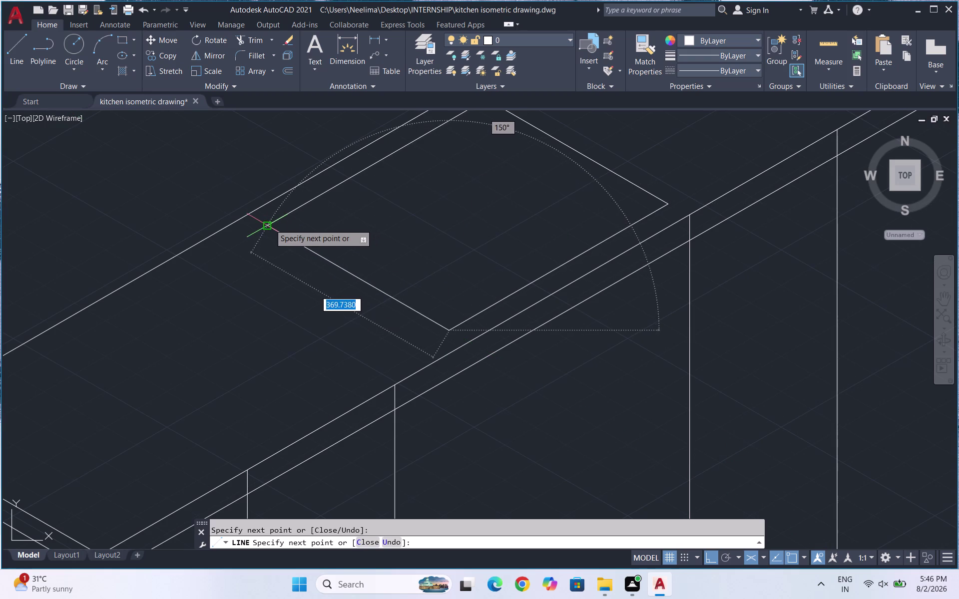
click(269, 224)
key(Escape)
scroll(down, 3)
scroll(down, 3)
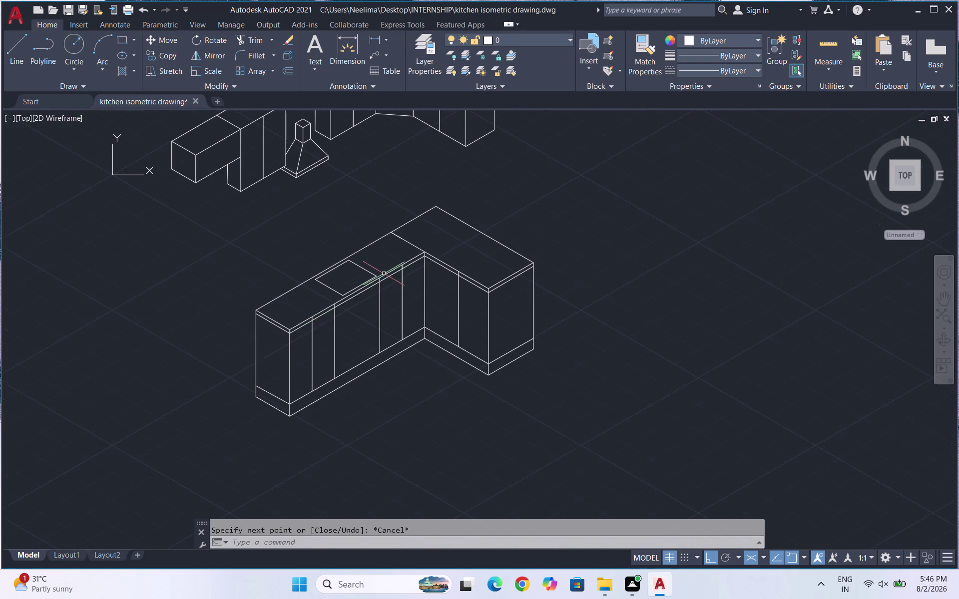
scroll(up, 3)
scroll(up, 3)
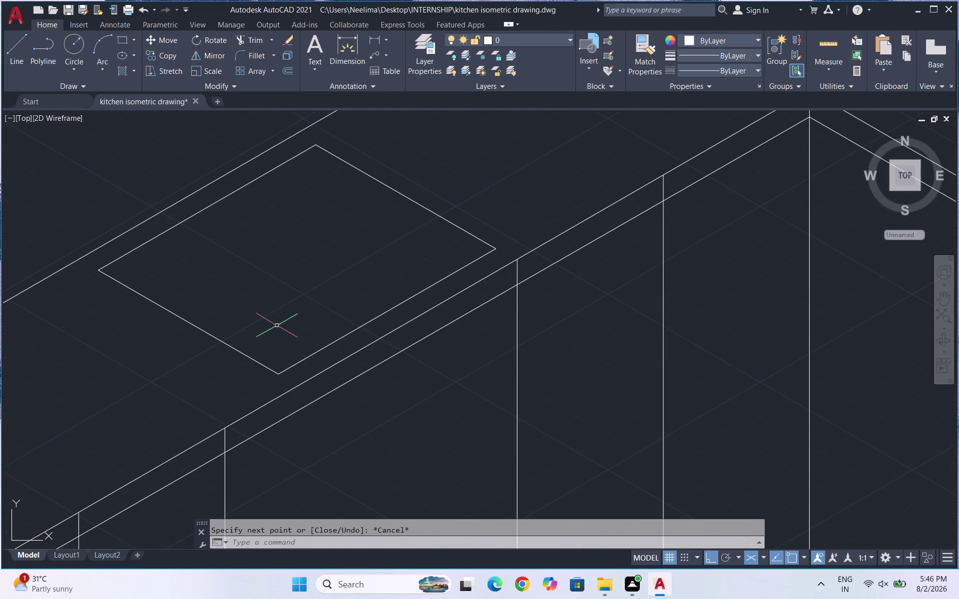
Draw an elliptical burner ring near the cooktop's left corner.
text(ell)
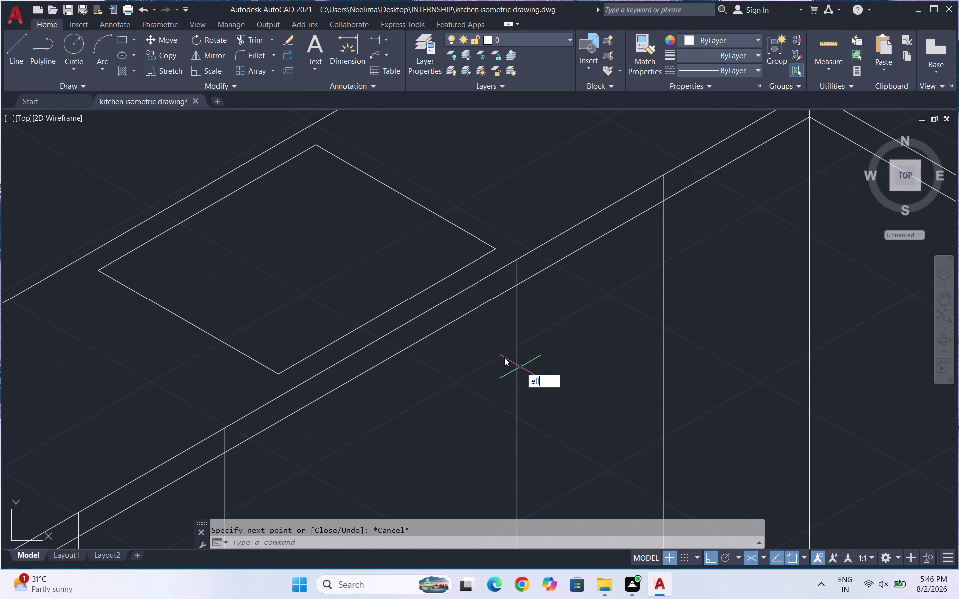
click(582, 394)
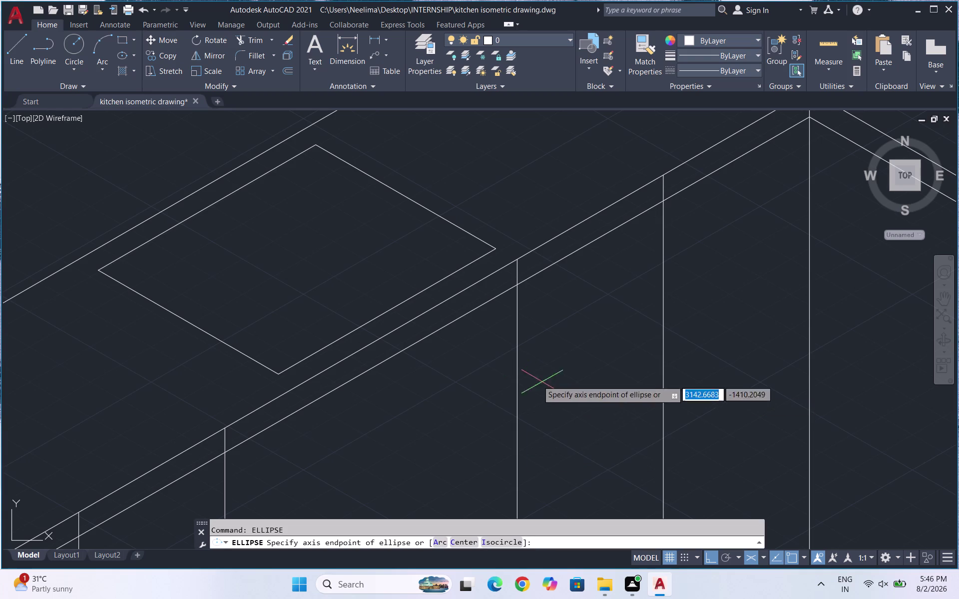
click(181, 255)
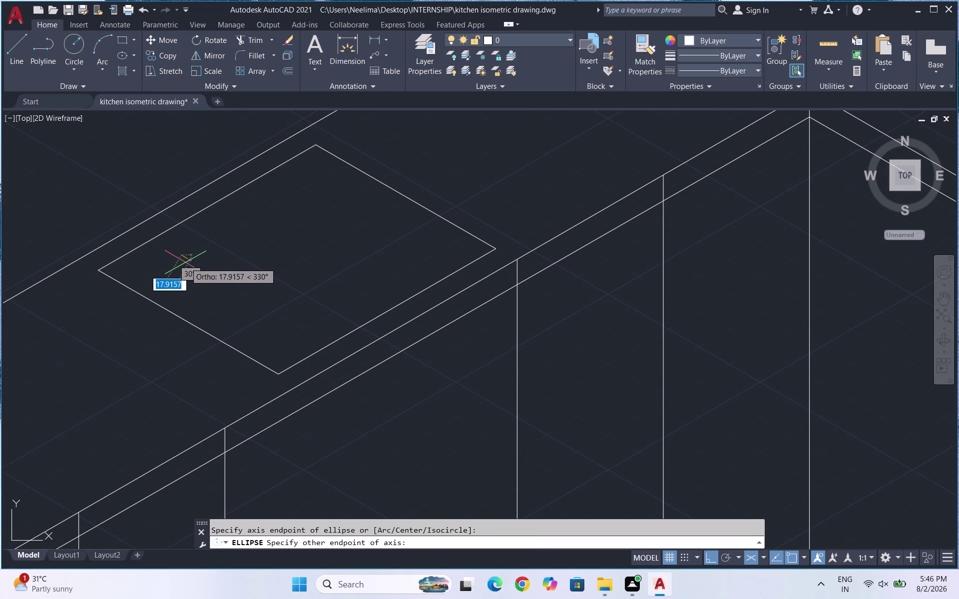
key(Return)
key(Return)
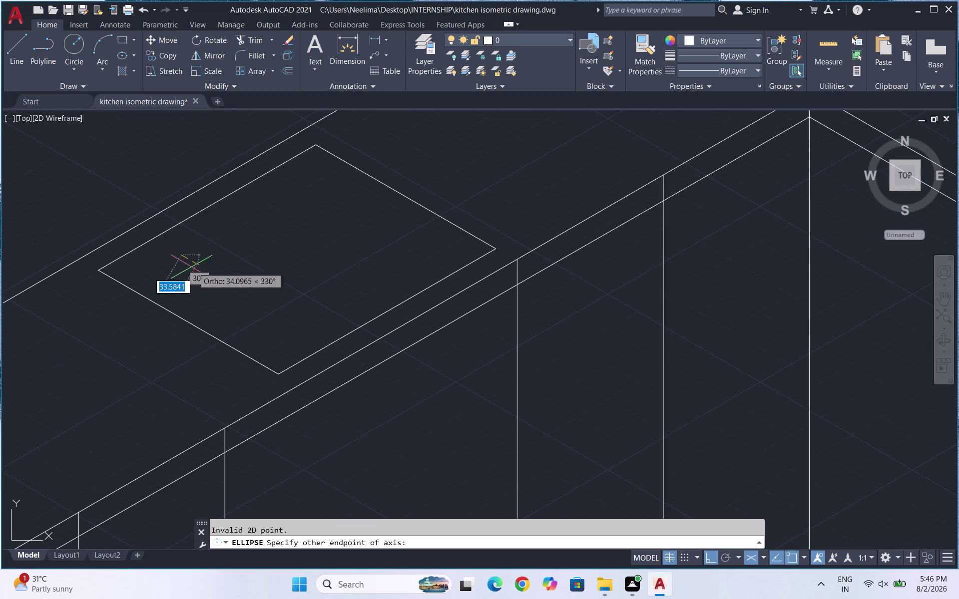
drag(176, 268, 199, 275)
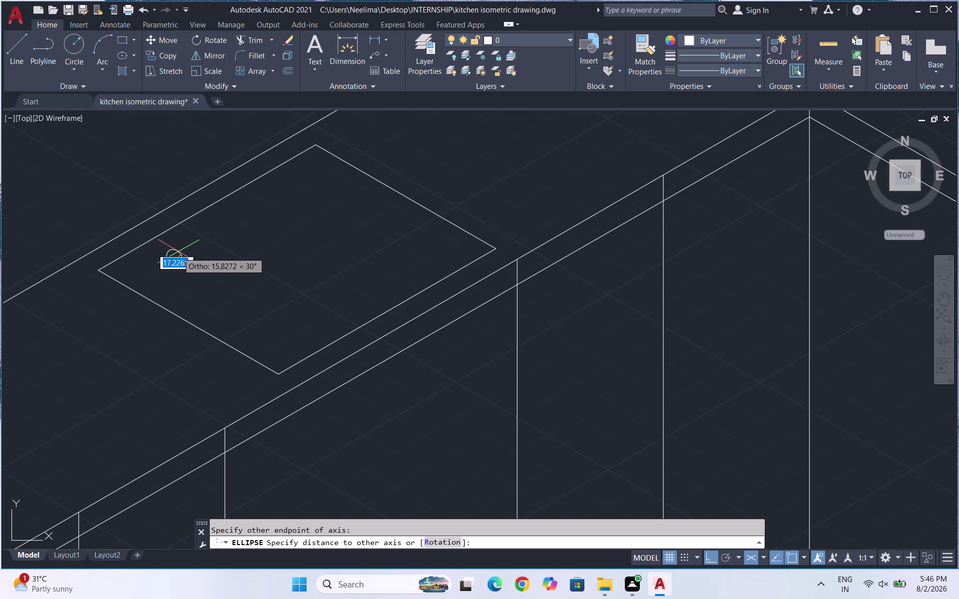
click(173, 252)
scroll(up, 3)
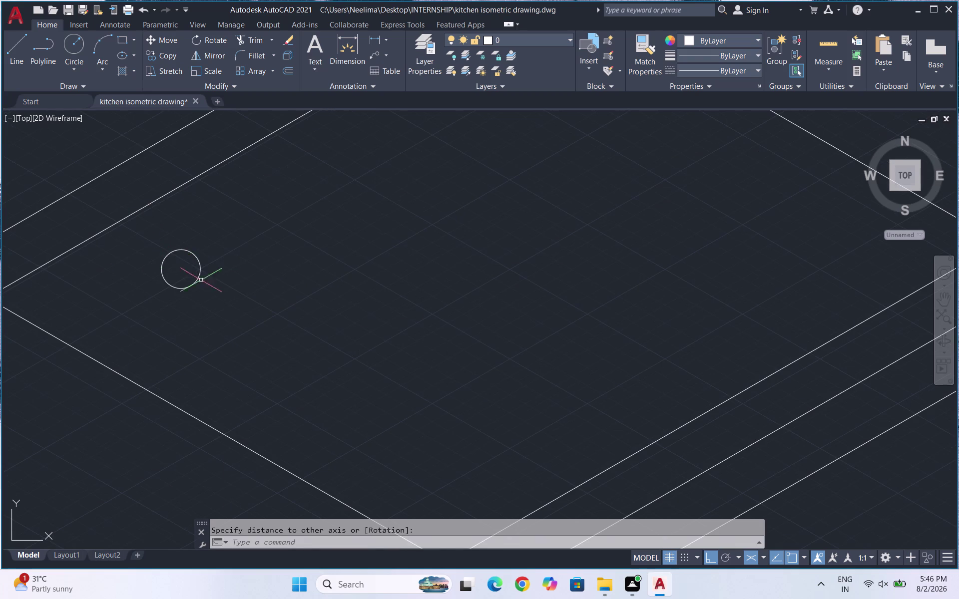
drag(210, 298, 185, 271)
Scale the burner ring up from its centre point.
click(155, 248)
text(sc)
key(Return)
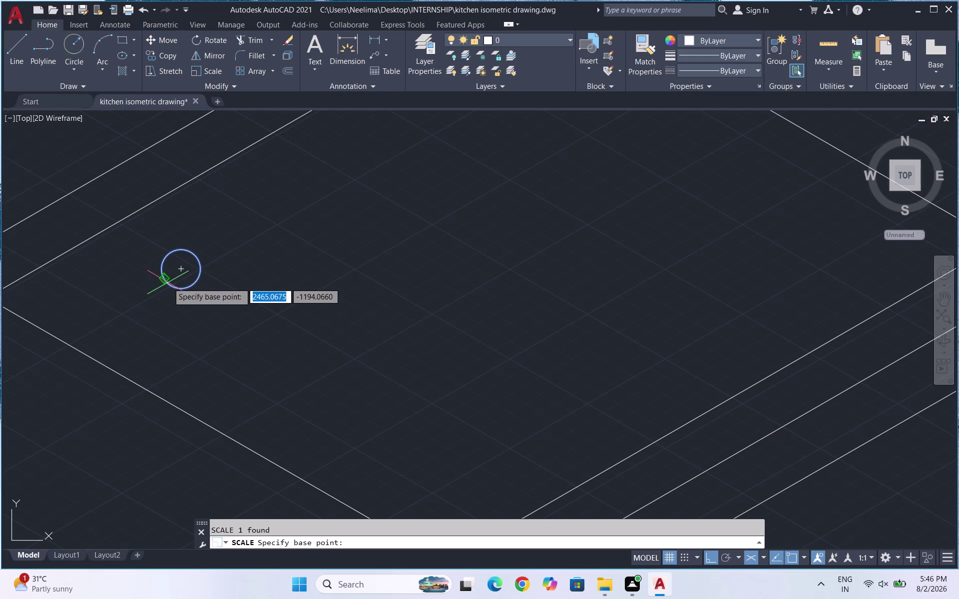
click(179, 270)
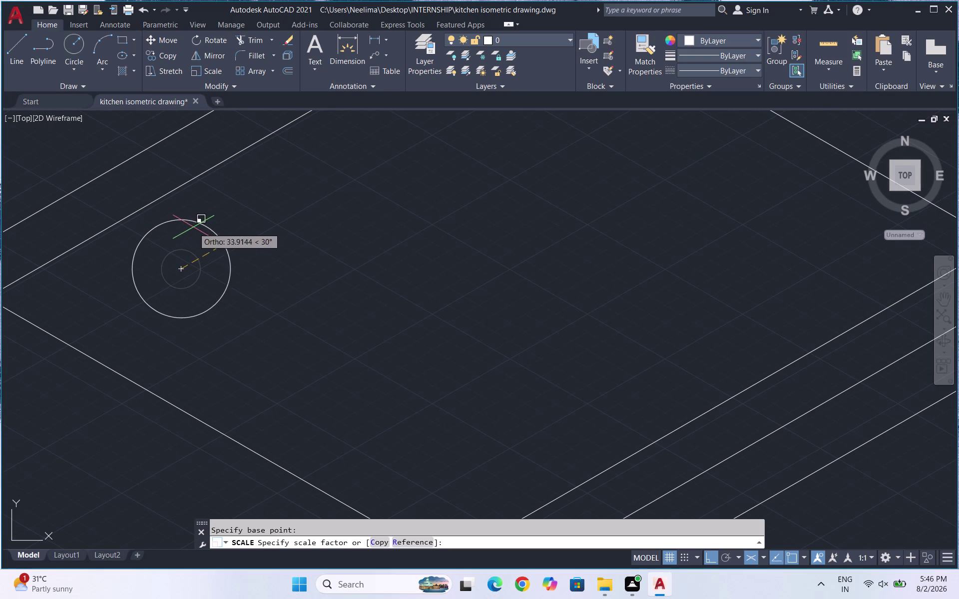
click(194, 225)
scroll(down, 3)
drag(255, 292, 235, 289)
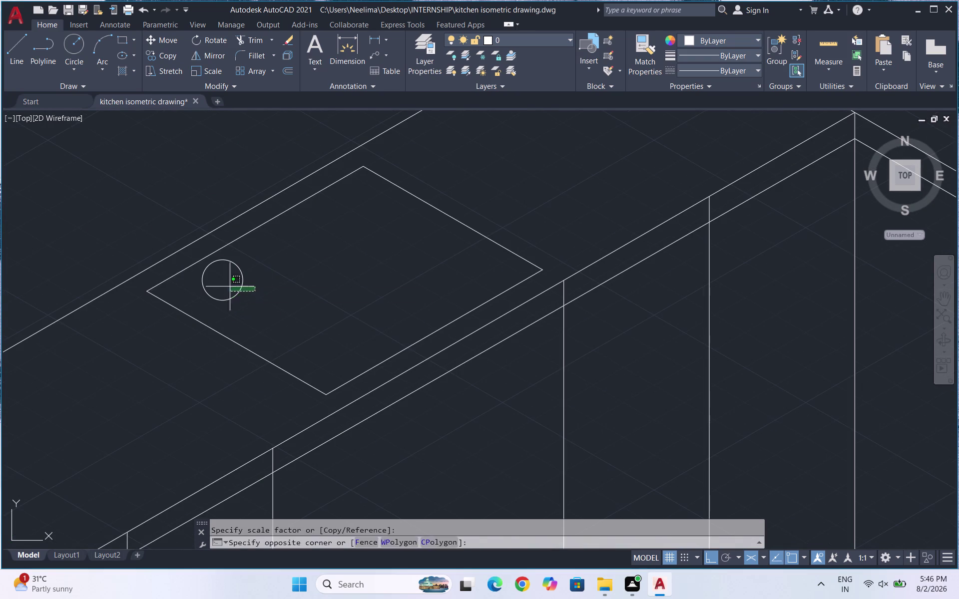
Copy the burner ring to a spot just beside it.
drag(235, 289, 232, 287)
click(191, 277)
text(co)
key(Return)
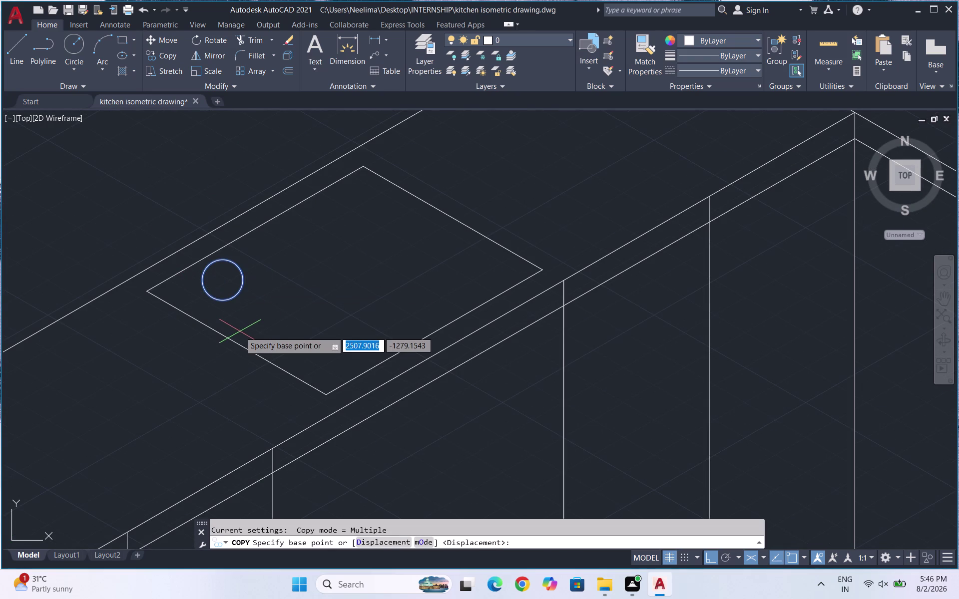
click(218, 286)
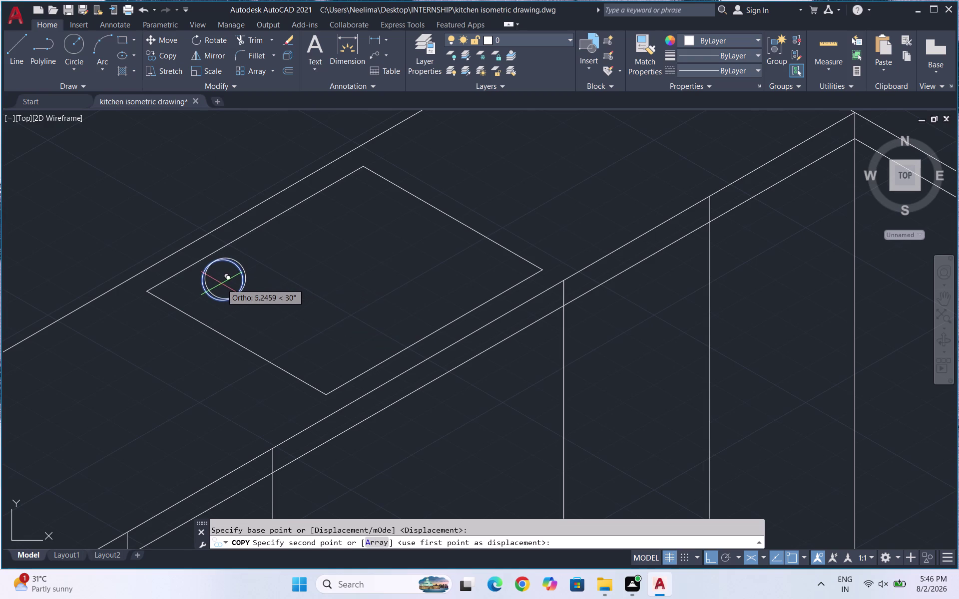
click(221, 283)
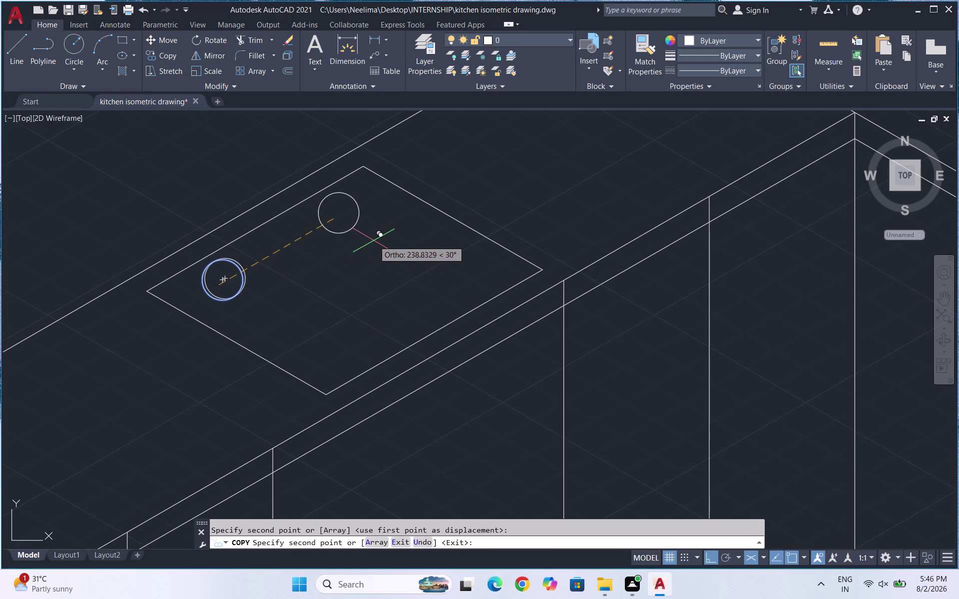
key(Escape)
Undo the stray copy of the burner ring.
scroll(down, 3)
scroll(down, 3)
scroll(up, 3)
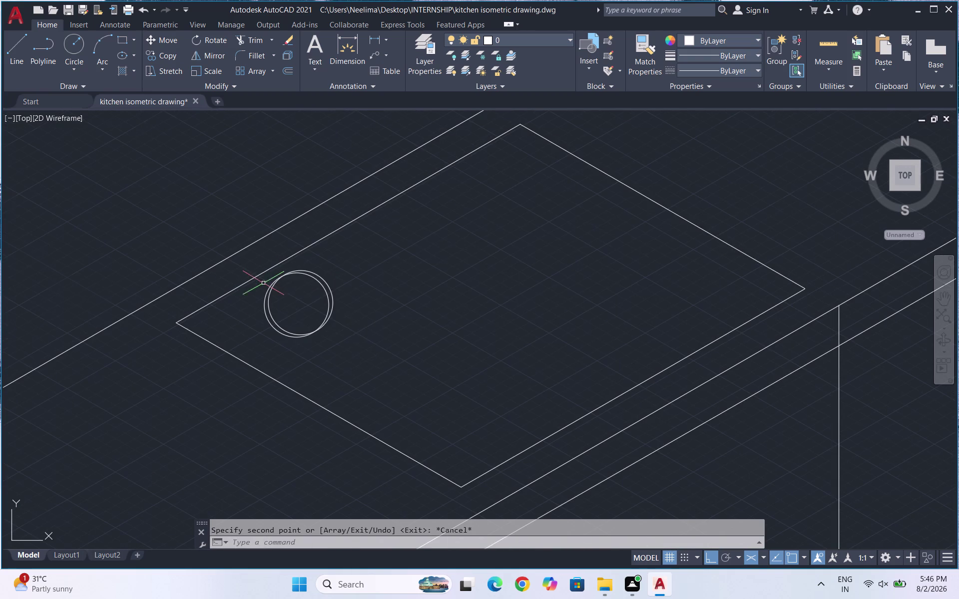
drag(361, 342, 346, 328)
click(262, 291)
key(Escape)
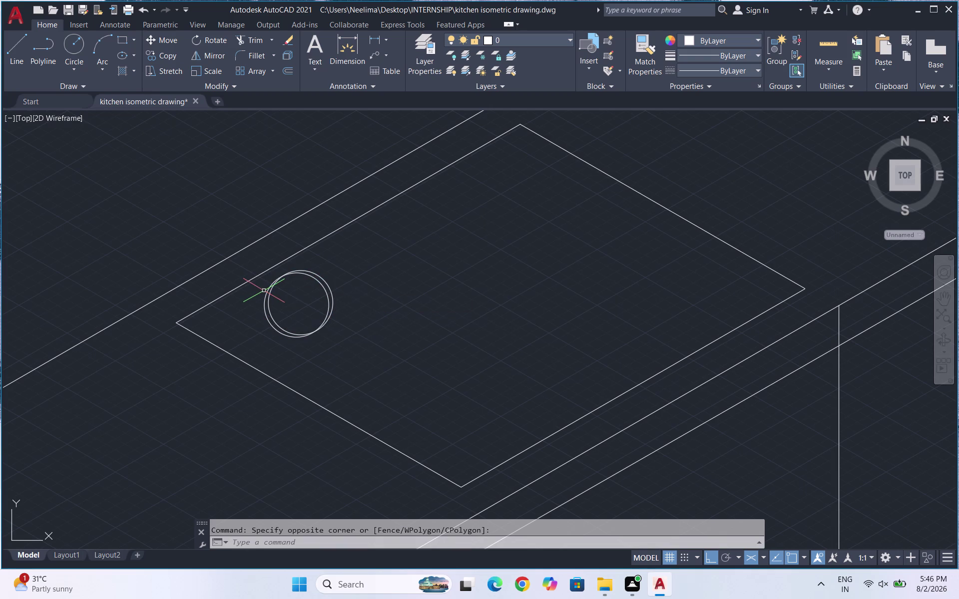
key(ctrl+z)
key(ctrl+z)
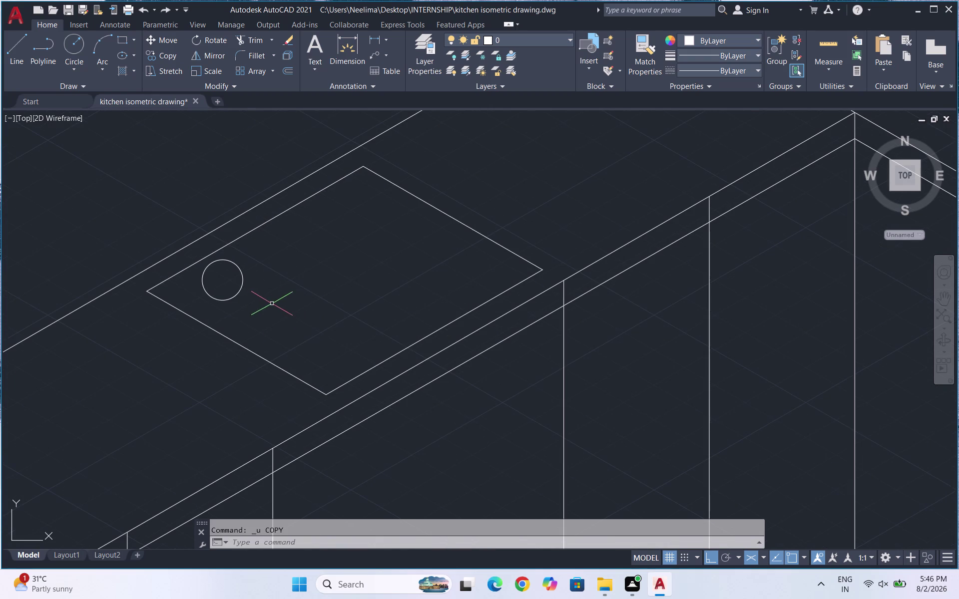
Switch the isoplane and erase the round burner ring.
drag(272, 300, 239, 296)
click(183, 280)
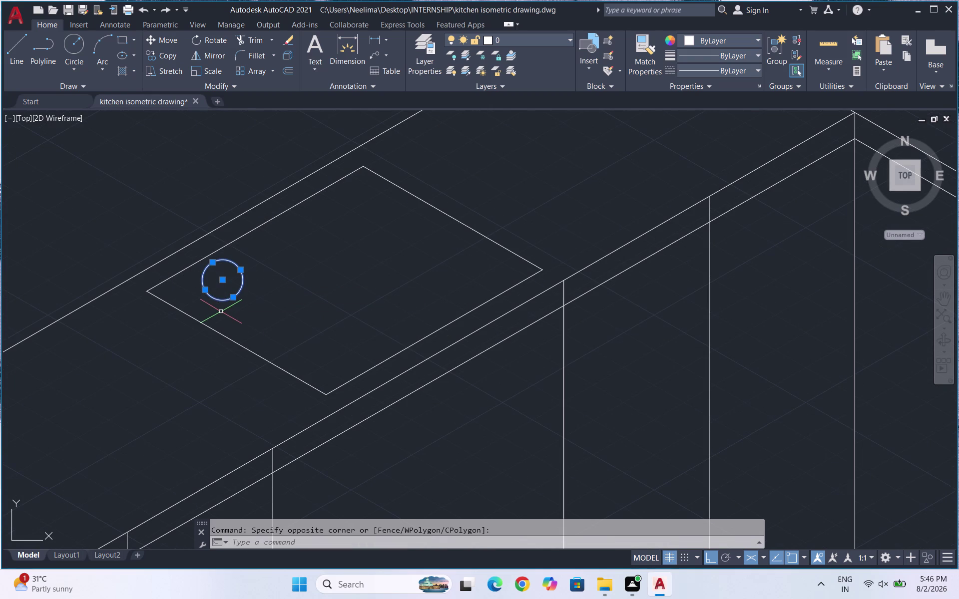
key(F5)
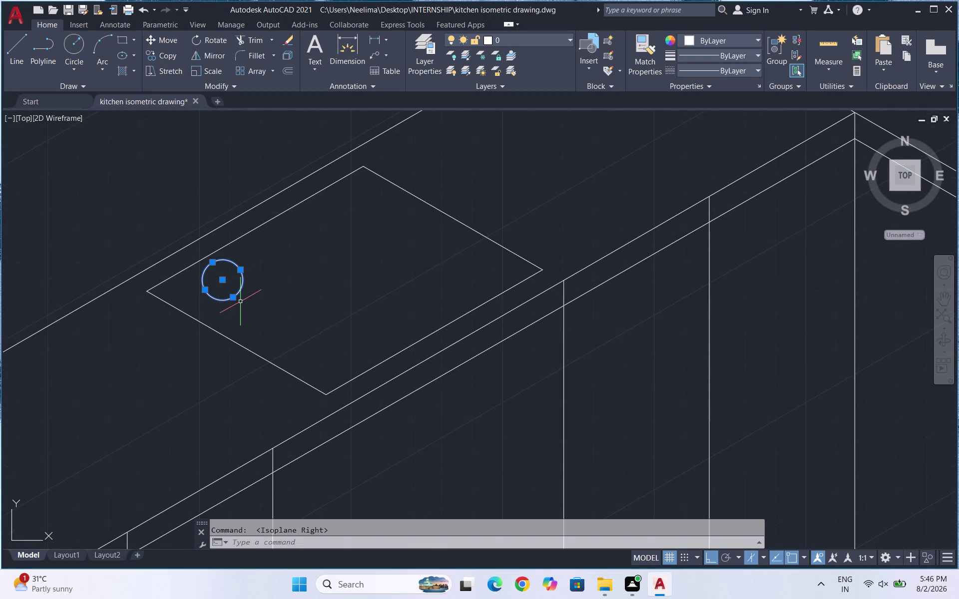
key(Delete)
Draw a small isometric ellipse where the round ring was.
text(eli)
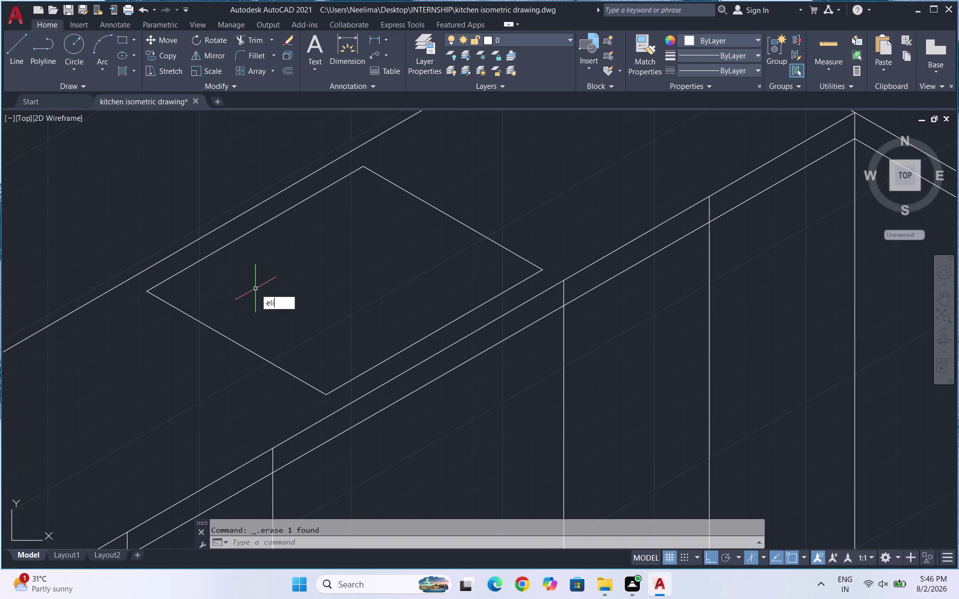
text(i)
key(BackSpace)
key(BackSpace)
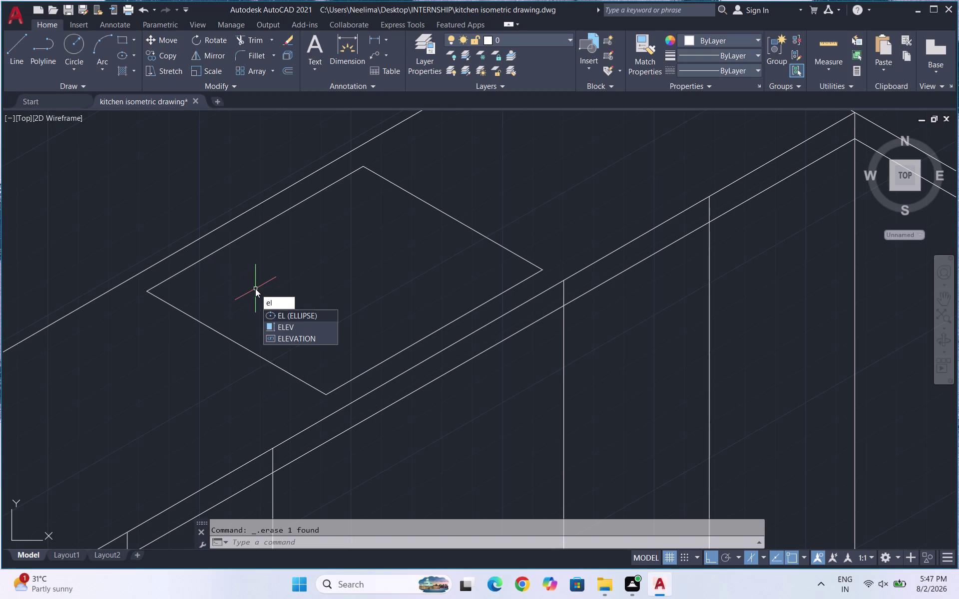
click(276, 318)
click(238, 278)
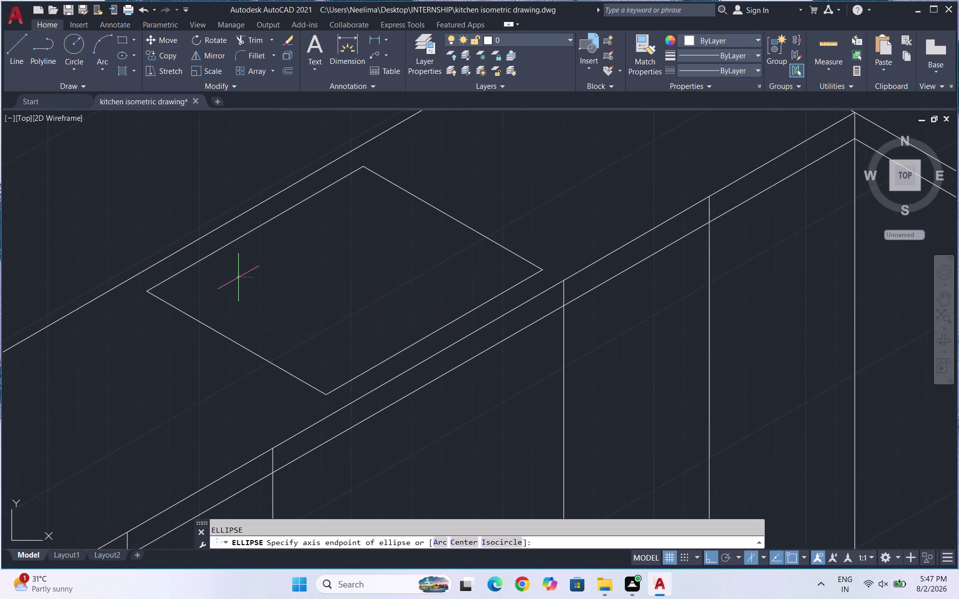
click(250, 275)
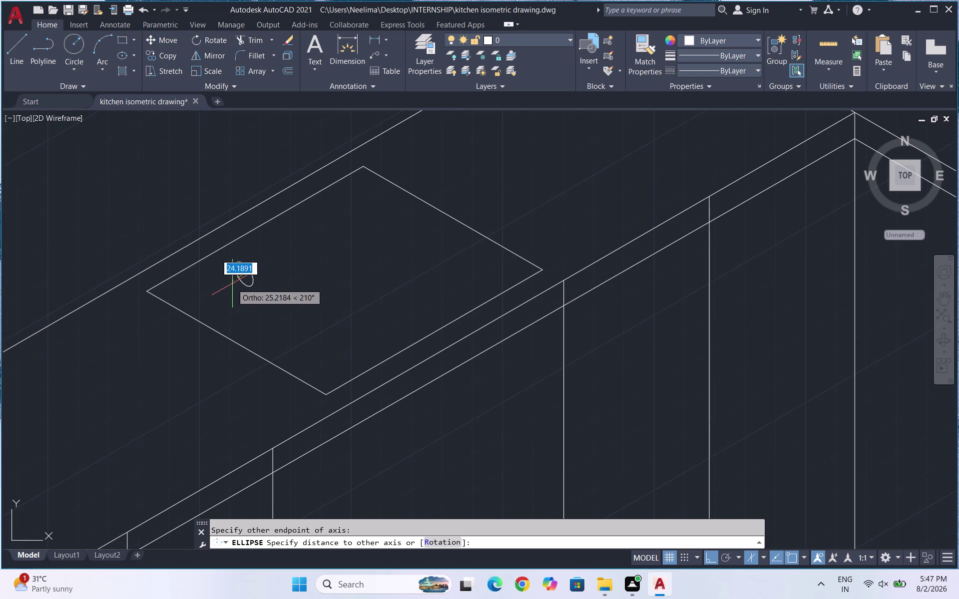
click(241, 277)
scroll(up, 3)
Select the new ellipse, then start and cancel a SCALE about its centre.
drag(250, 302, 231, 288)
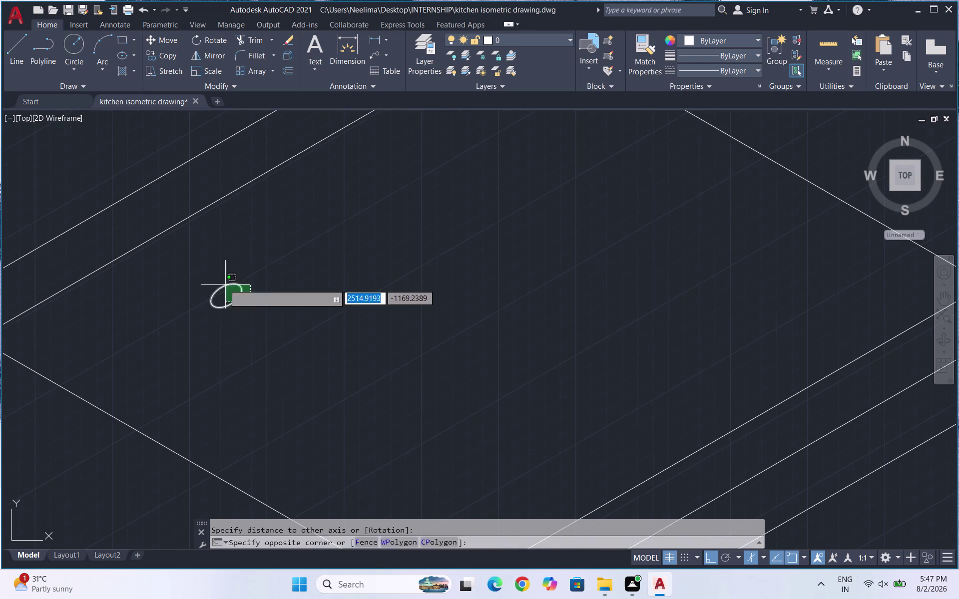
click(208, 281)
text(sc)
key(Return)
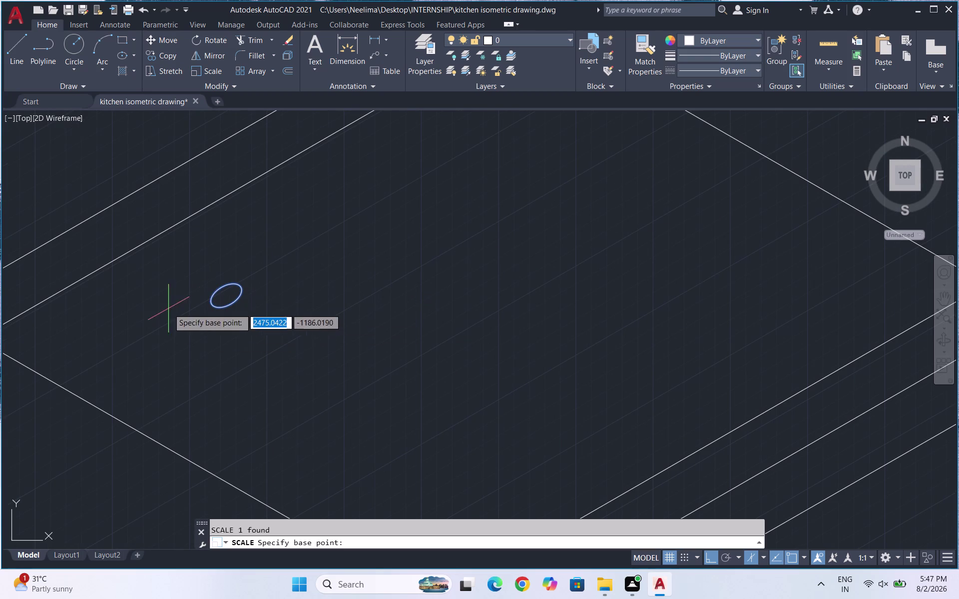
click(226, 294)
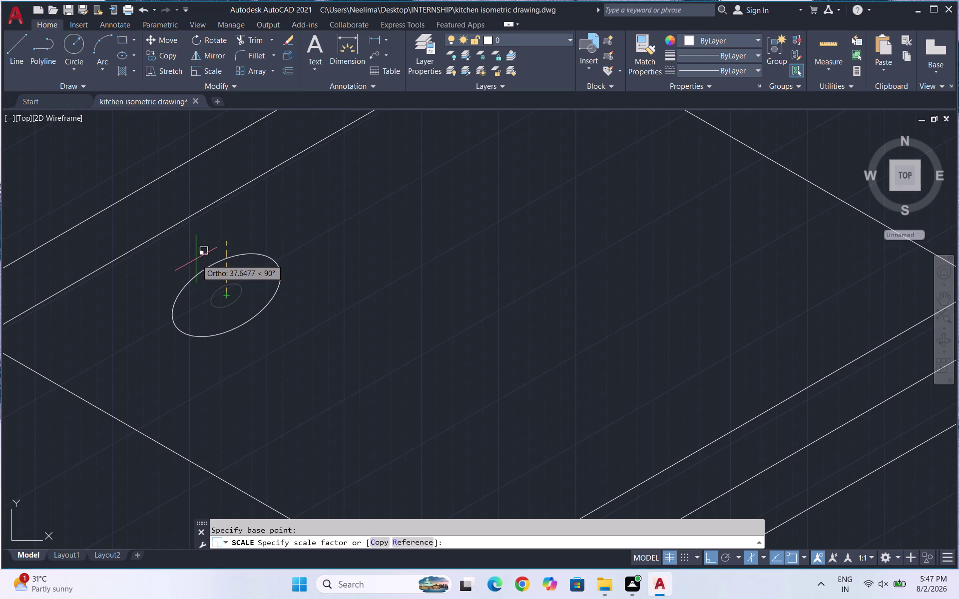
key(Escape)
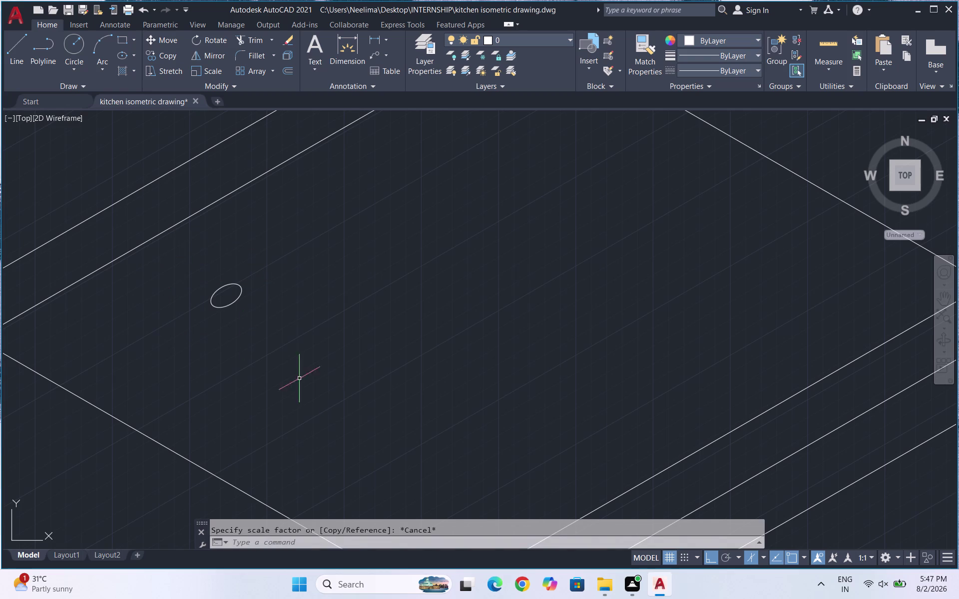
key(Escape)
Draw an outer isocircle ring centred on the small ellipse.
text(el)
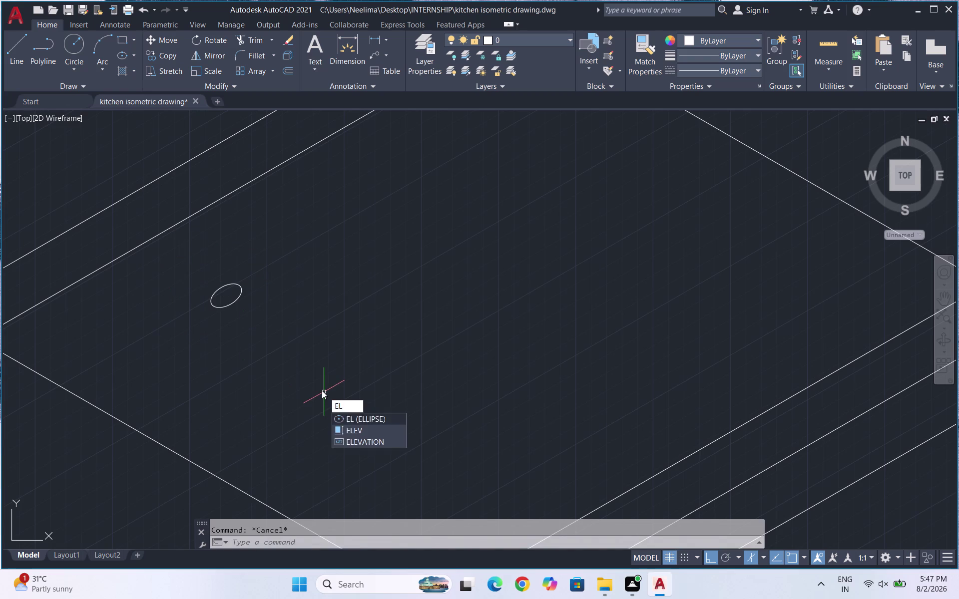
key(Return)
click(506, 542)
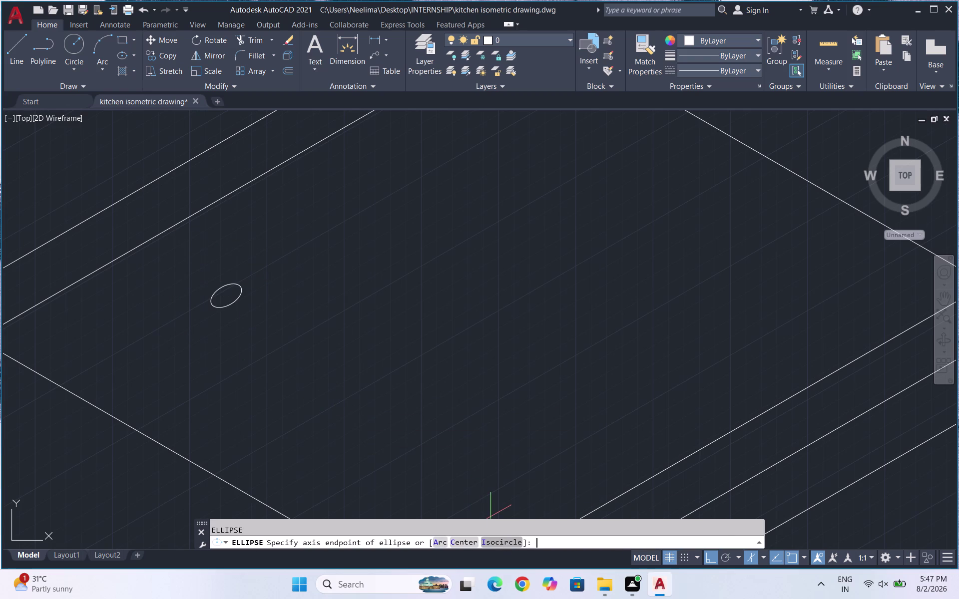
click(230, 293)
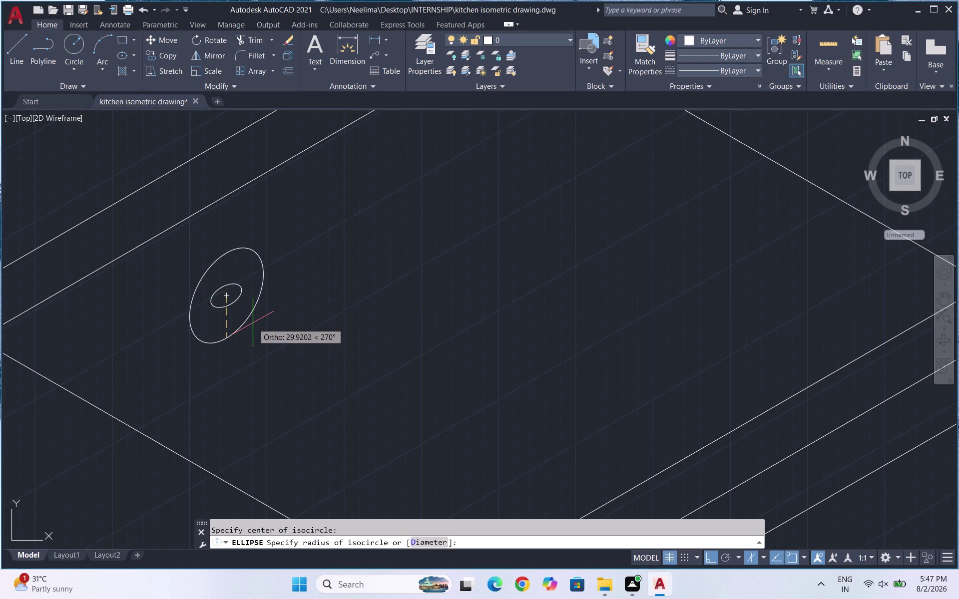
click(246, 317)
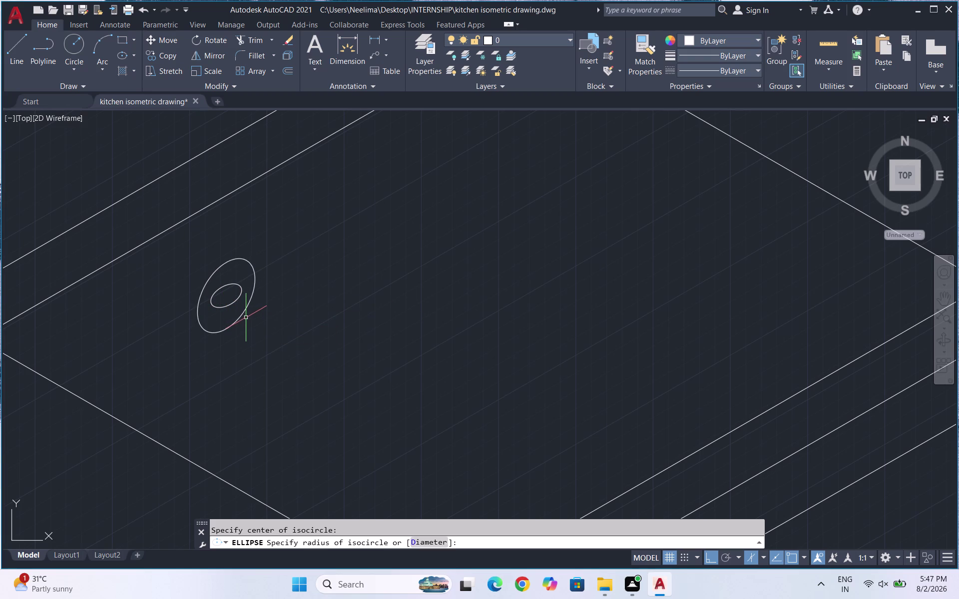
click(233, 299)
key(Escape)
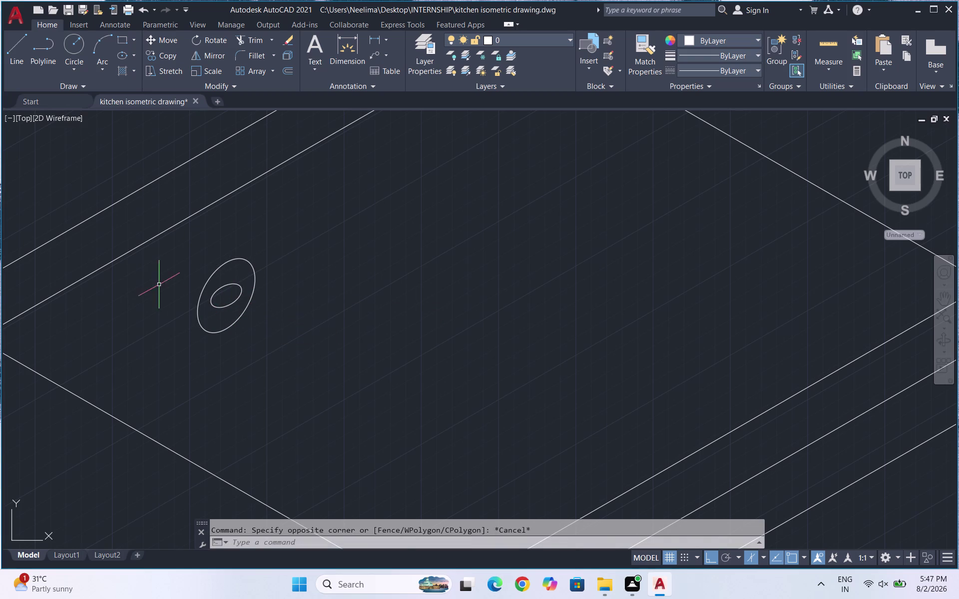
Delete the inner and outer trial ellipses.
click(223, 305)
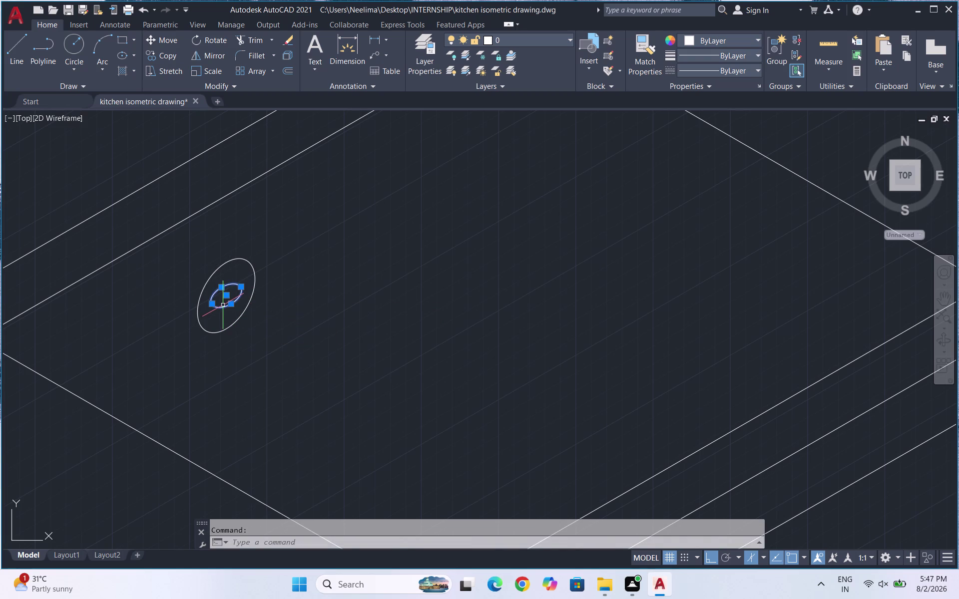
key(Delete)
scroll(down, 3)
scroll(up, 3)
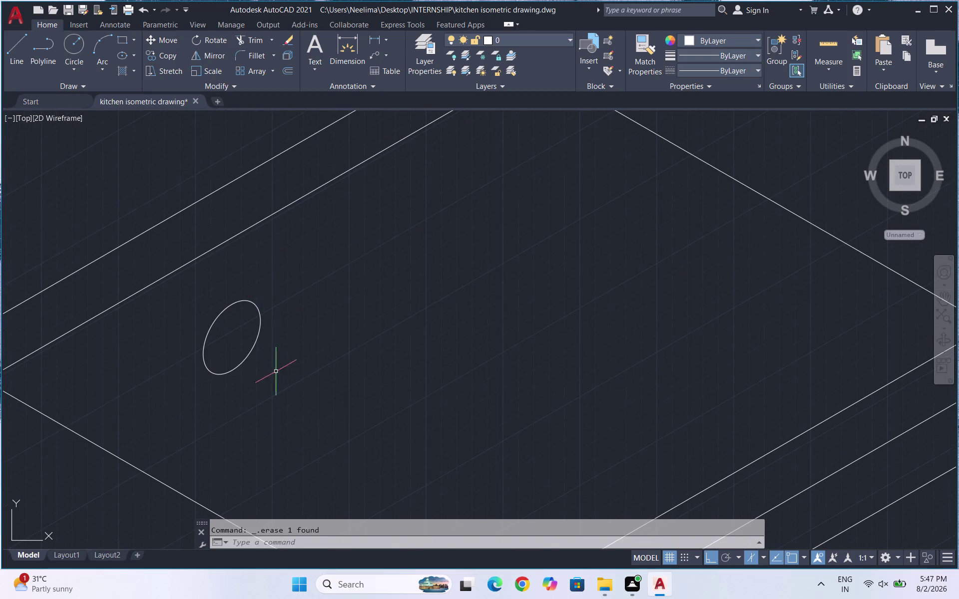
drag(277, 374, 185, 334)
click(171, 325)
key(Delete)
key(Escape)
key(Escape)
Start a new ellipse with the EL command.
text(e)
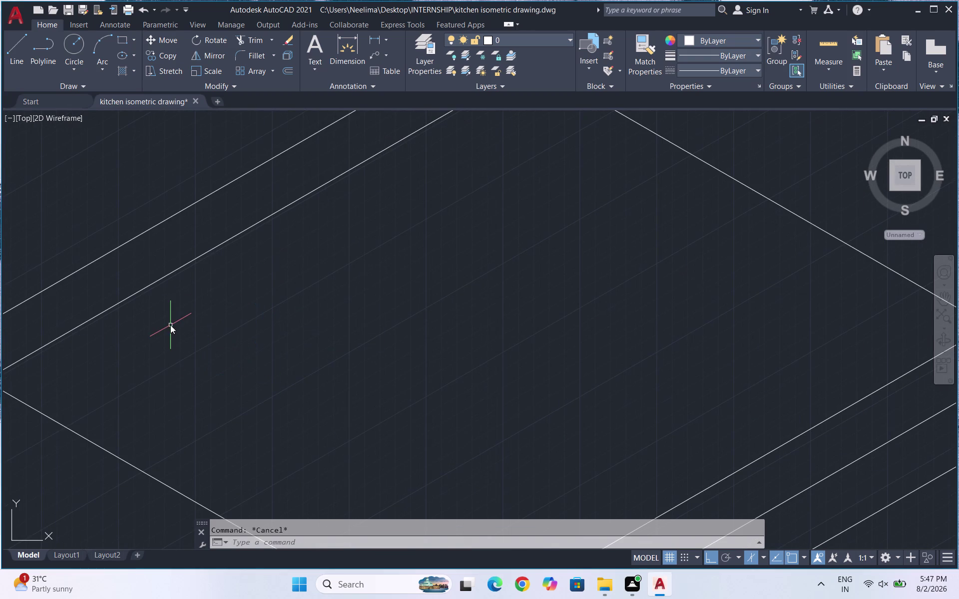
text(l)
key(Return)
click(500, 542)
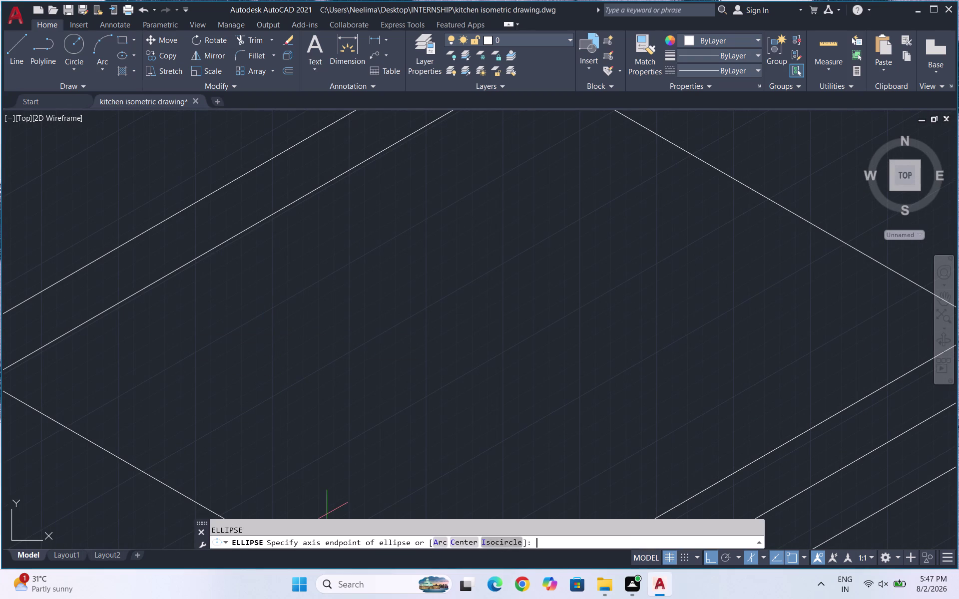
click(184, 344)
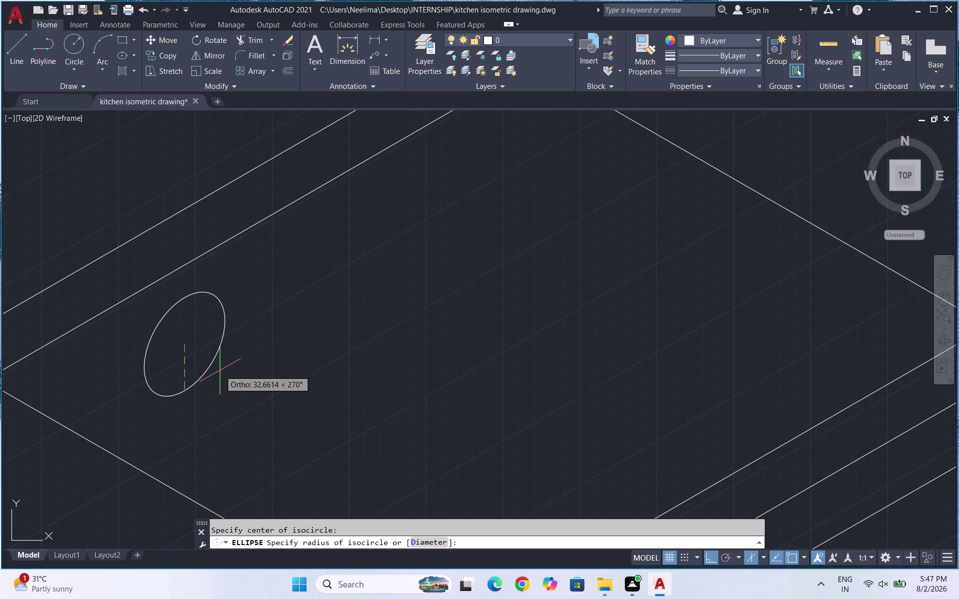
key(F8)
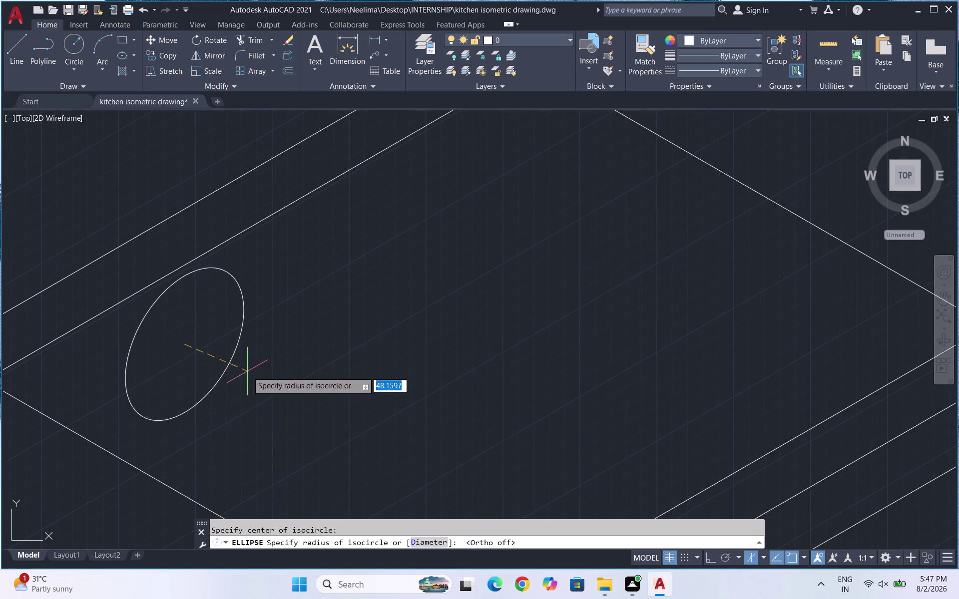
key(F8)
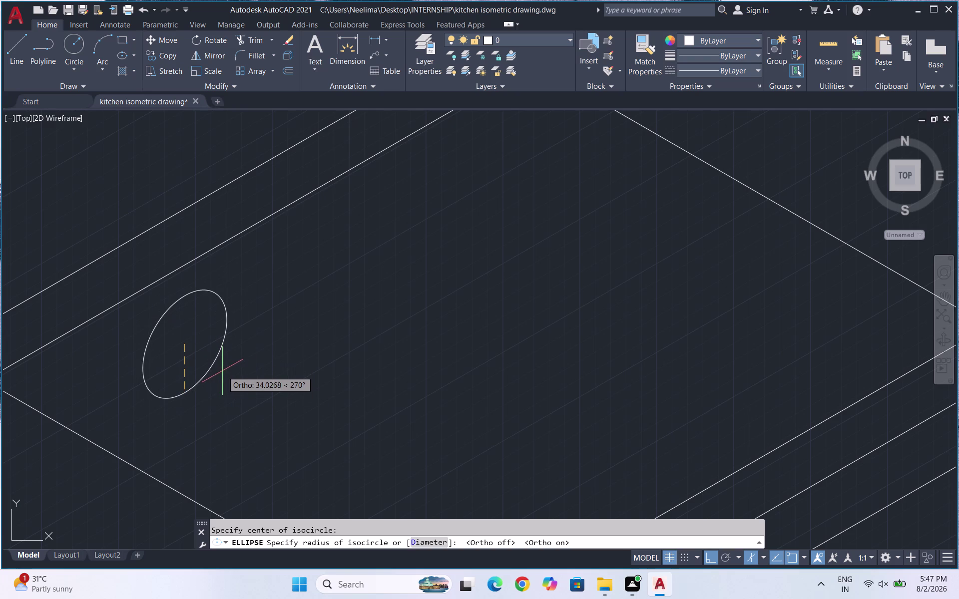
text(100)
key(Return)
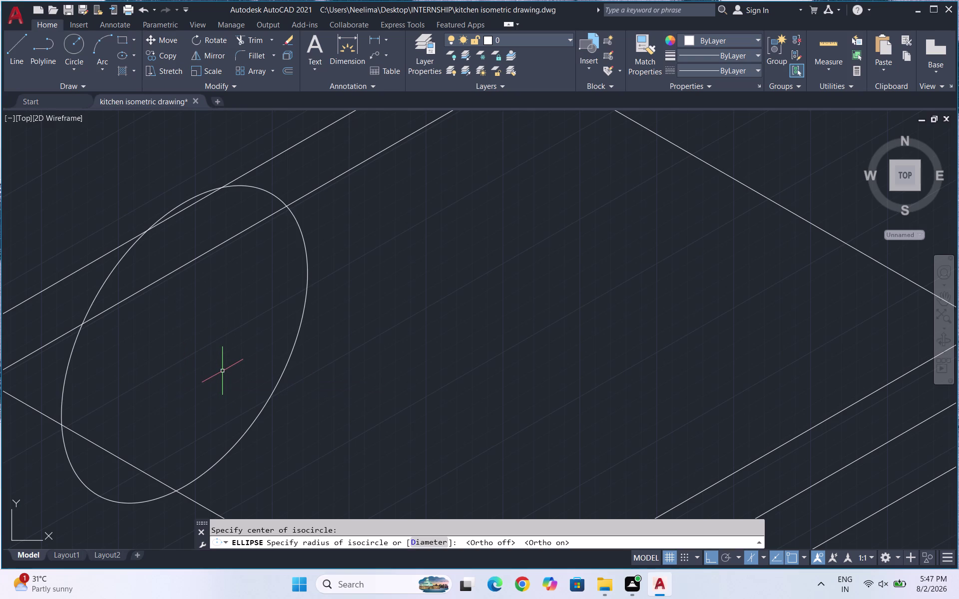
drag(310, 397, 267, 383)
click(247, 374)
key(Delete)
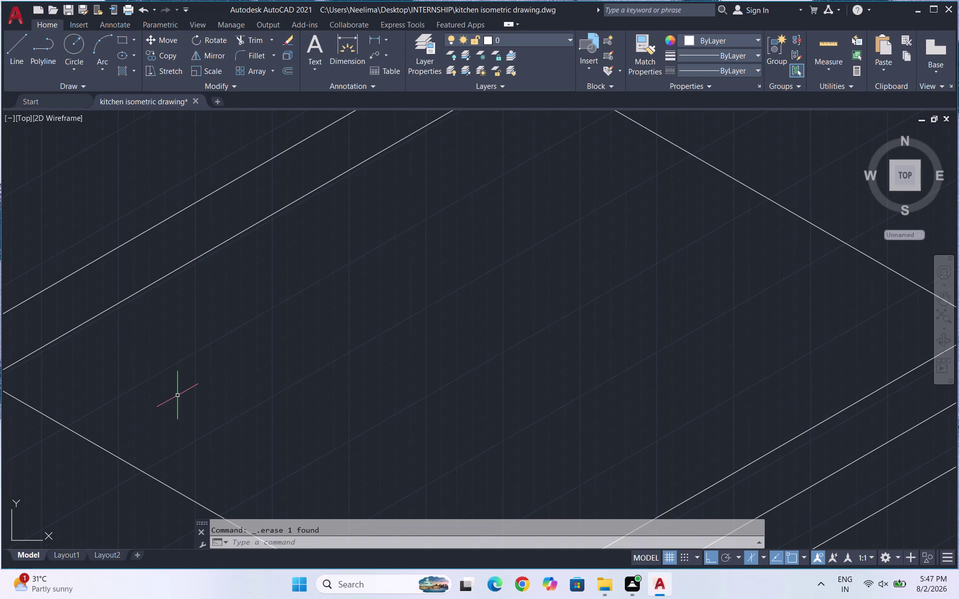
key(e)
key(l)
key(Return)
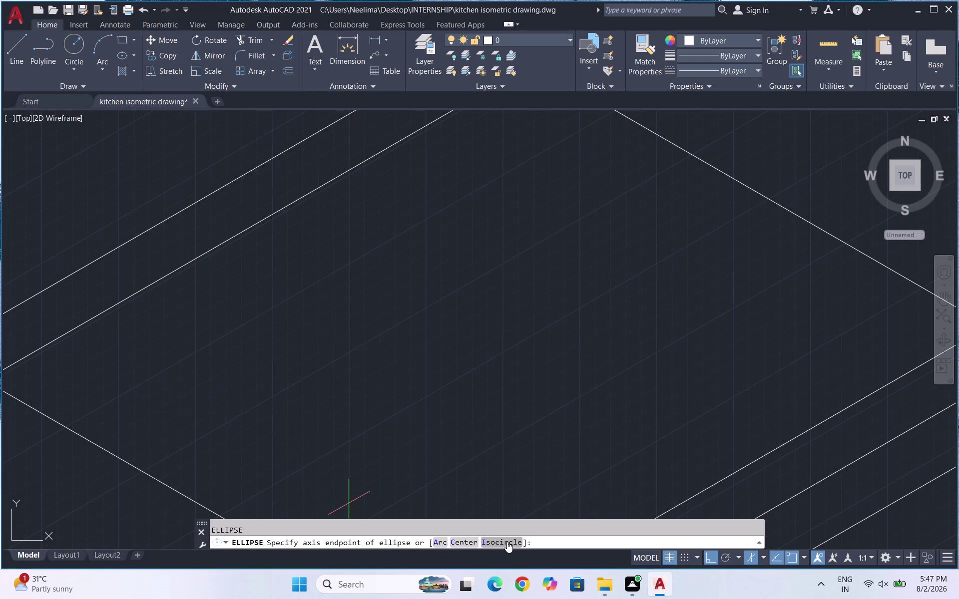
Draw an isocircle burner ring near the counter's left corner.
click(507, 542)
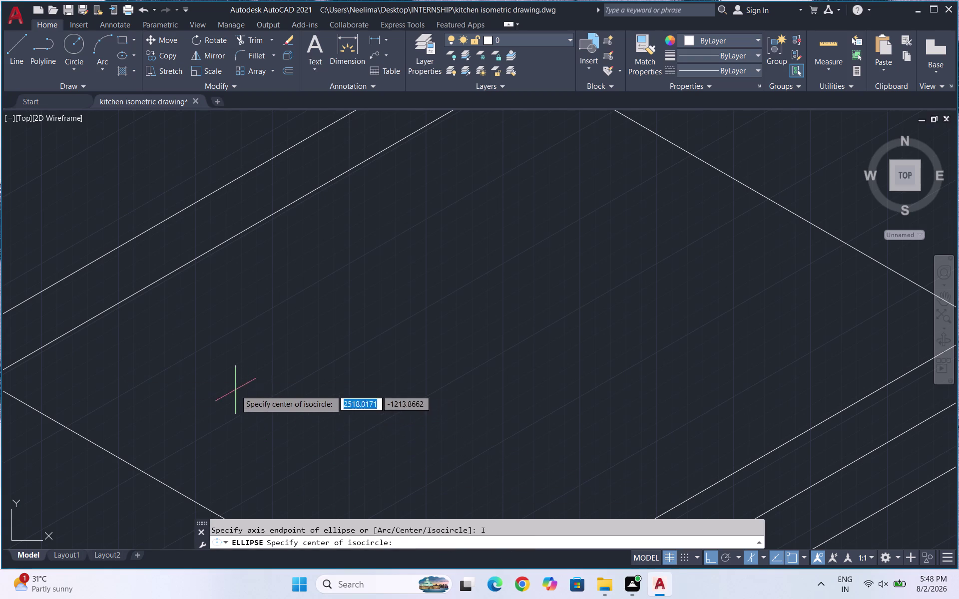
click(194, 355)
click(237, 377)
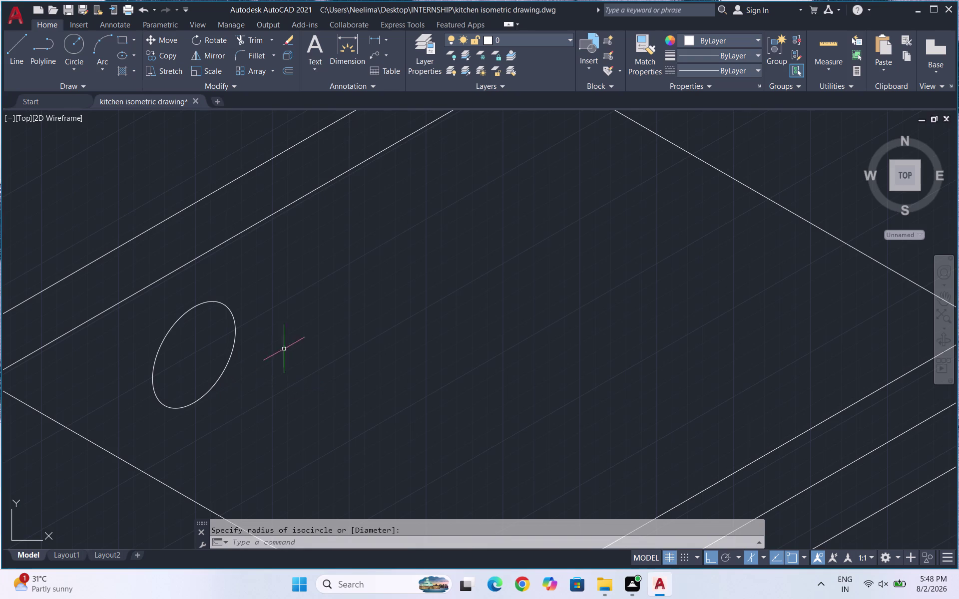
scroll(down, 3)
scroll(up, 3)
Switch to Isoplane Left and copy the burner ellipse a short offset.
drag(318, 355, 285, 340)
click(270, 335)
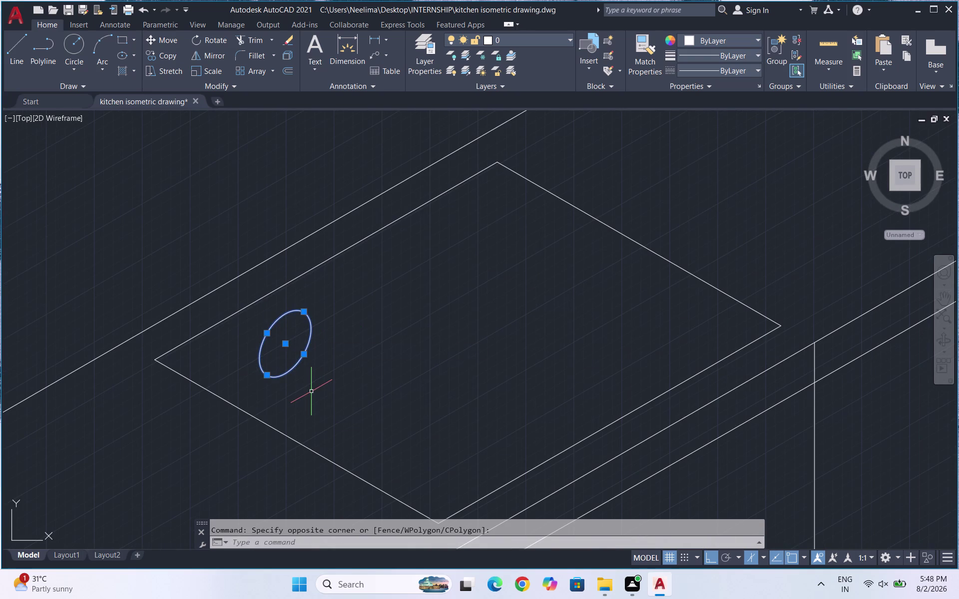
key(F5)
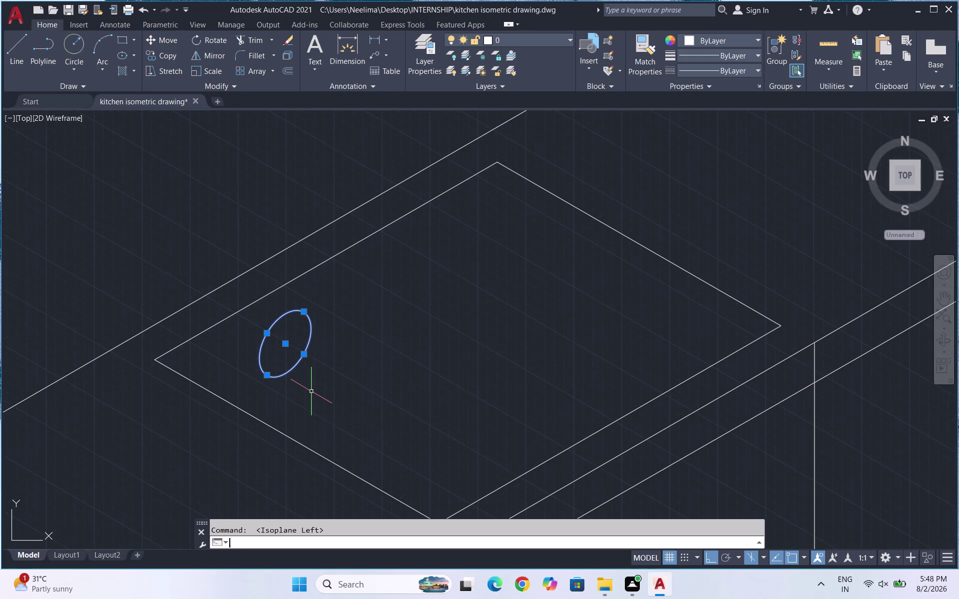
text(c)
text(o)
key(Return)
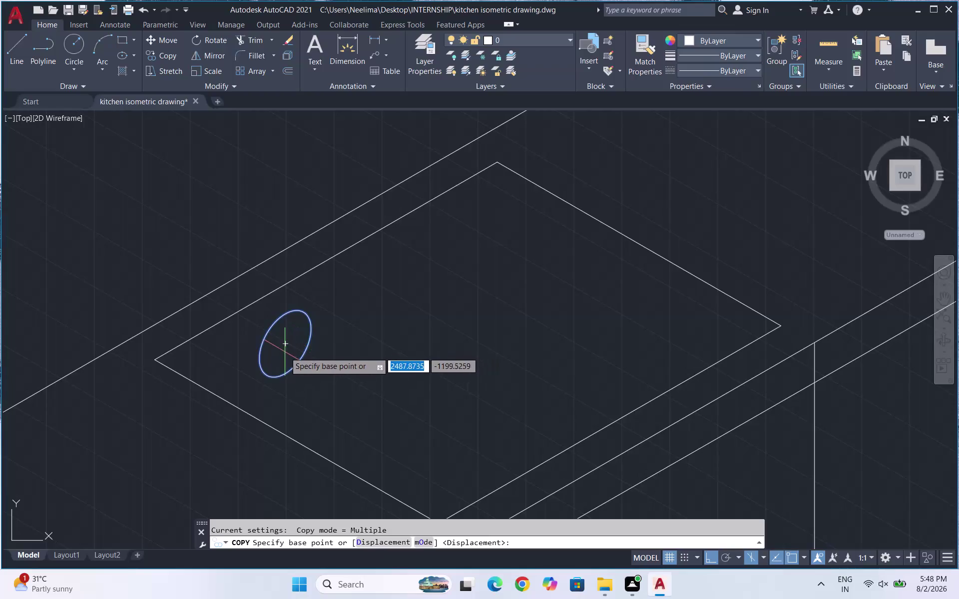
click(285, 348)
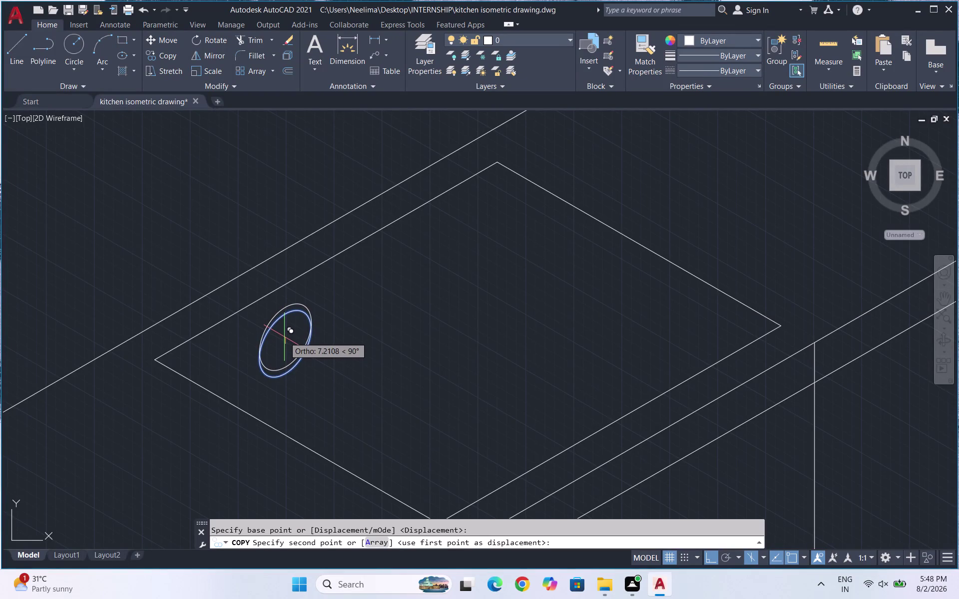
click(283, 337)
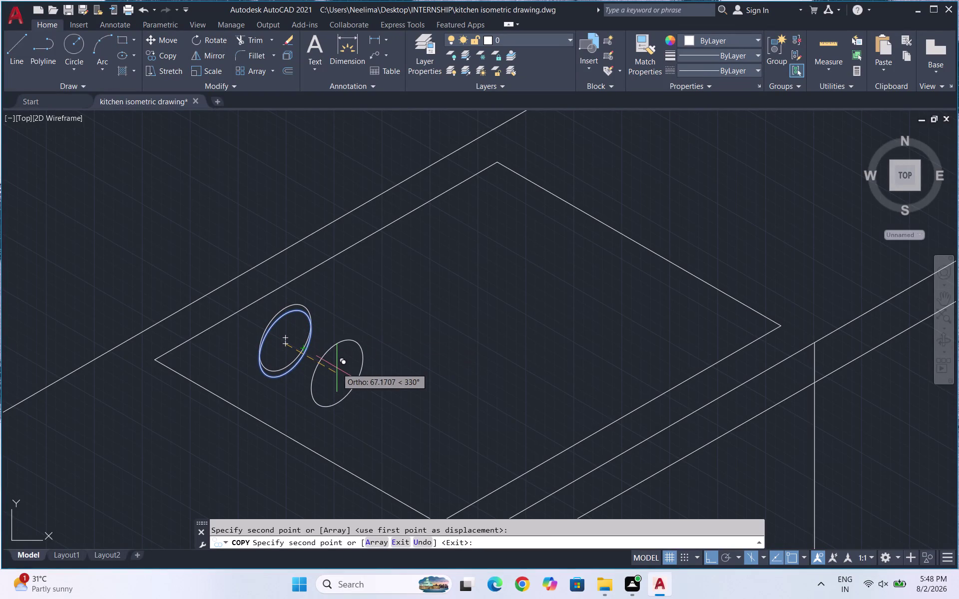
key(Escape)
Select both ring ellipses.
scroll(down, 3)
scroll(up, 3)
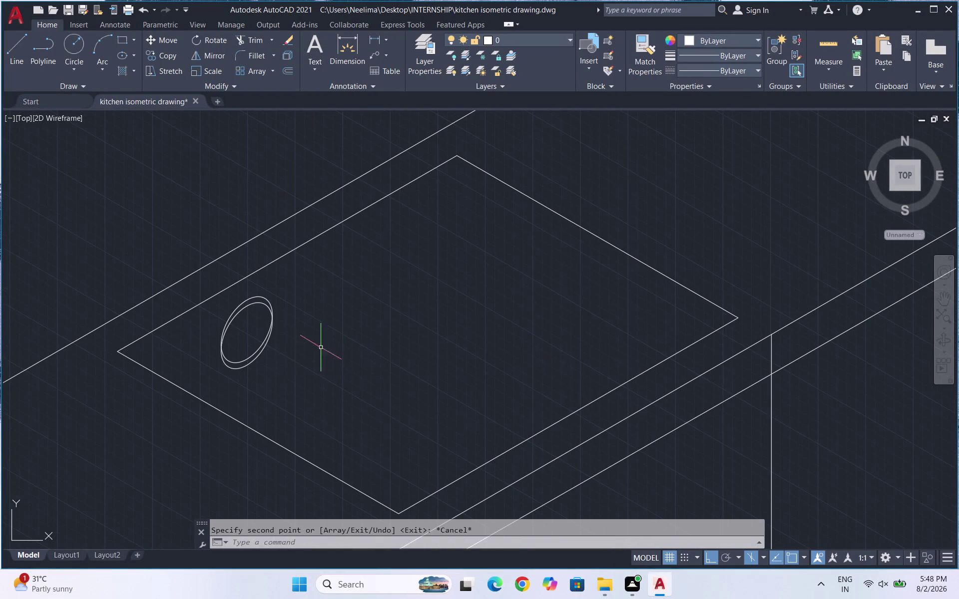
drag(281, 356, 245, 337)
click(231, 334)
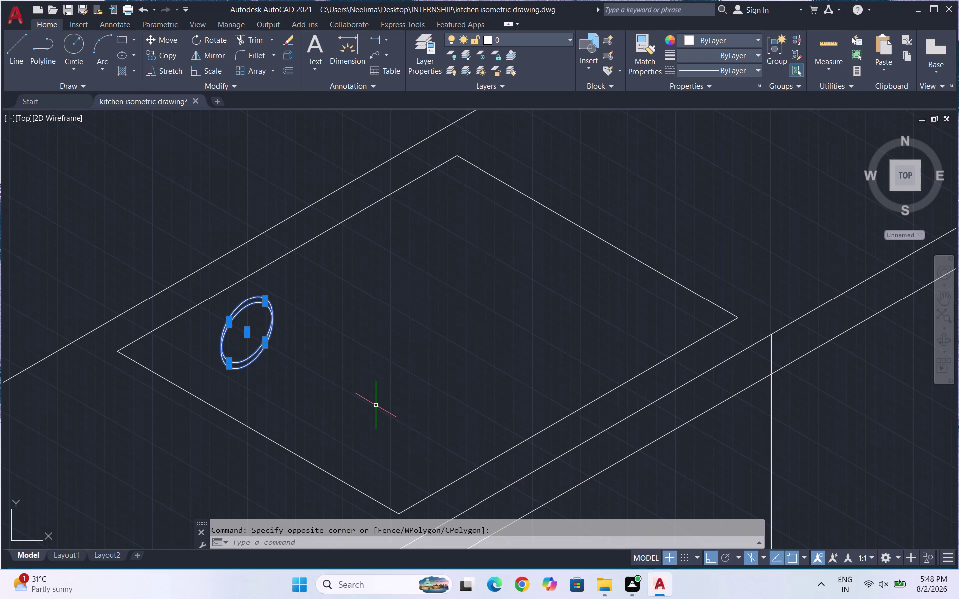
Rotate both ring ellipses about a base point at the ring.
text(ro)
key(Return)
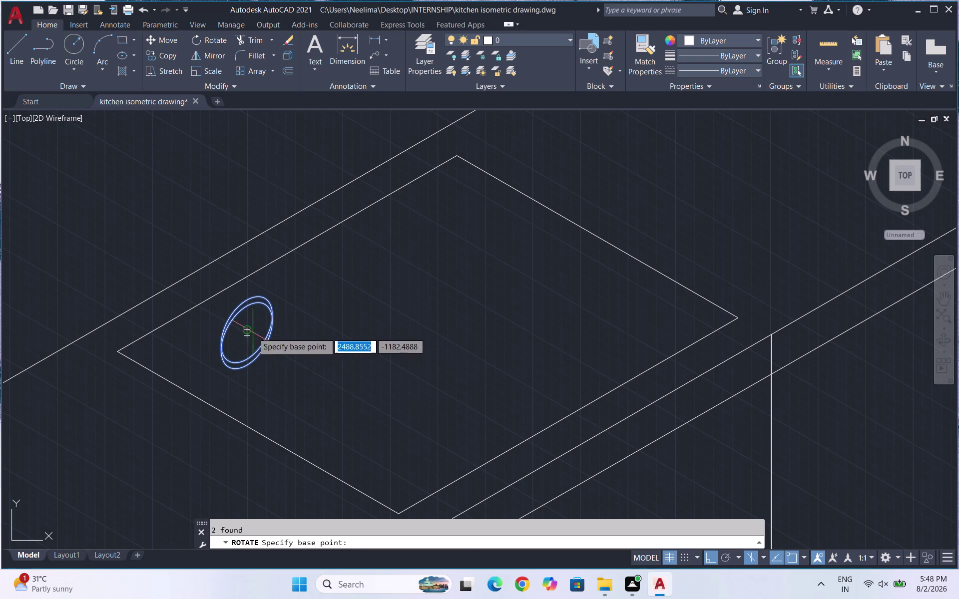
click(268, 305)
click(280, 305)
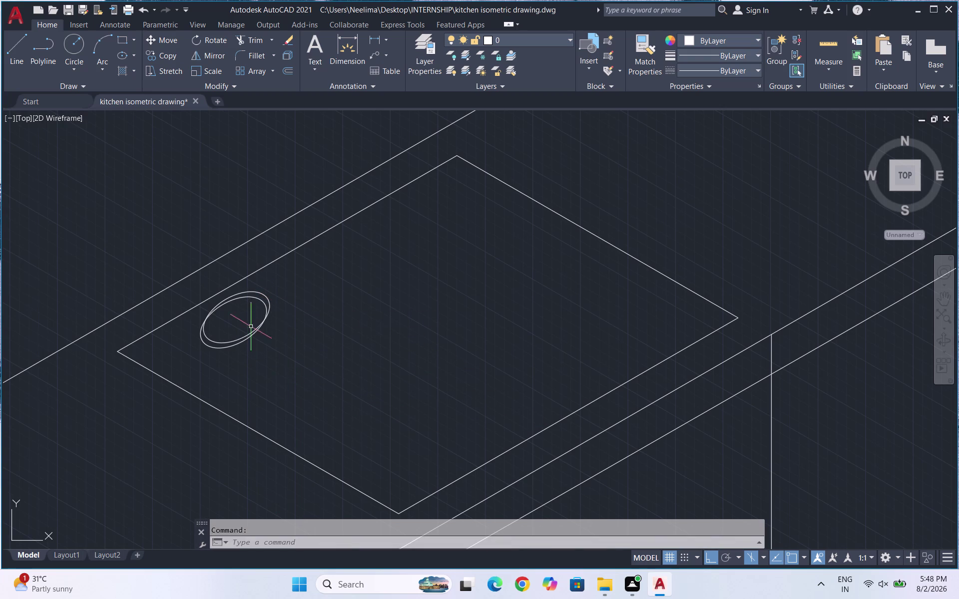
scroll(up, 3)
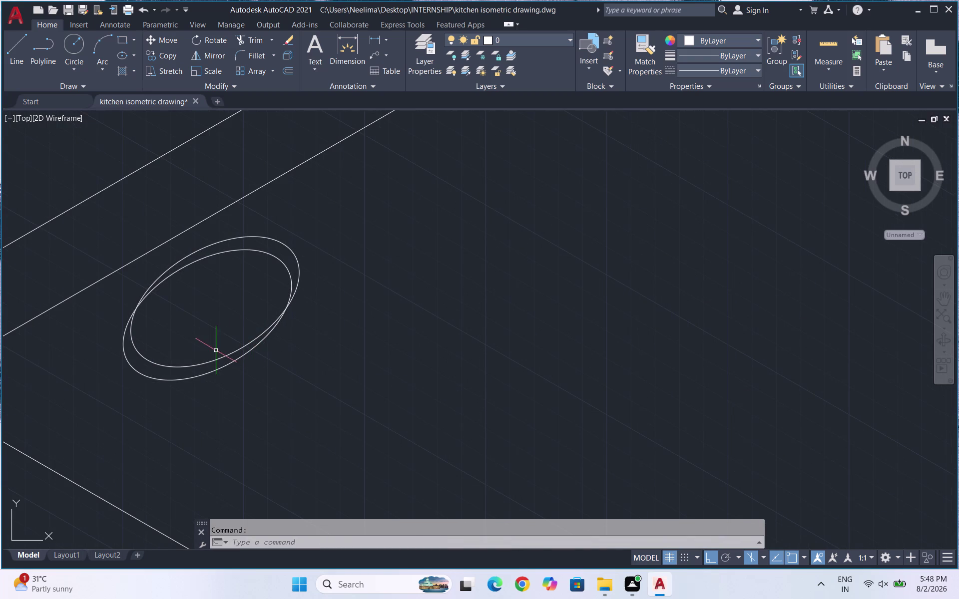
Delete one ring ellipse and copy the remaining one slightly up-left.
click(207, 360)
key(Delete)
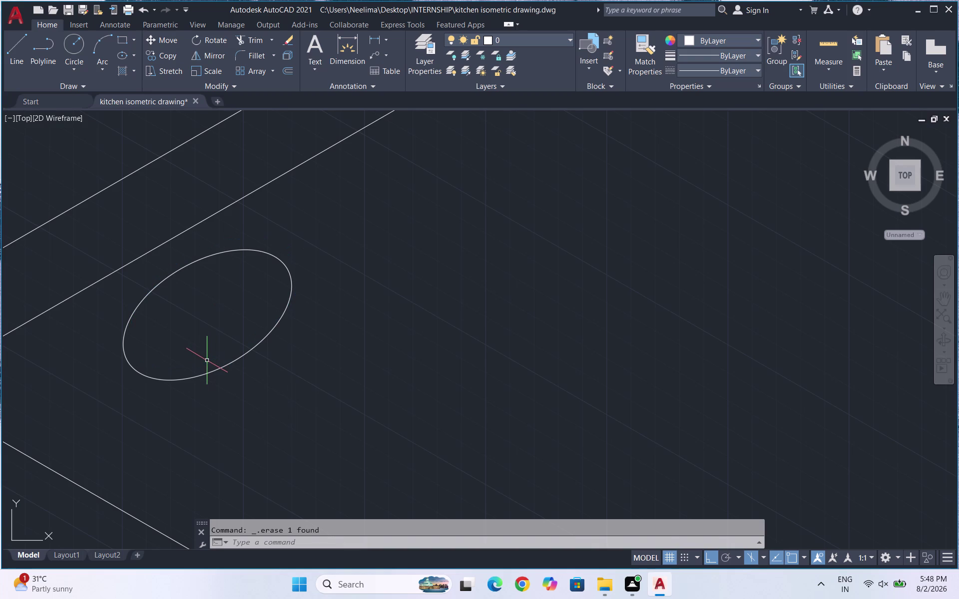
key(F5)
drag(262, 382, 213, 343)
click(186, 322)
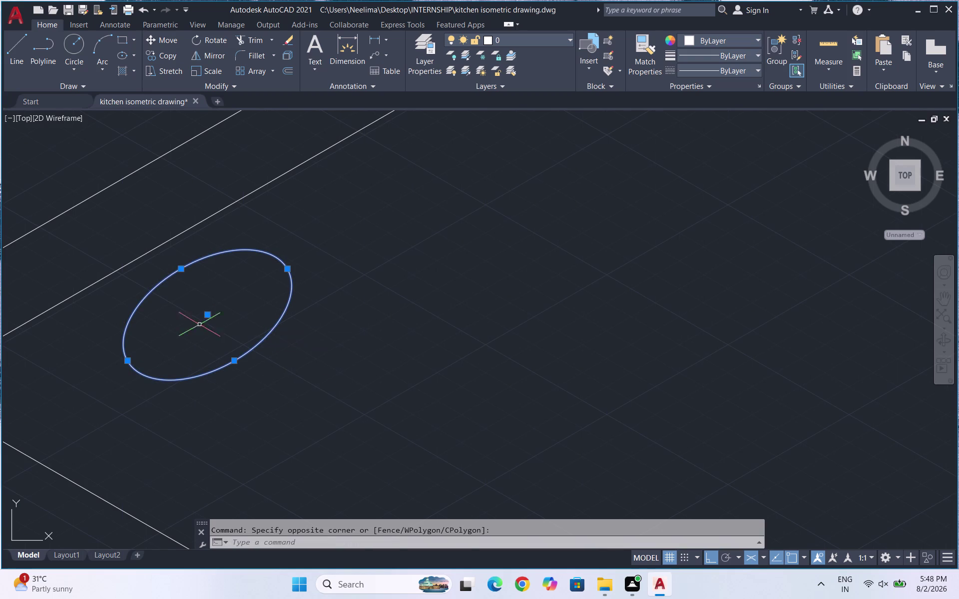
text(co)
key(Return)
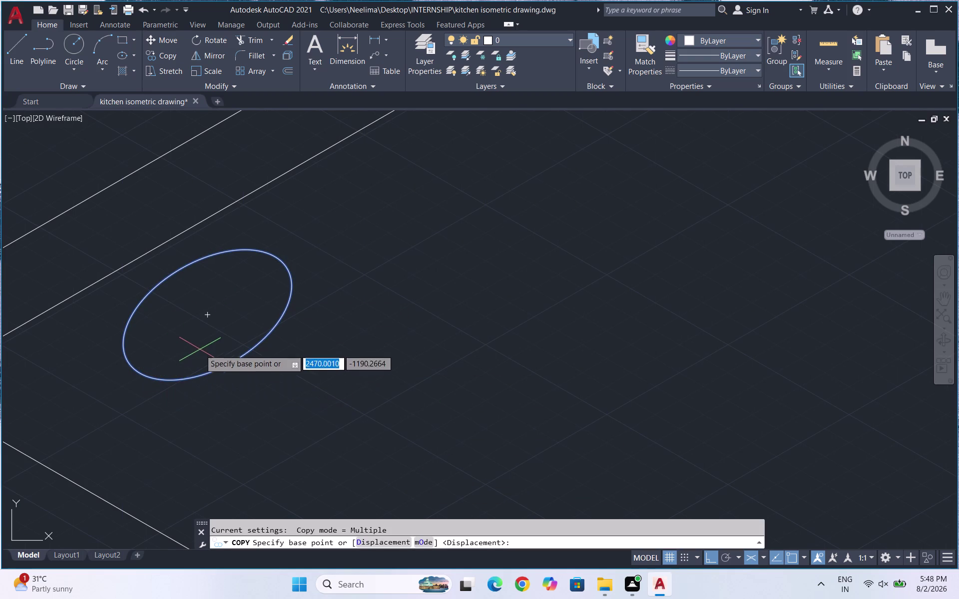
click(212, 312)
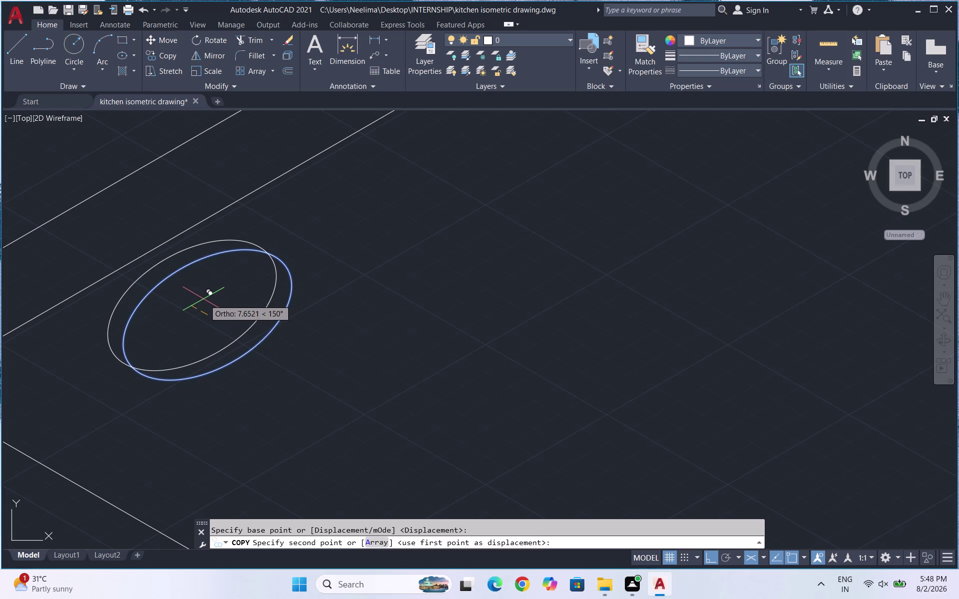
click(204, 299)
key(Escape)
Reselect both ellipses of the rebuilt burner ring.
drag(304, 352, 274, 339)
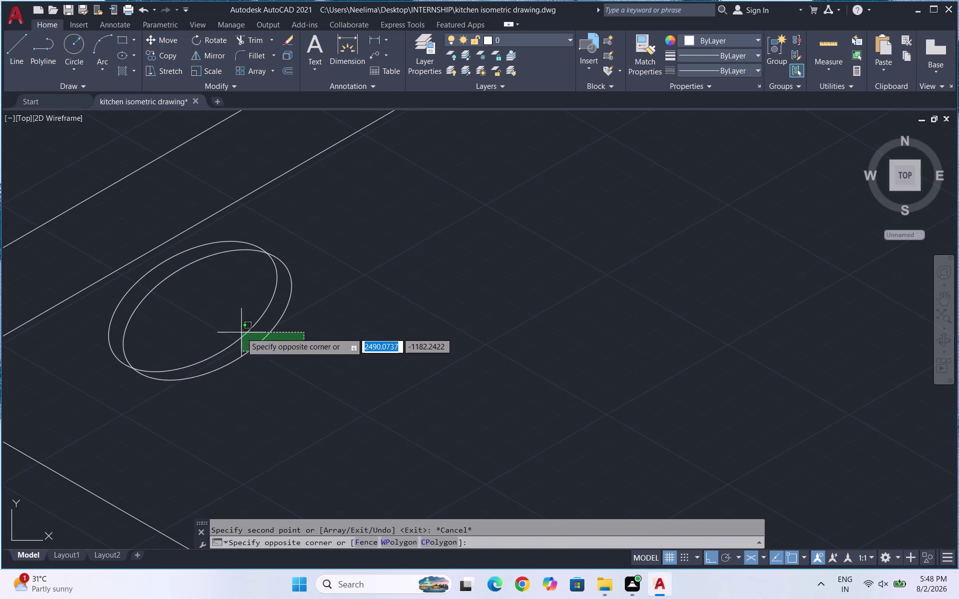
click(216, 316)
scroll(down, 3)
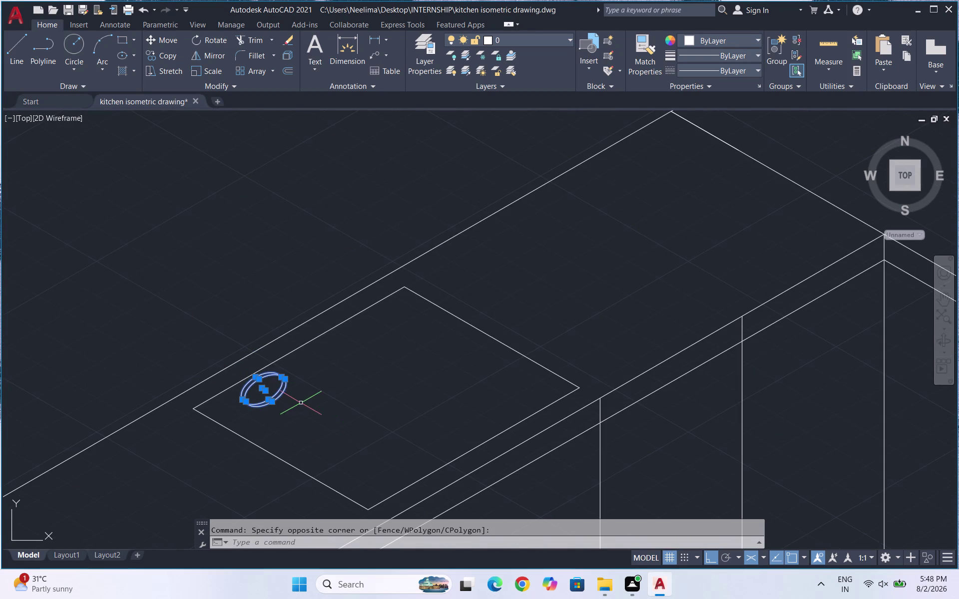
scroll(up, 3)
key(Escape)
scroll(up, 3)
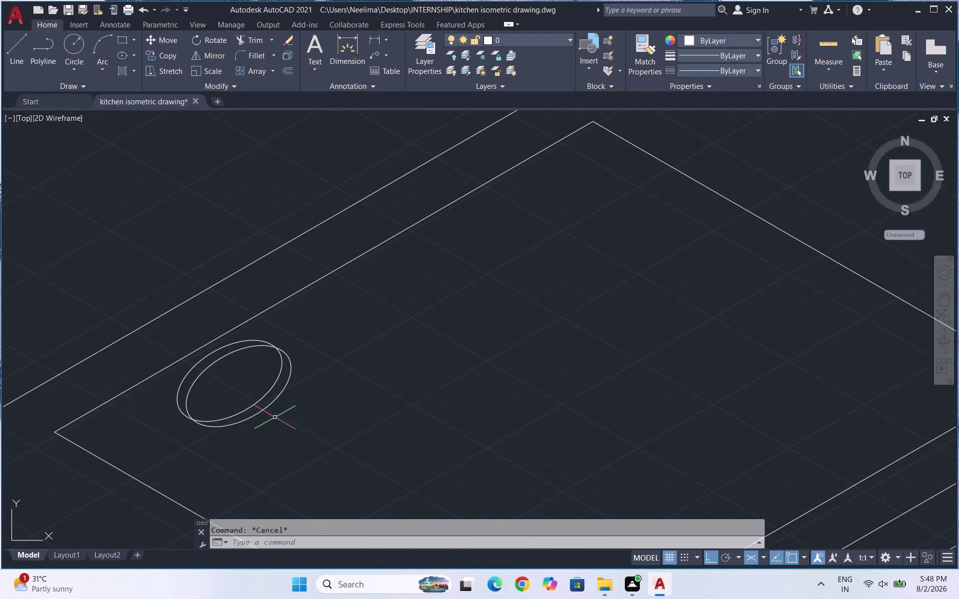
drag(279, 429, 280, 419)
click(207, 382)
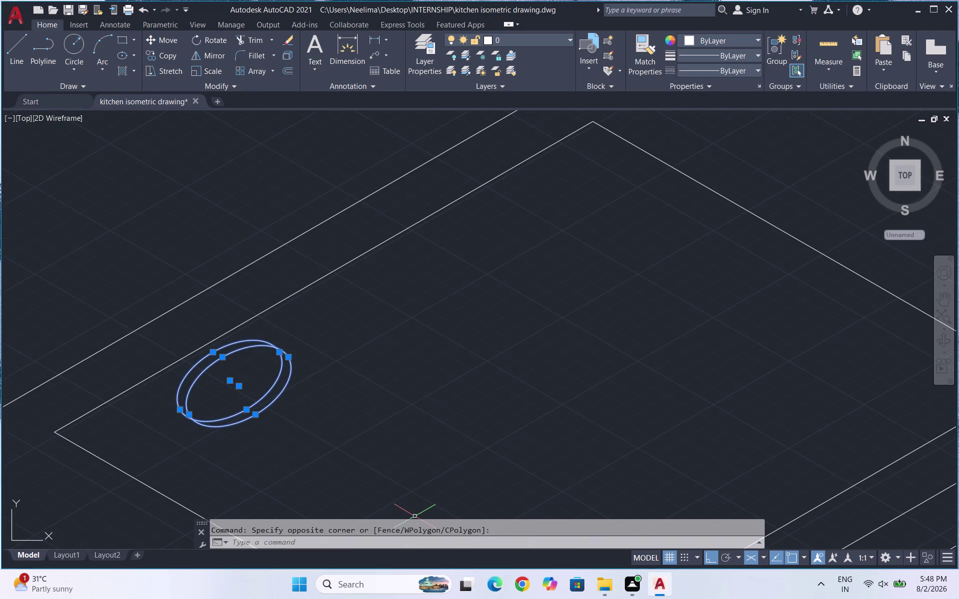
Copy the ring pair to the front and right burner positions with Ortho off.
key(c)
key(o)
key(Return)
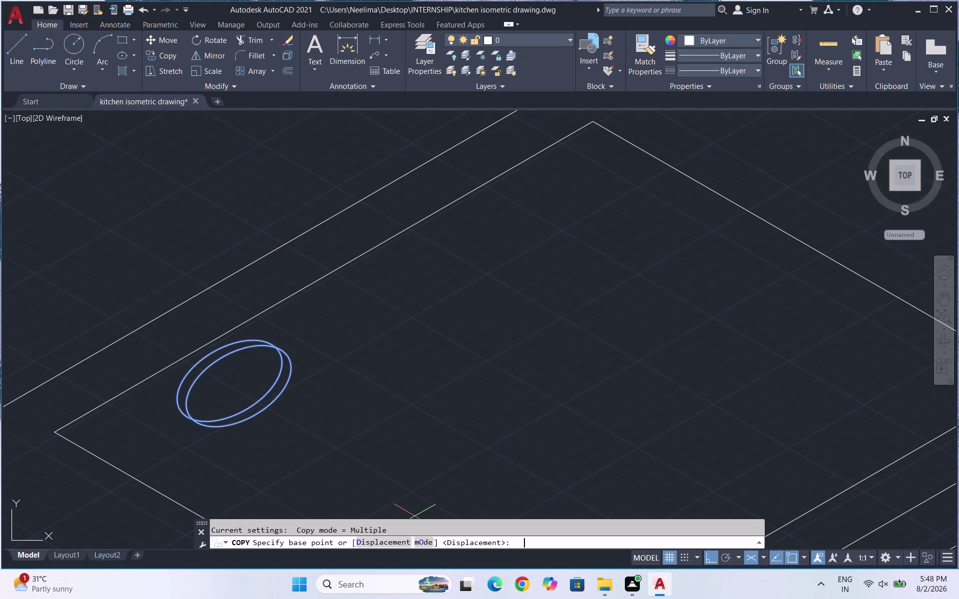
click(229, 397)
scroll(up, 3)
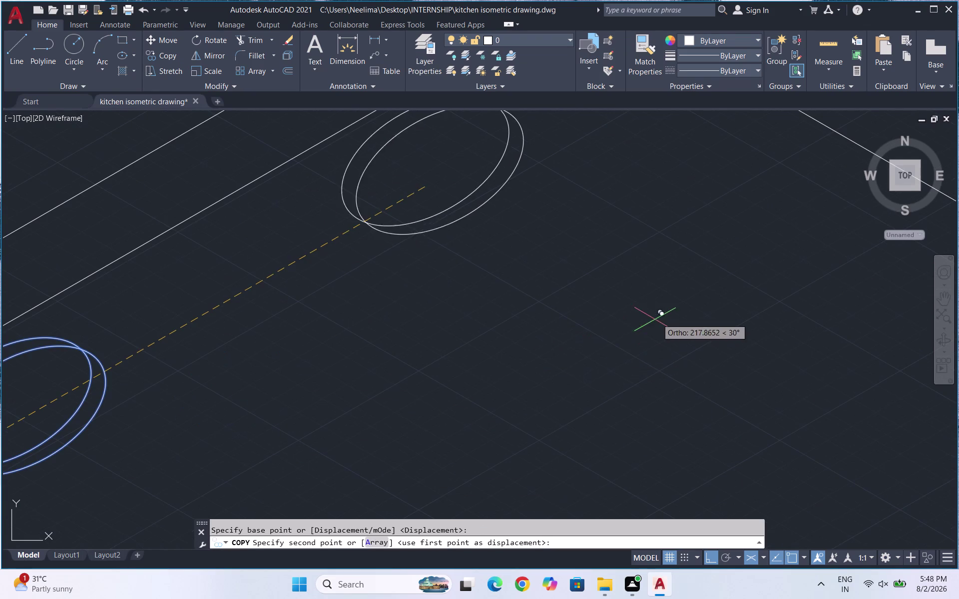
click(681, 316)
scroll(down, 3)
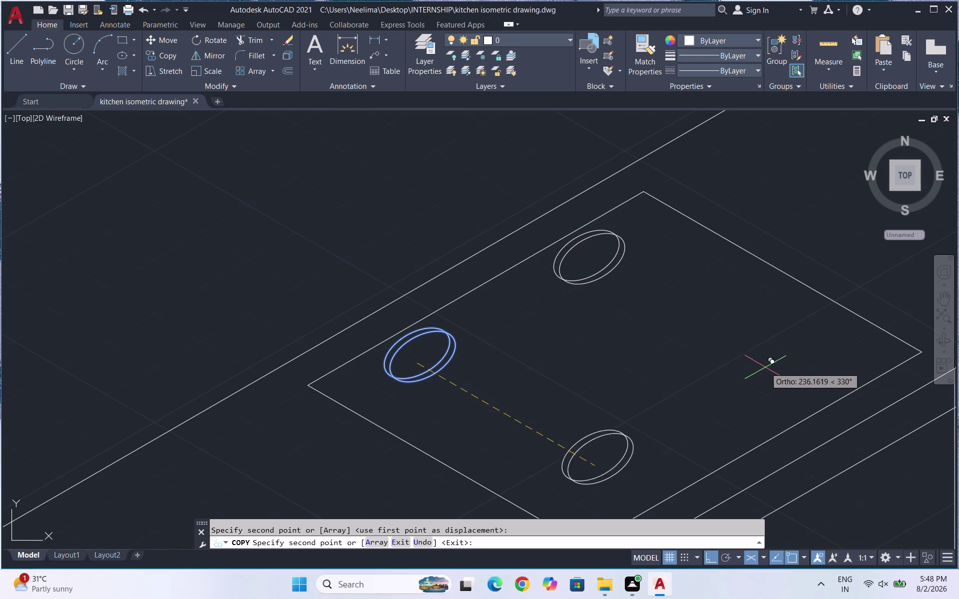
click(765, 374)
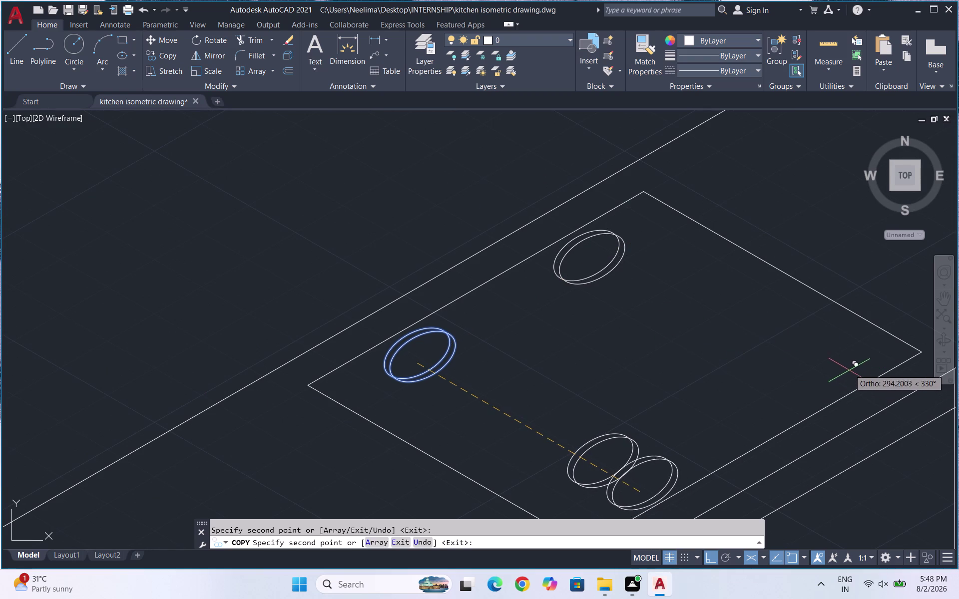
key(F8)
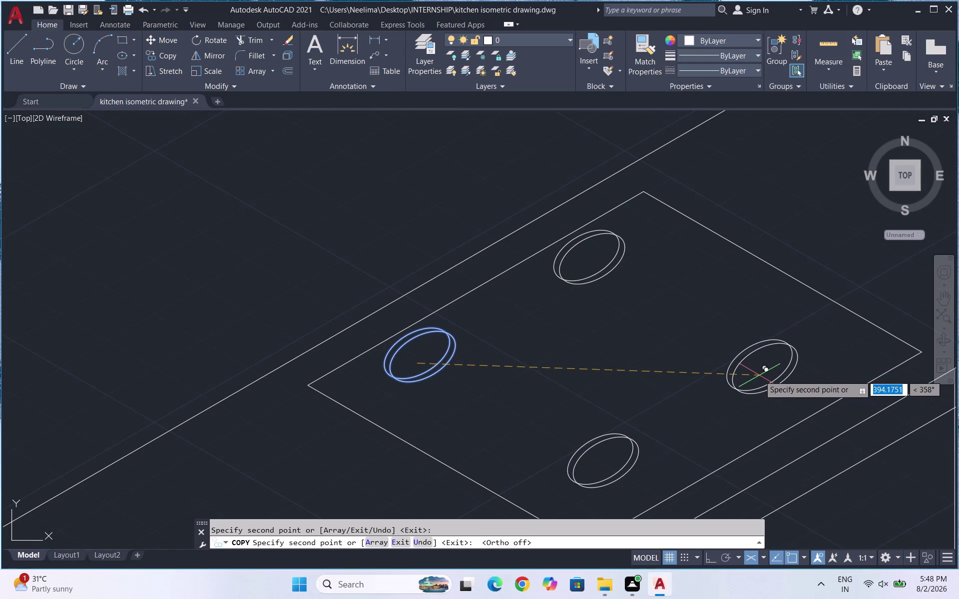
click(760, 373)
key(Escape)
Start a line on Isoplane Right near the cooktop's front edge.
scroll(down, 3)
scroll(up, 3)
scroll(up, 3)
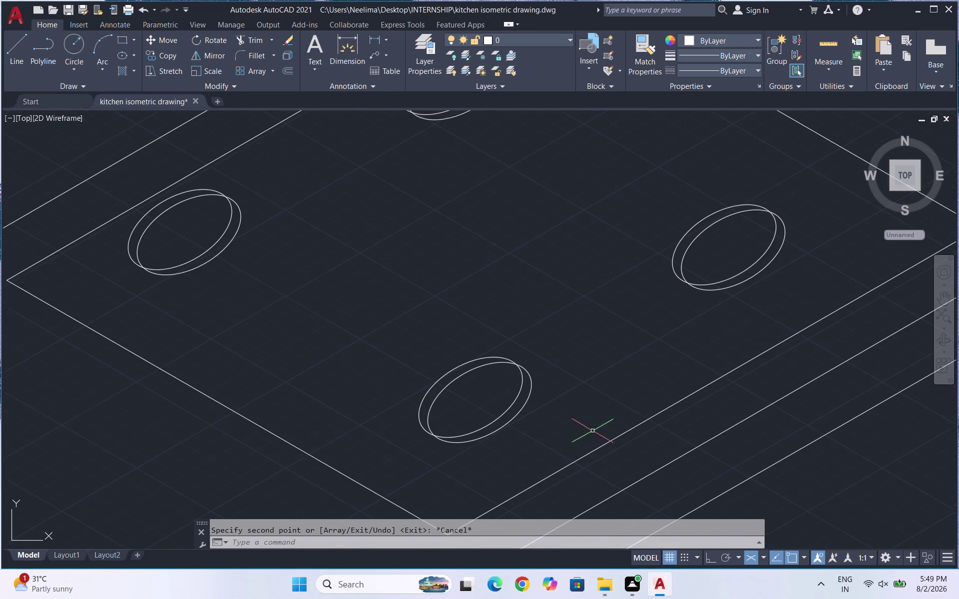
scroll(down, 3)
scroll(up, 3)
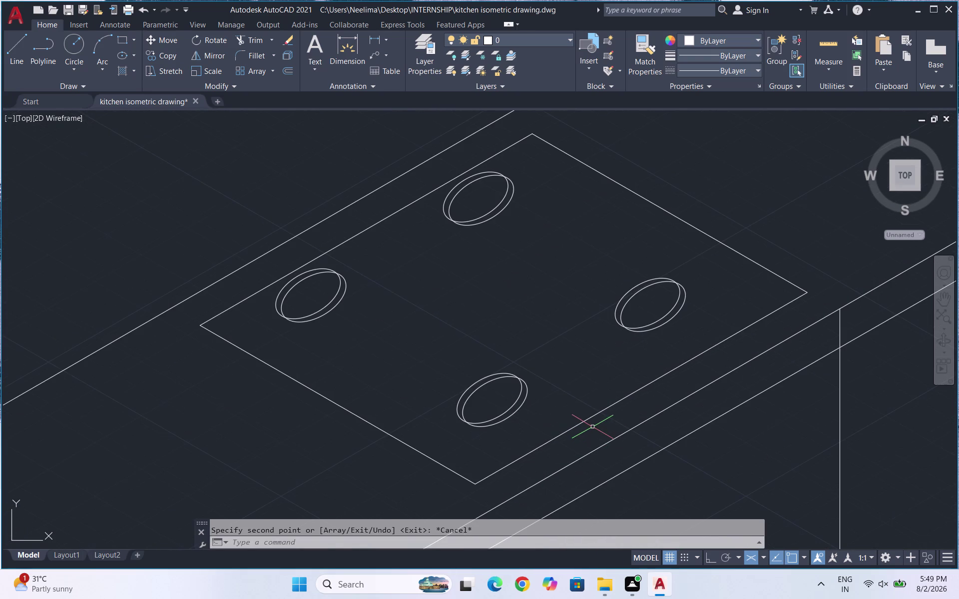
key(l)
key(Return)
key(F5)
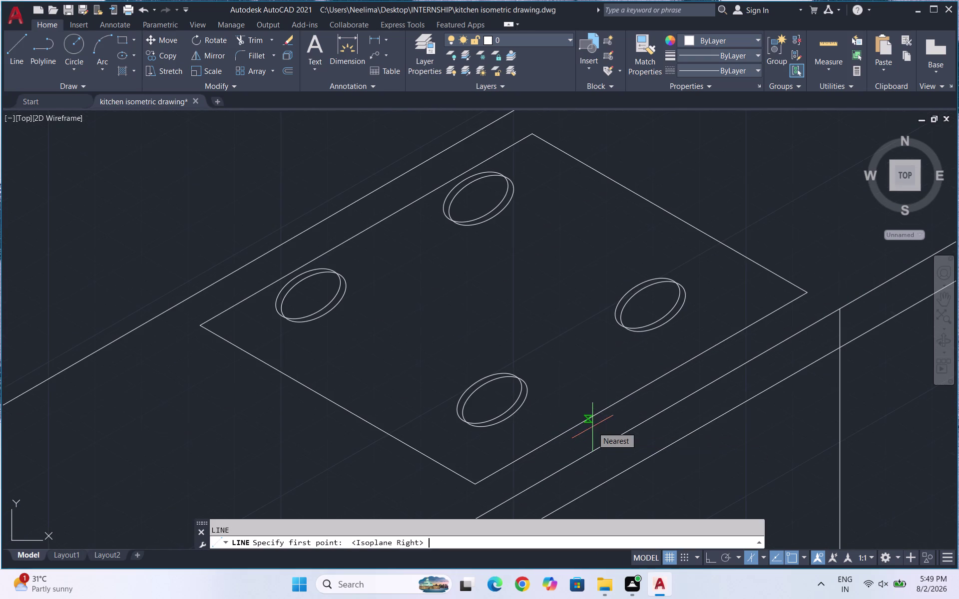
click(777, 277)
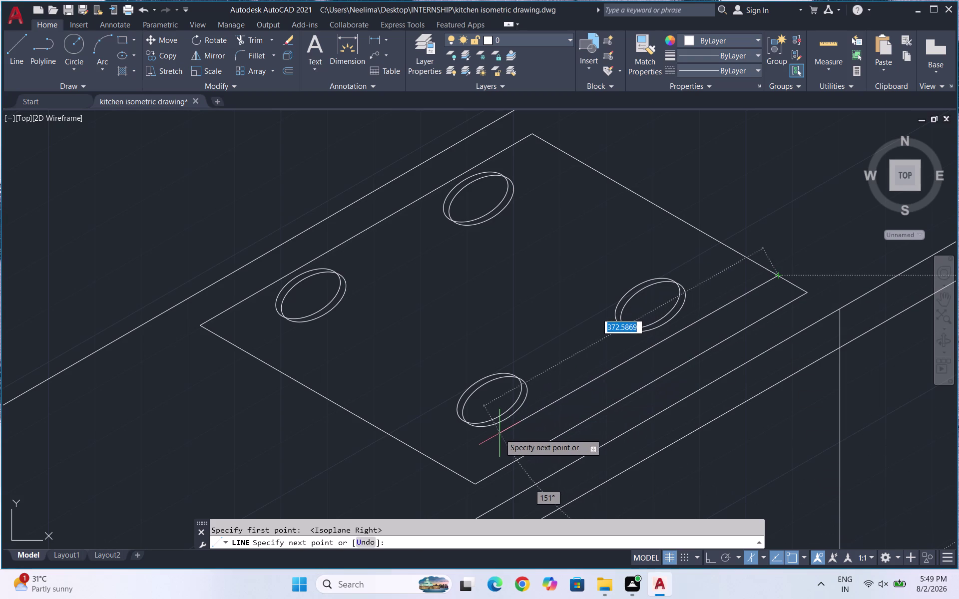
Draw a line parallel to the front edge and a short slant to the counter edge.
click(498, 434)
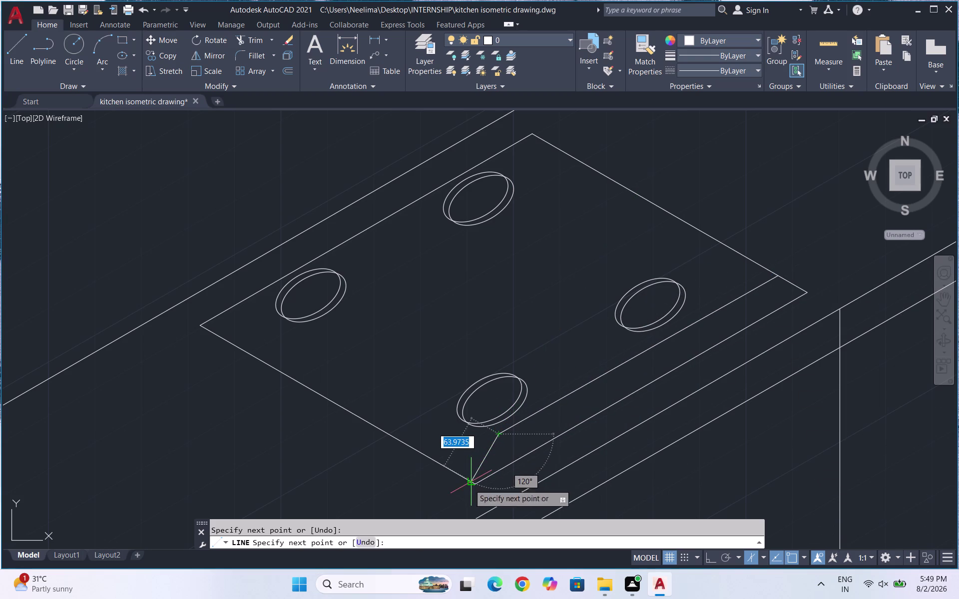
click(476, 484)
key(Escape)
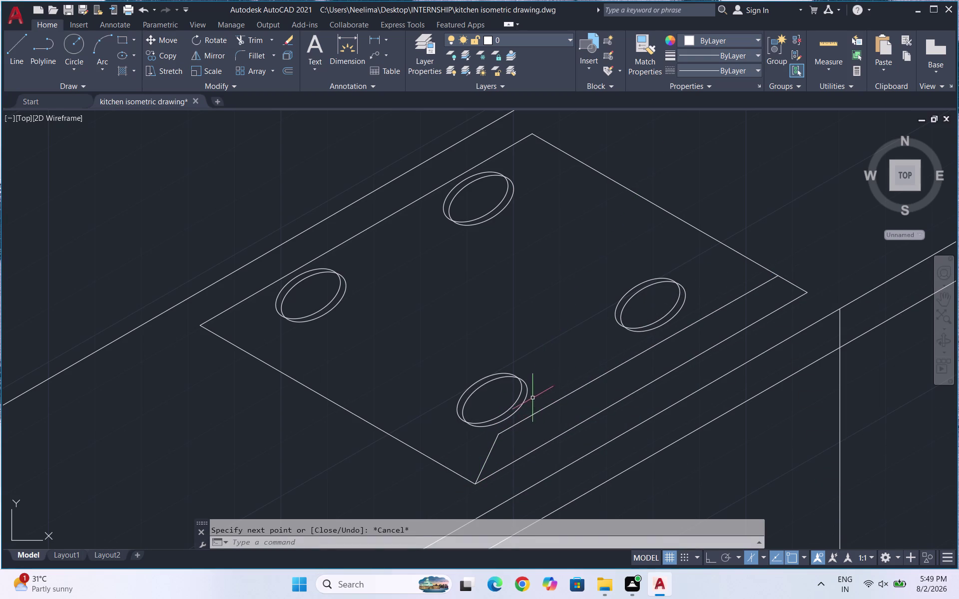
Select the front burner ring pair.
scroll(up, 3)
drag(531, 404, 502, 385)
drag(425, 365, 415, 361)
scroll(down, 3)
scroll(down, 3)
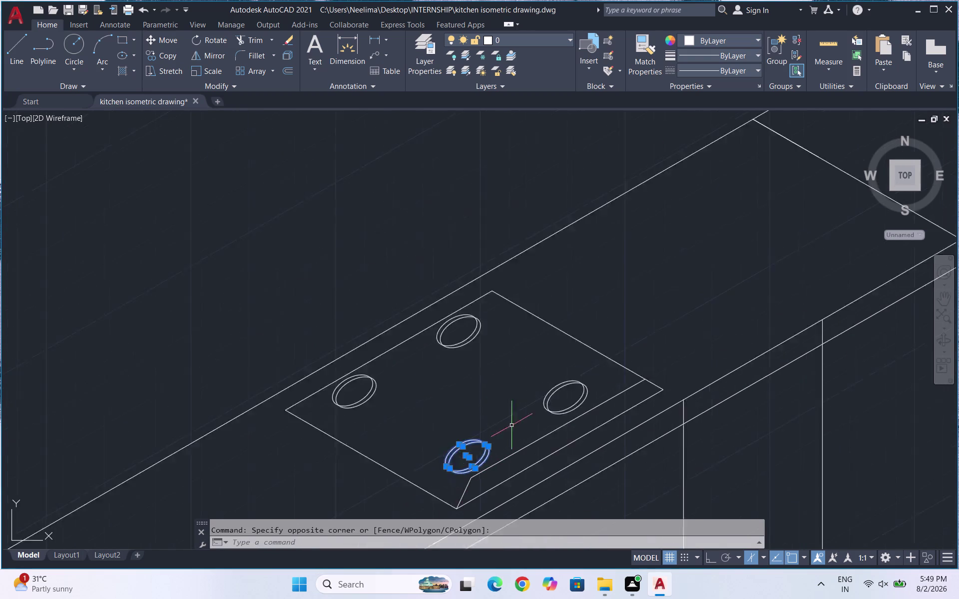
Scale the front burner ring pair from its centre by a factor of about 1.47.
scroll(down, 3)
scroll(down, 3)
scroll(up, 3)
scroll(up, 3)
key(Escape)
scroll(up, 3)
drag(549, 421, 508, 397)
click(472, 384)
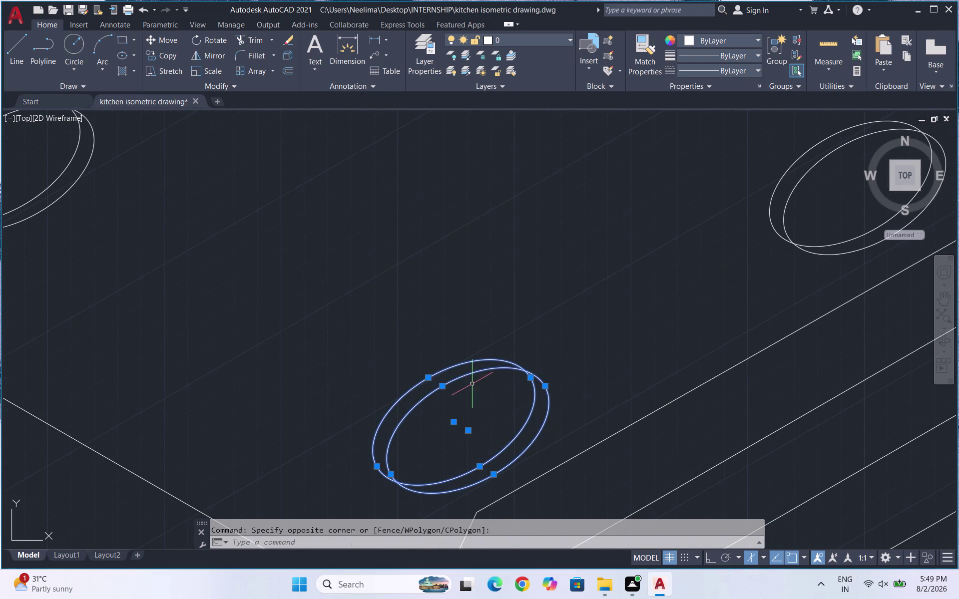
text(sc)
key(Return)
click(453, 421)
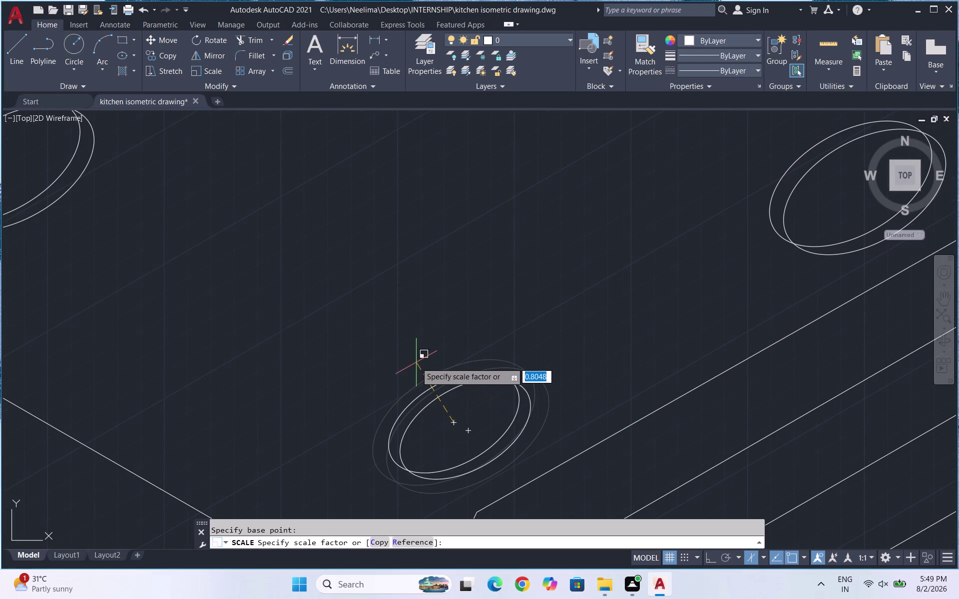
scroll(up, 3)
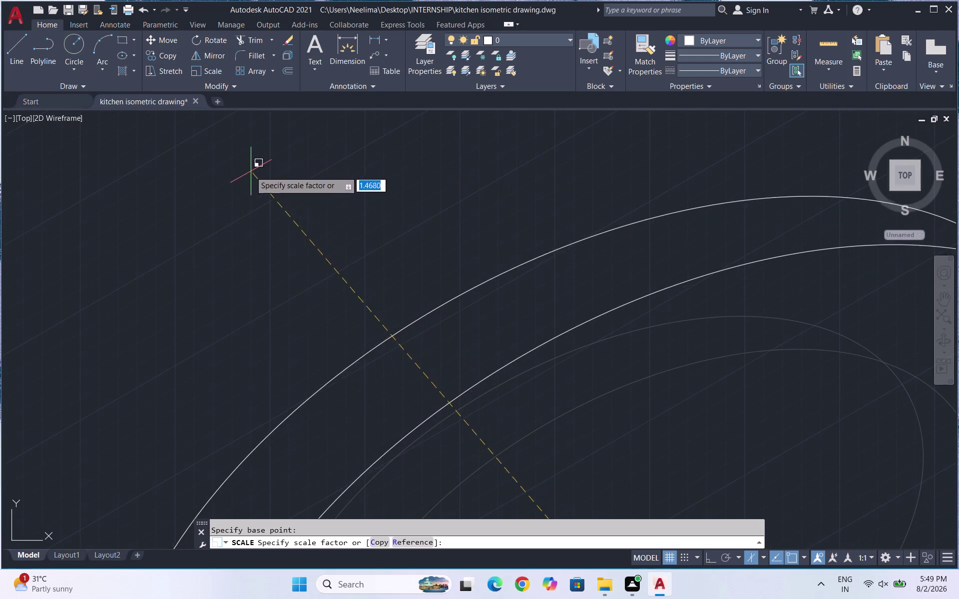
click(215, 178)
Rescale the enlarged front rings with a smaller factor.
scroll(down, 3)
scroll(down, 3)
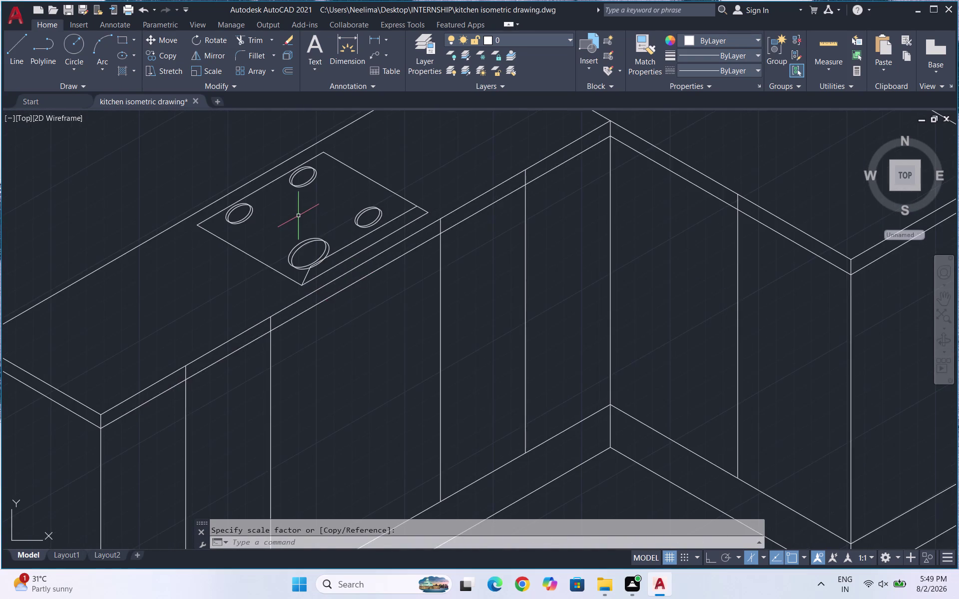
scroll(up, 3)
scroll(up, 3)
drag(357, 283, 344, 278)
click(203, 251)
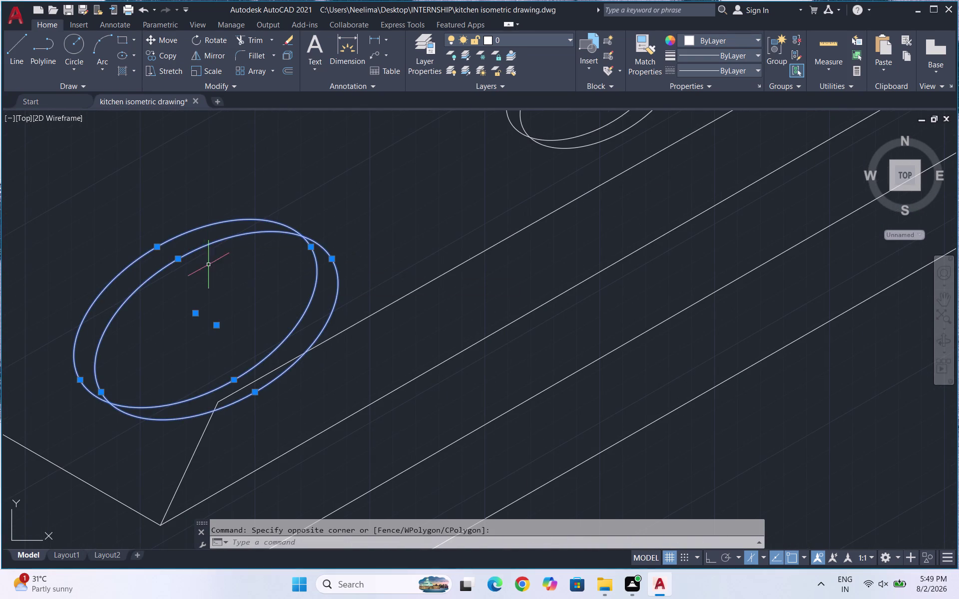
key(s)
key(c)
key(Return)
drag(173, 272, 166, 267)
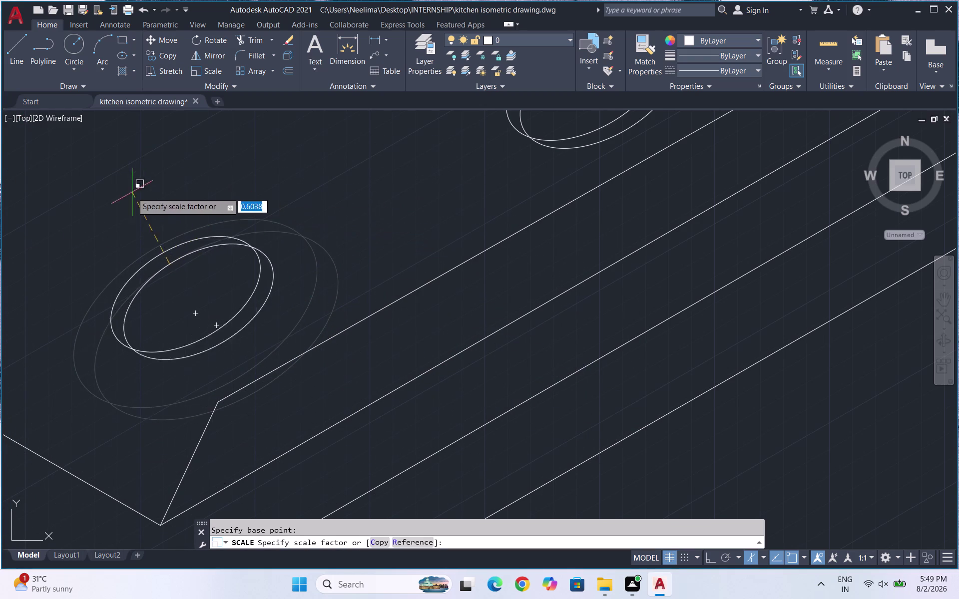
click(26, 192)
Reselect the resized front burner rings.
scroll(down, 3)
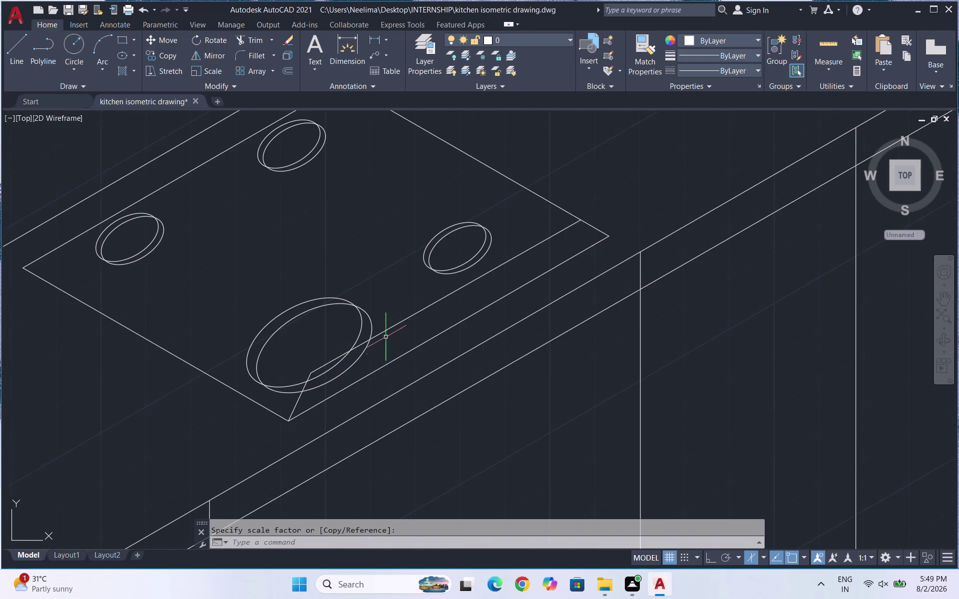
scroll(up, 3)
scroll(down, 3)
scroll(up, 3)
drag(388, 329, 345, 310)
click(306, 302)
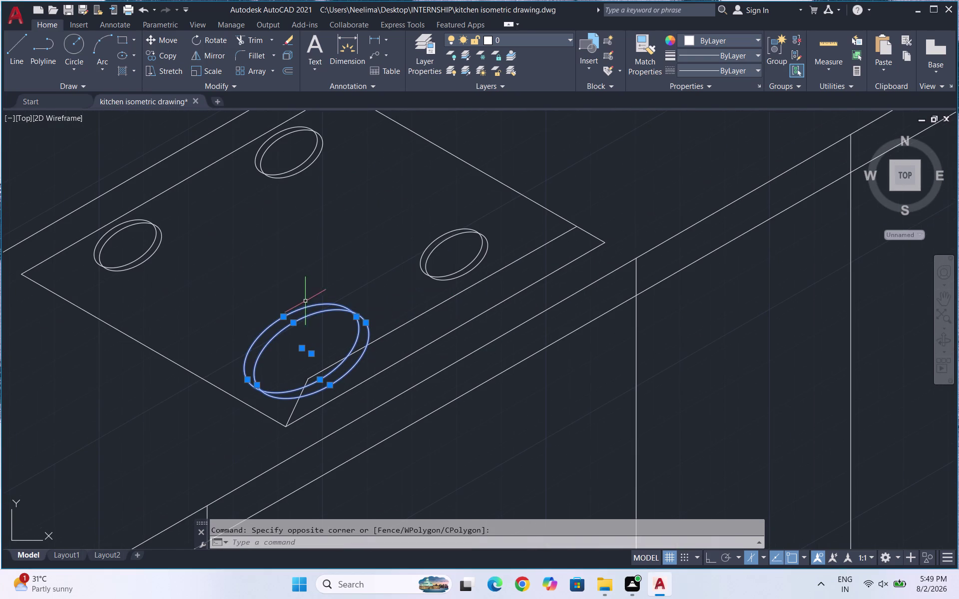
Move the enlarged front rings slightly to the left.
key(m)
key(Return)
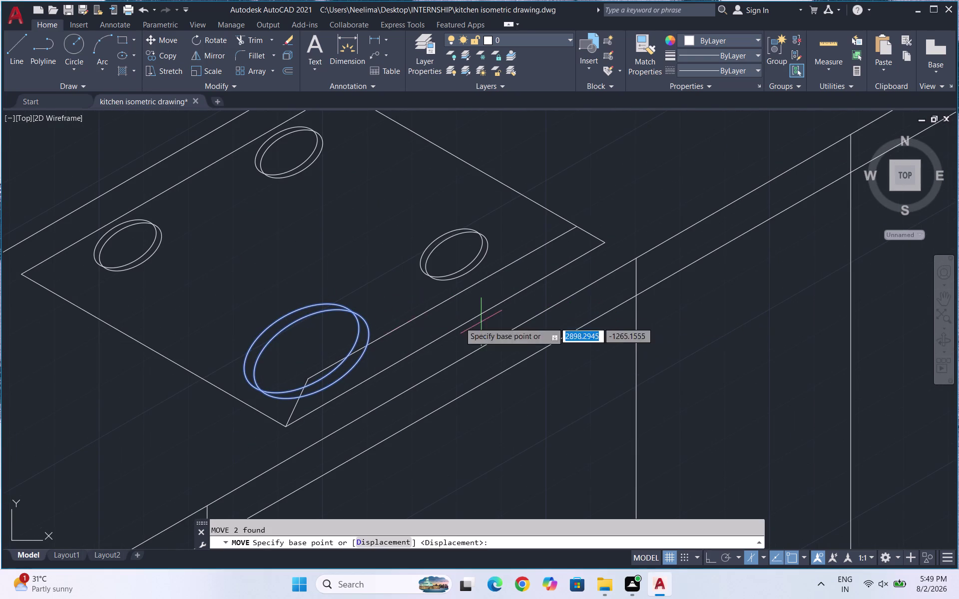
click(318, 329)
click(291, 308)
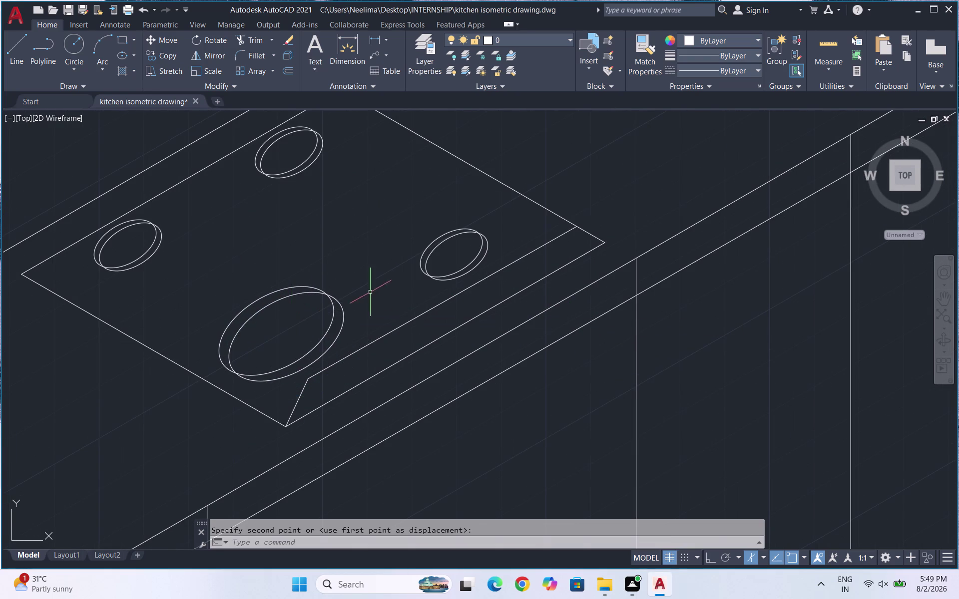
Delete the three smaller burners at the right, back and left spots.
drag(487, 259, 470, 249)
click(452, 237)
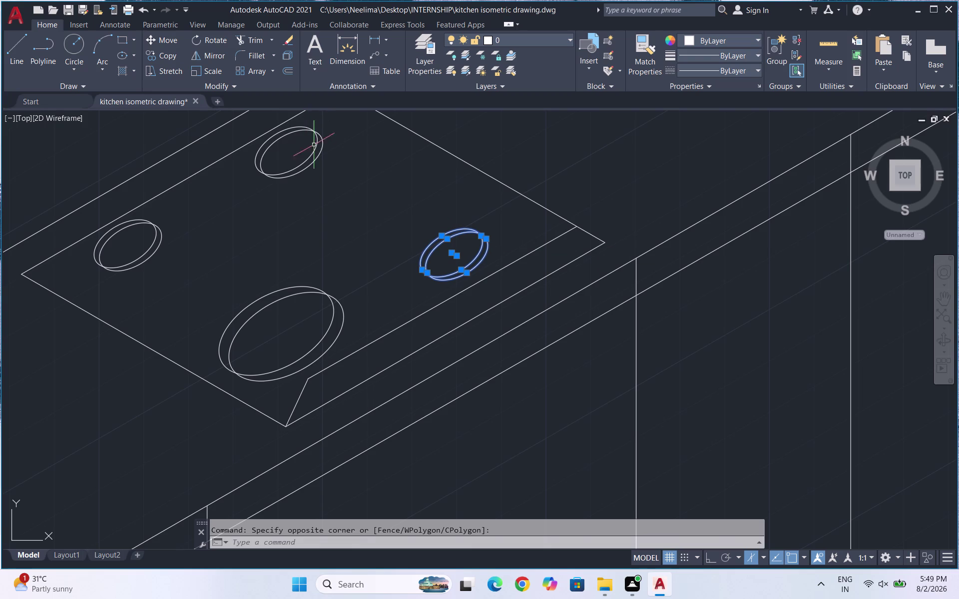
drag(307, 115, 296, 151)
key(Escape)
drag(334, 165, 317, 155)
click(271, 149)
drag(164, 254, 154, 251)
click(135, 245)
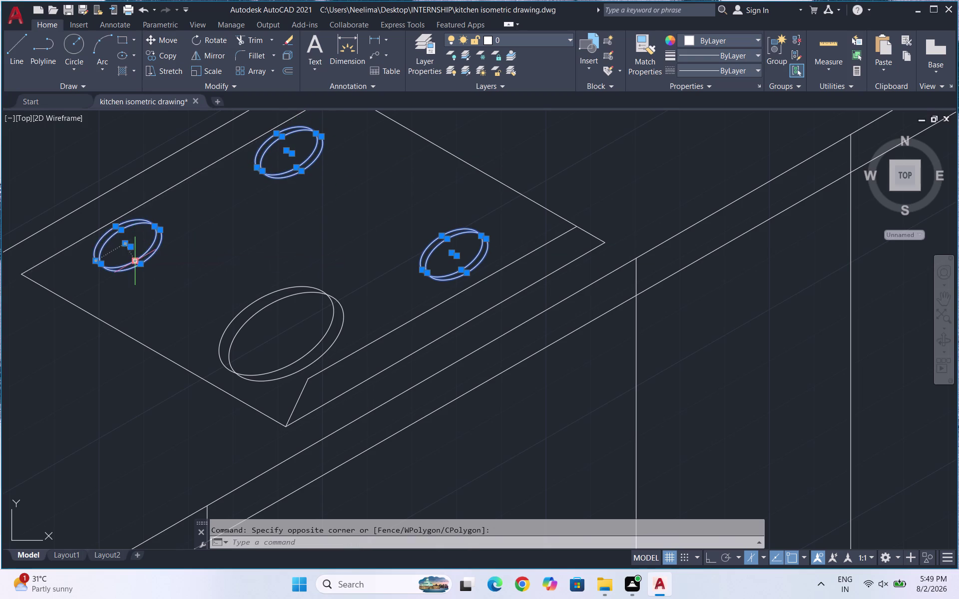
key(Delete)
Copy the enlarged front rings to the right, back and left burner spots.
drag(363, 325, 348, 319)
click(310, 309)
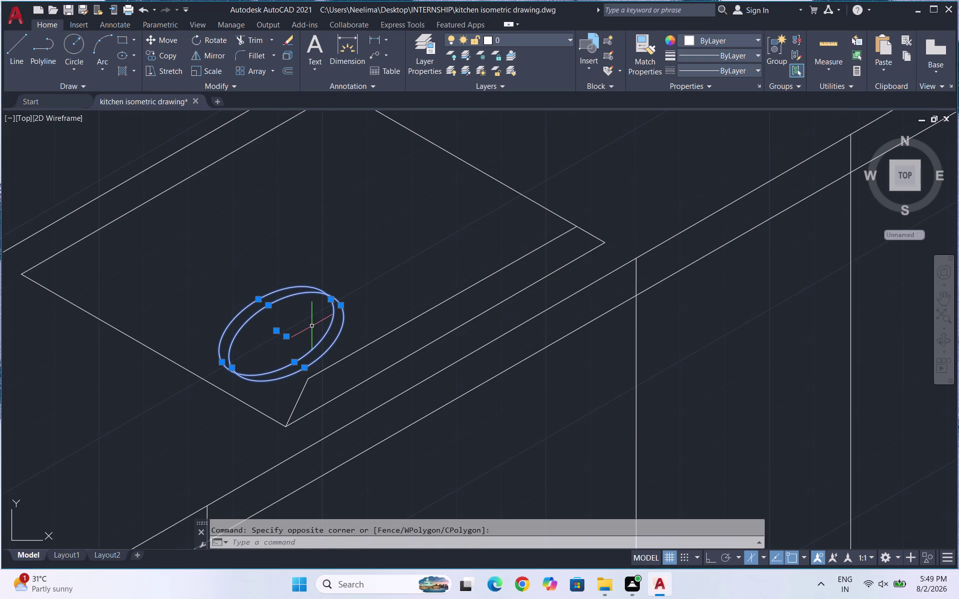
text(co)
key(Return)
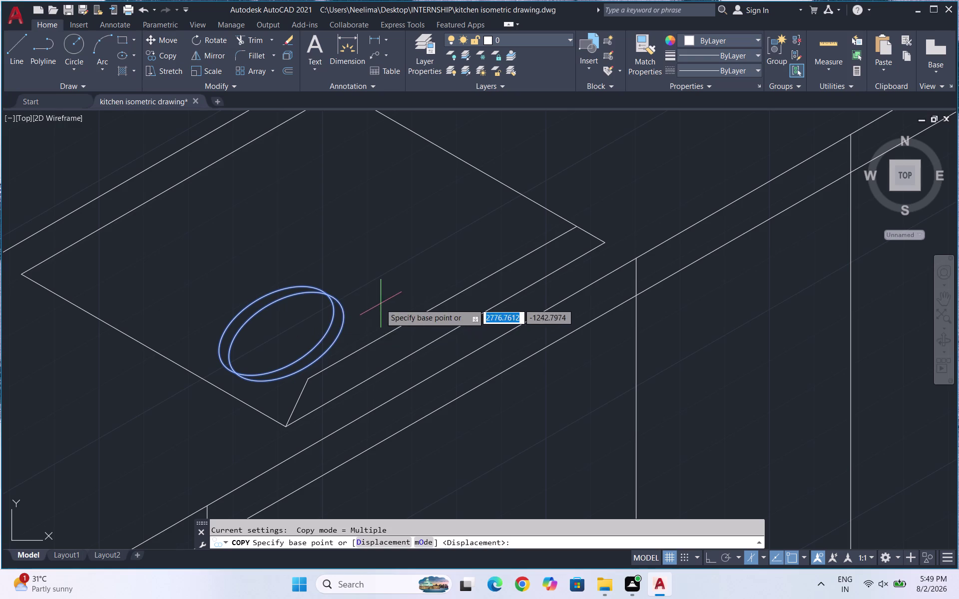
click(288, 333)
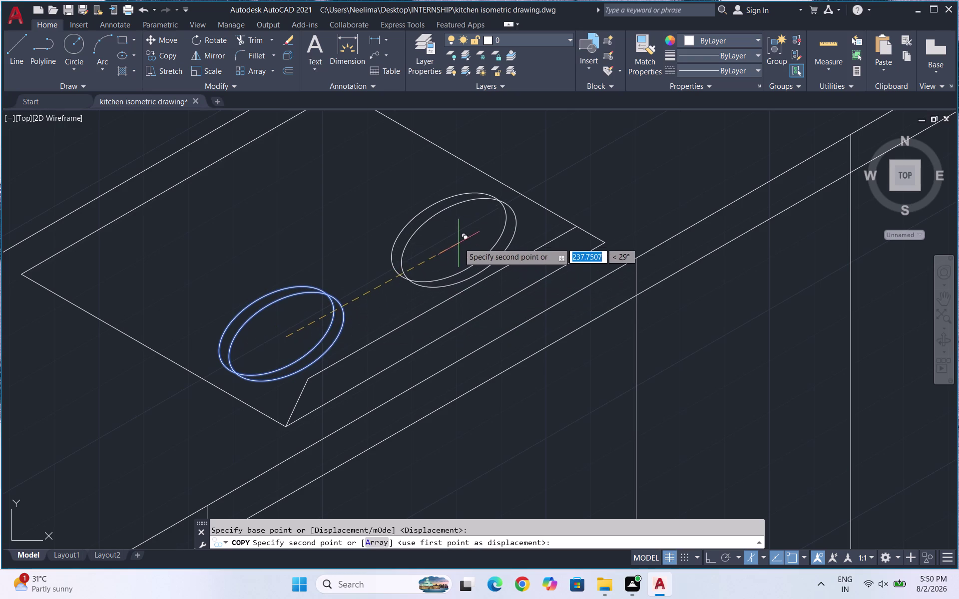
click(444, 241)
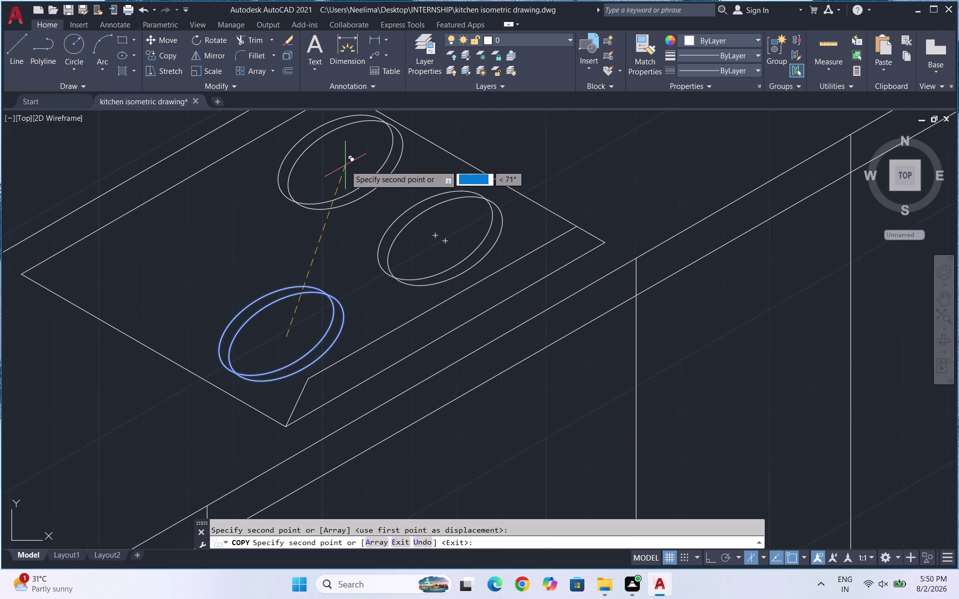
click(344, 164)
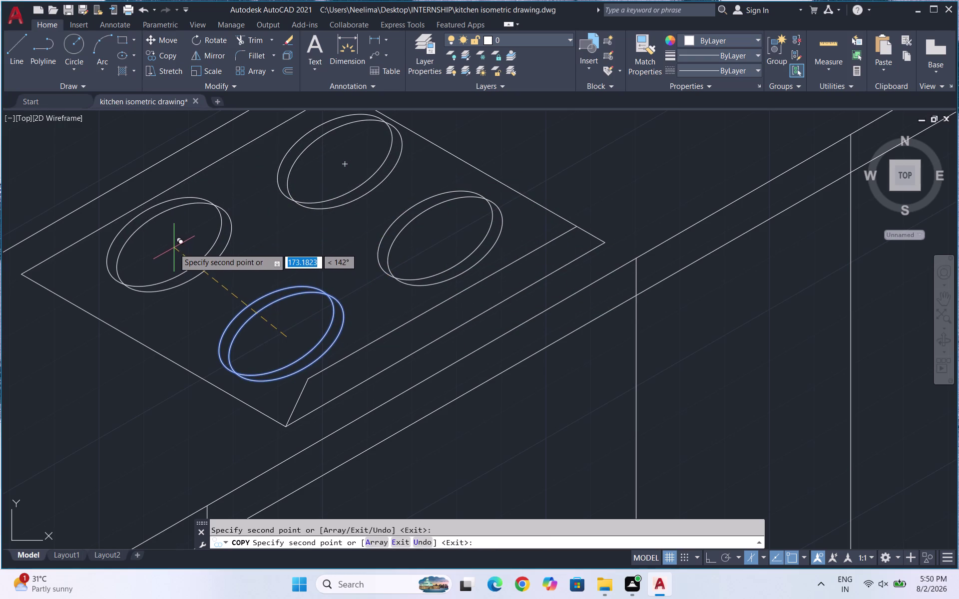
click(174, 248)
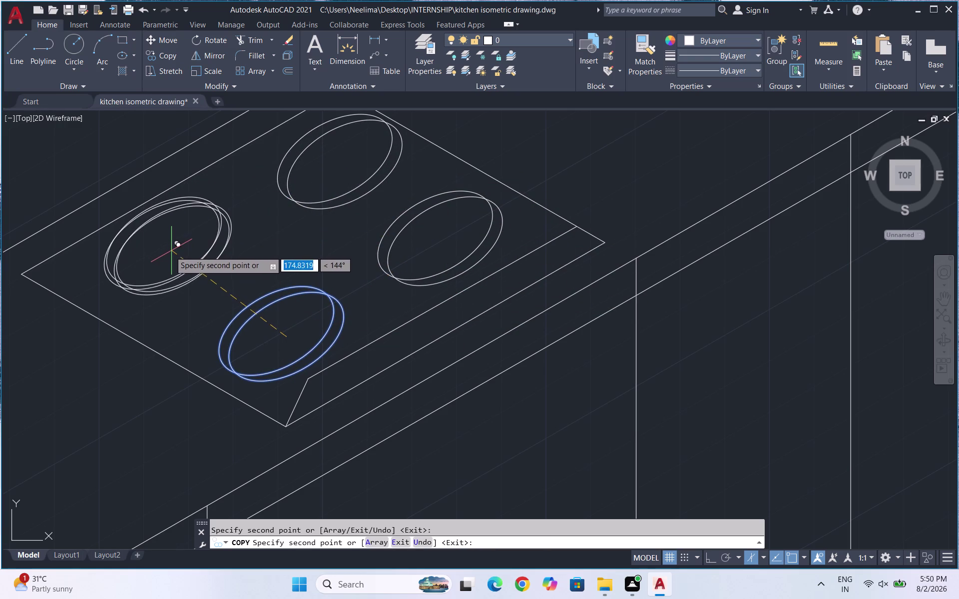
key(Escape)
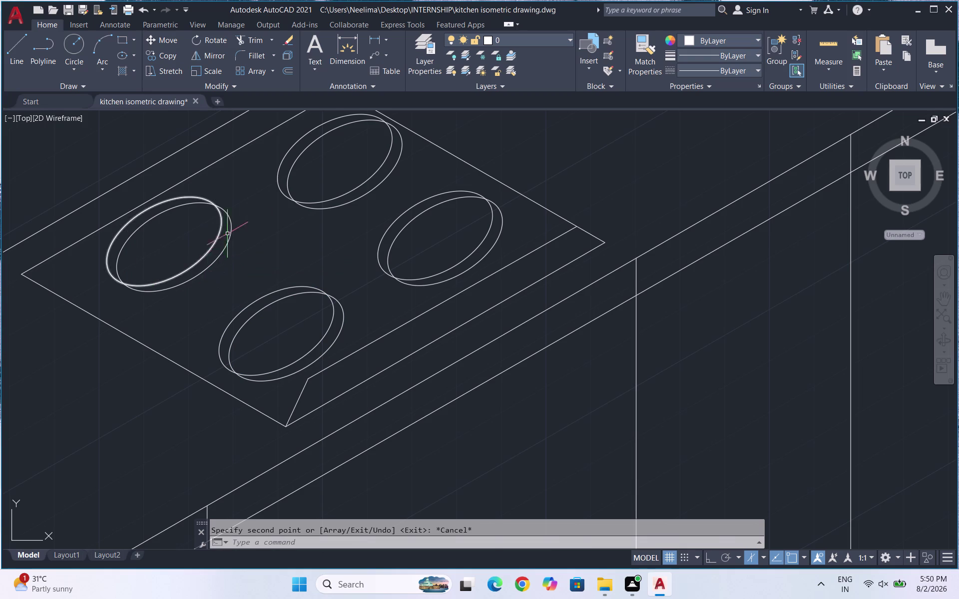
Nudge the back burner rings into place with MOVE.
scroll(down, 3)
scroll(up, 3)
drag(375, 244, 312, 222)
click(279, 218)
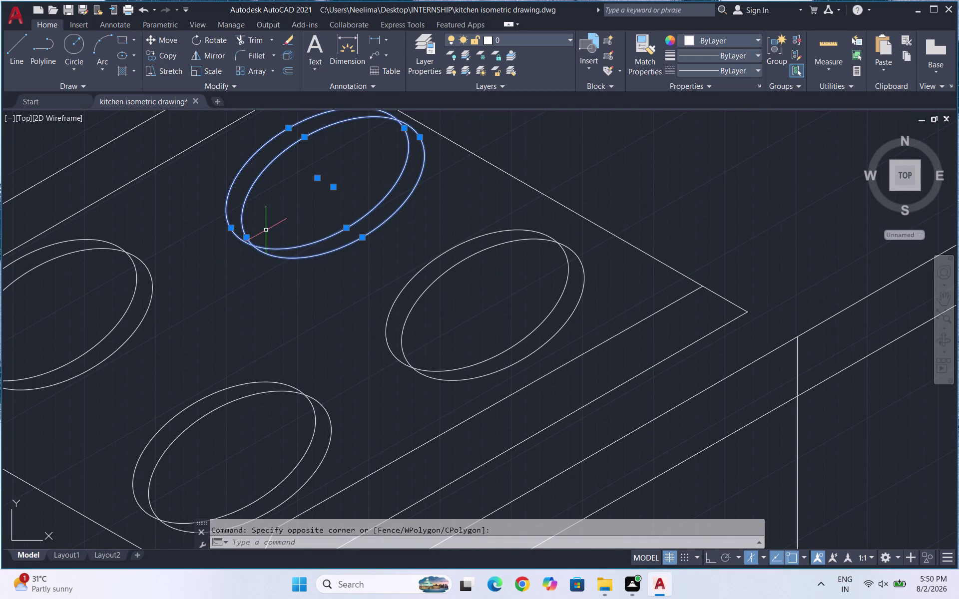
key(m)
key(Return)
click(293, 198)
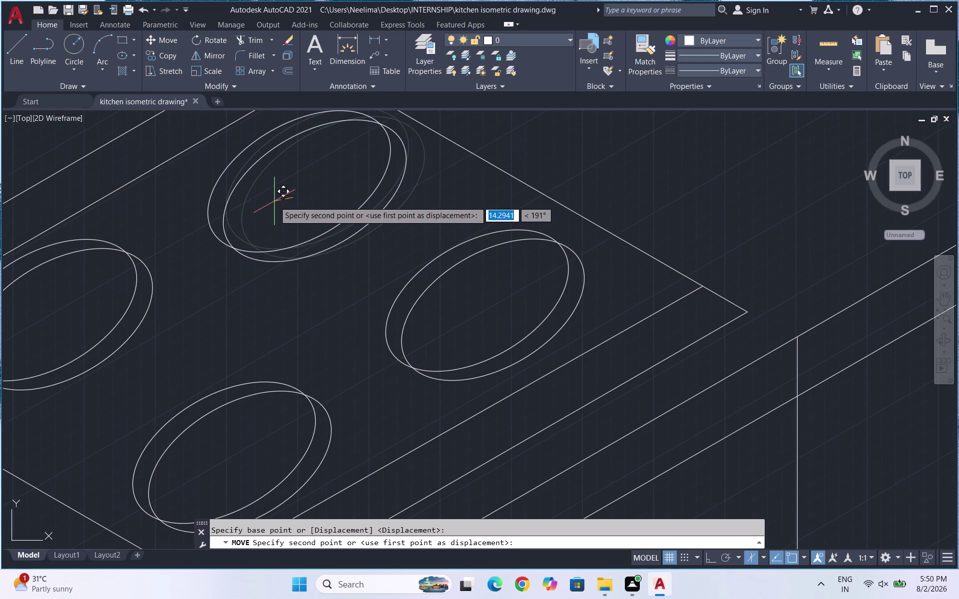
click(274, 202)
scroll(down, 3)
scroll(up, 3)
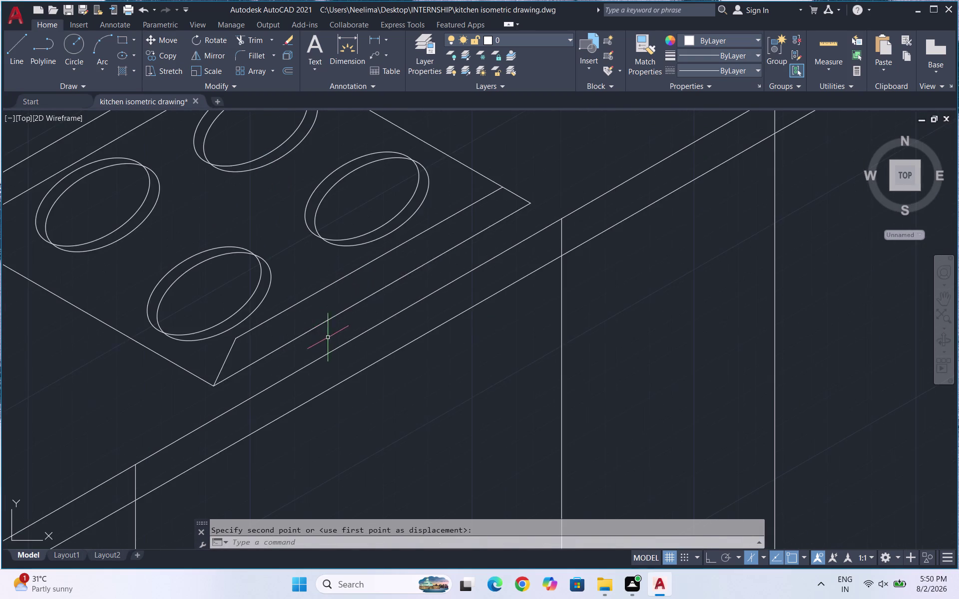
scroll(up, 3)
Draw a small isocircle knob ellipse on the cooktop's front edge.
text(el)
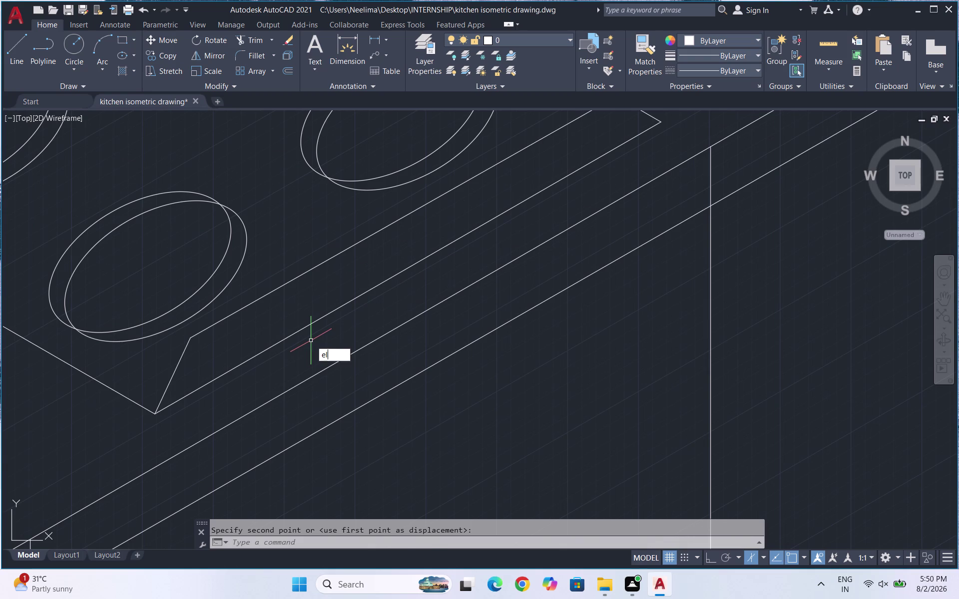
key(Return)
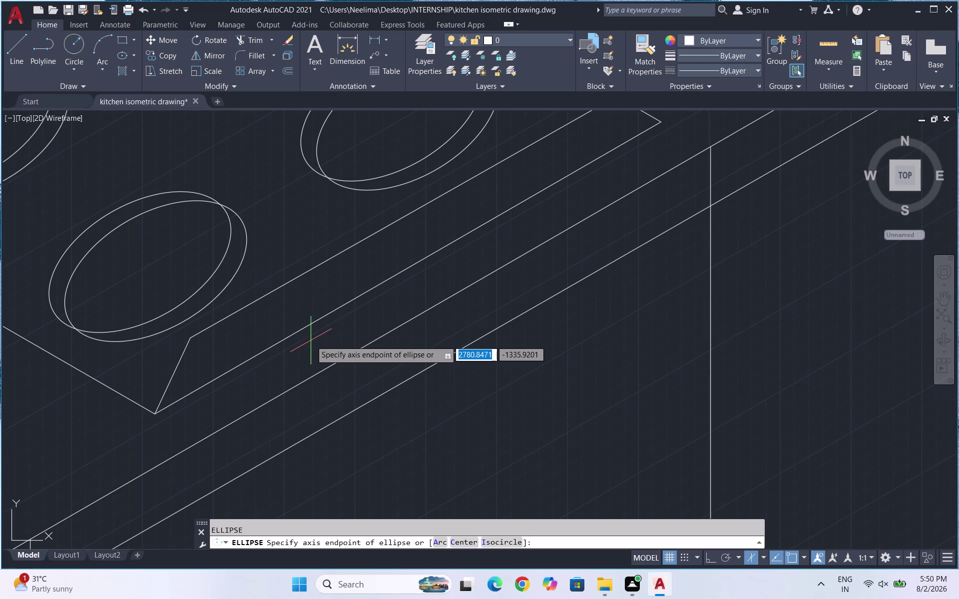
click(505, 541)
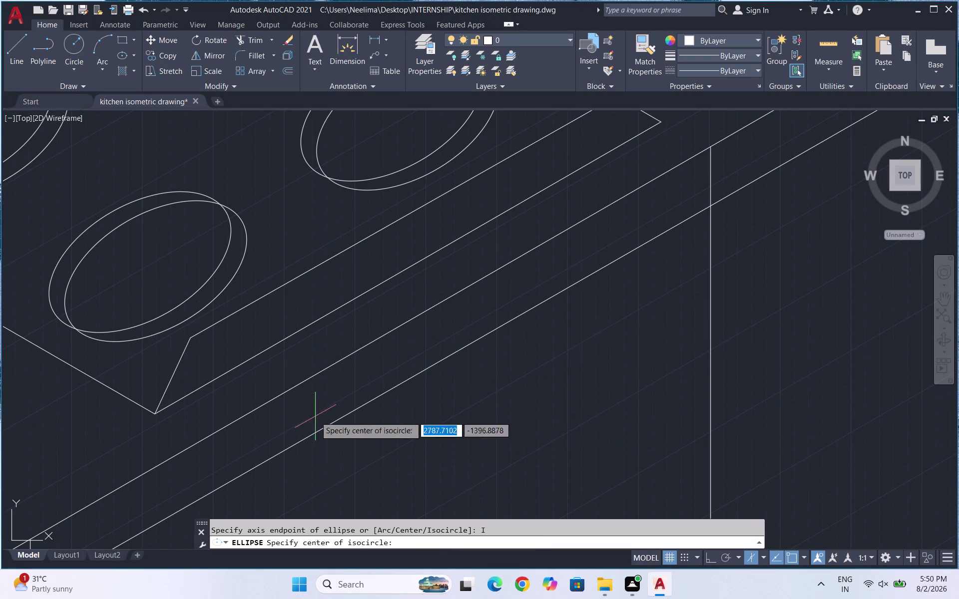
scroll(up, 3)
click(234, 340)
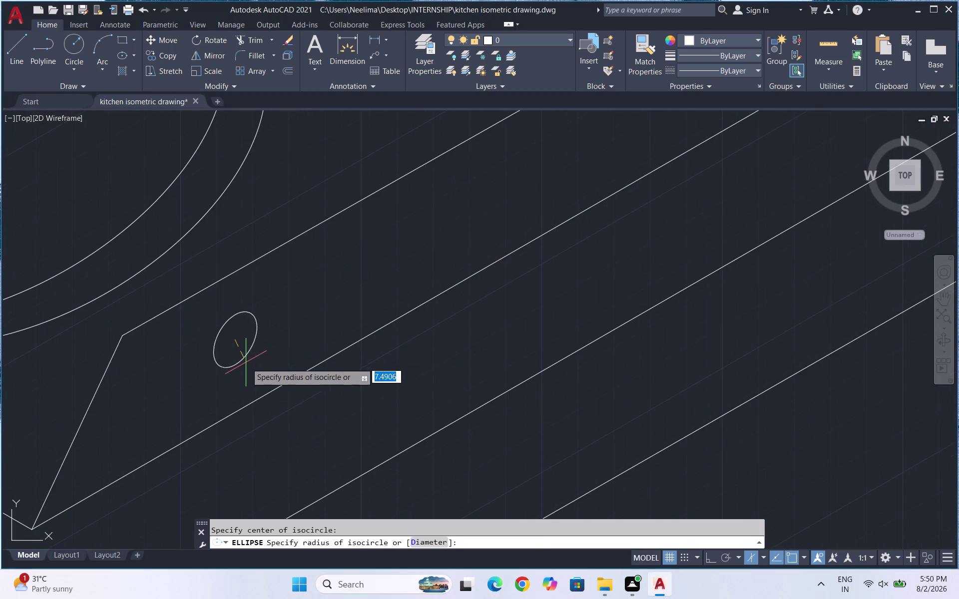
click(253, 380)
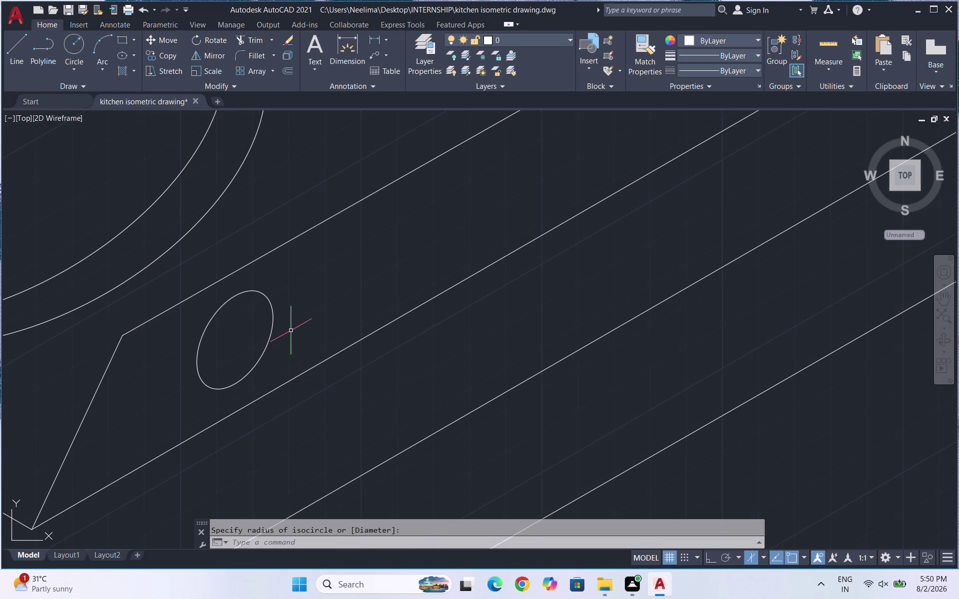
Copy the knob ellipse with a slight offset to form a double ring.
text(co)
key(Return)
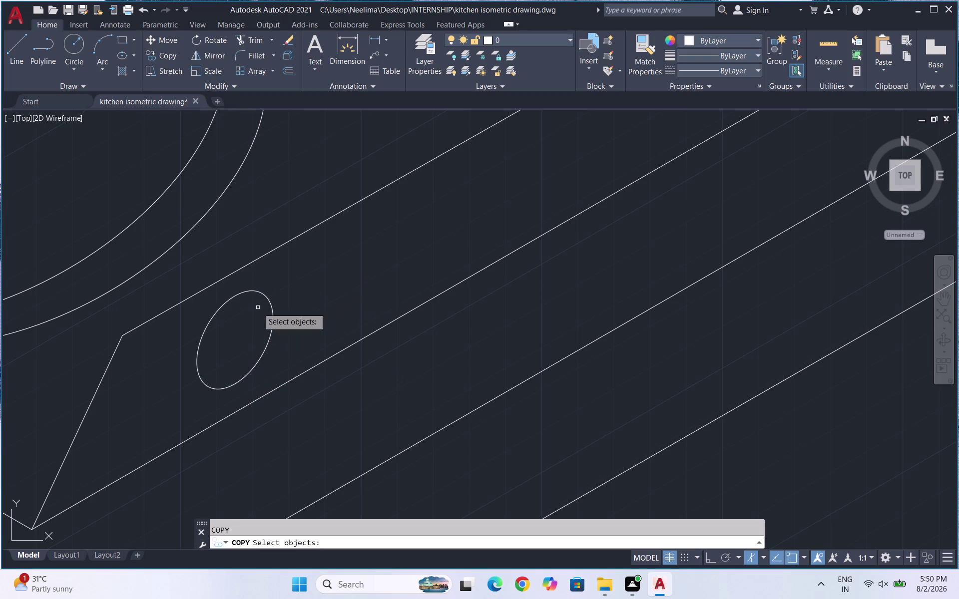
drag(279, 359, 263, 353)
click(241, 351)
key(Return)
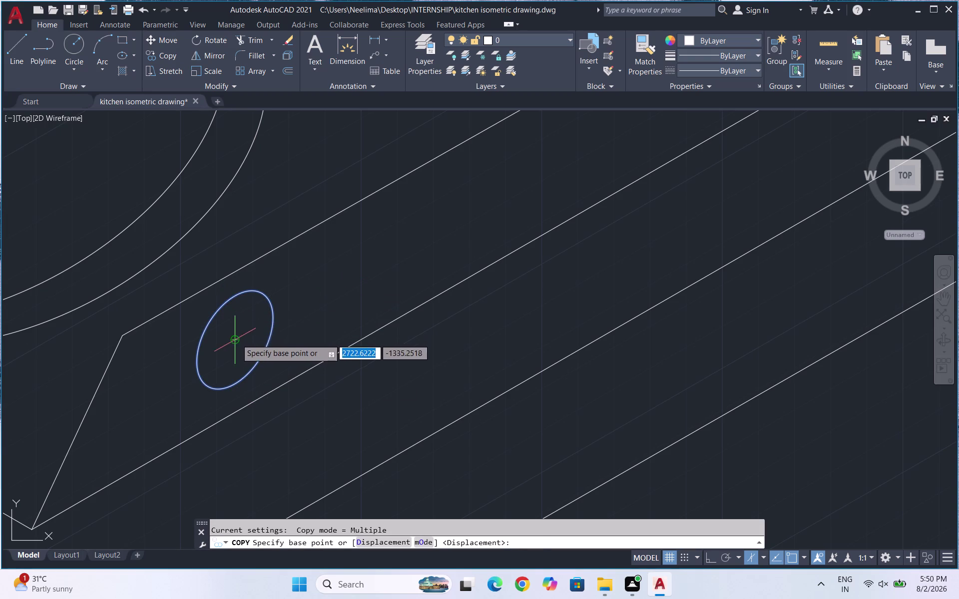
click(236, 339)
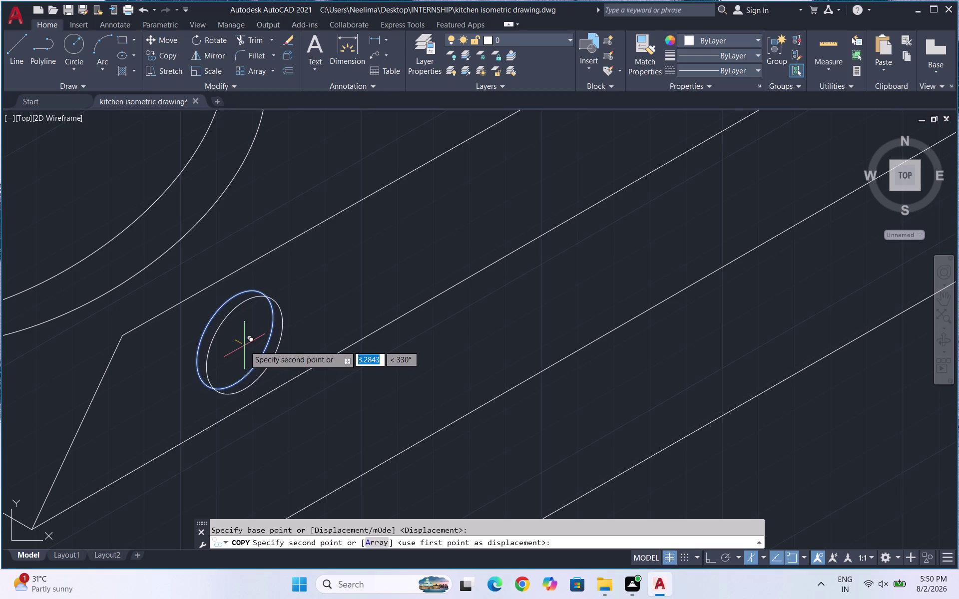
click(244, 346)
key(Escape)
Copy the double-ring knob to three spots along the front edge, then select the overlapping duplicate.
drag(293, 322, 283, 325)
click(204, 357)
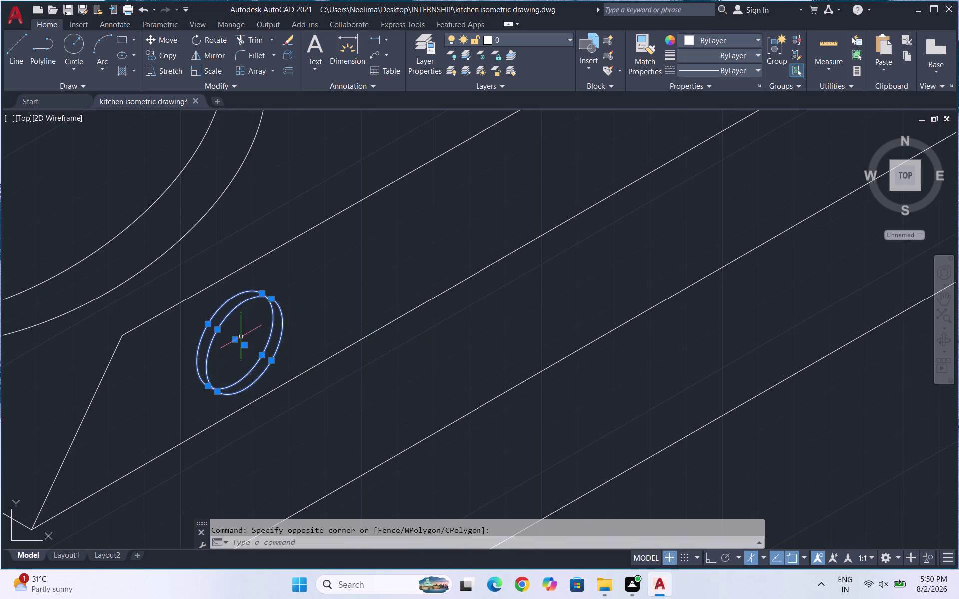
text(co)
key(Return)
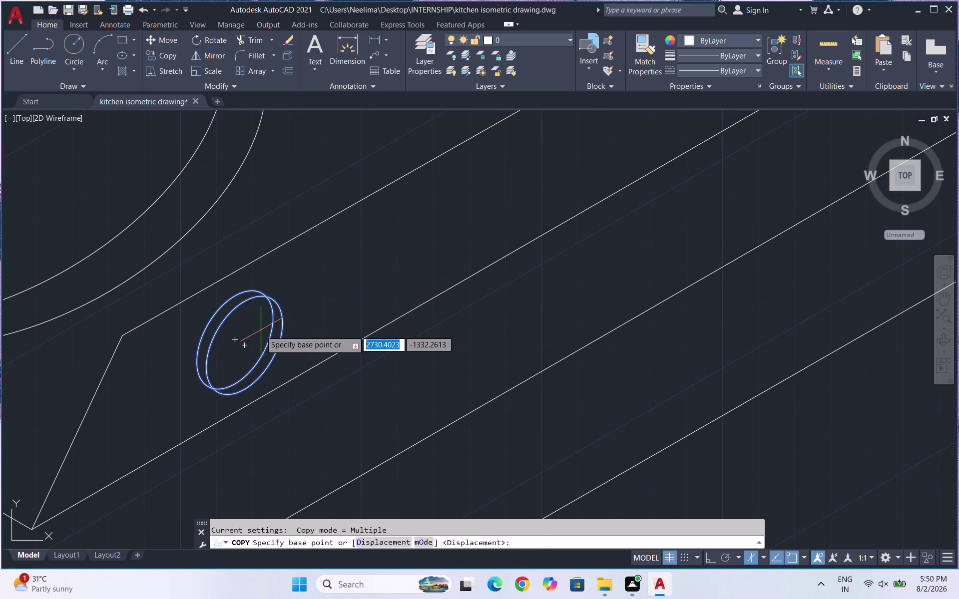
click(240, 343)
scroll(down, 3)
scroll(down, 3)
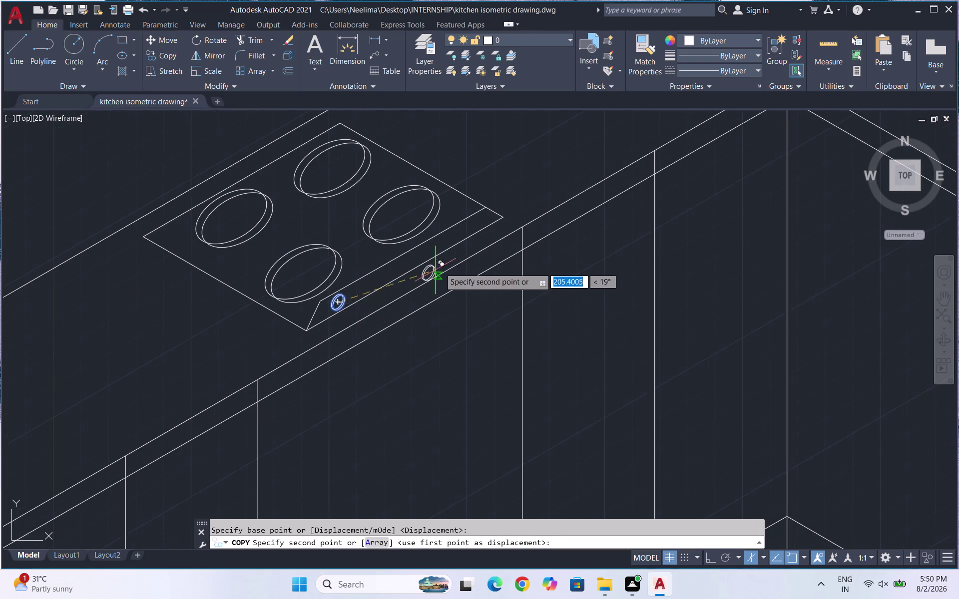
scroll(up, 3)
click(402, 233)
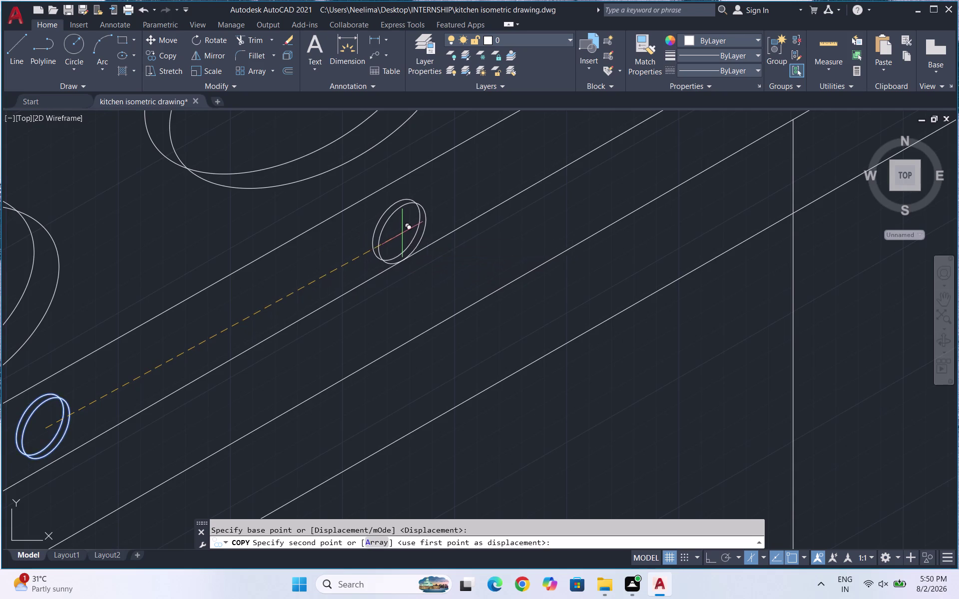
scroll(down, 3)
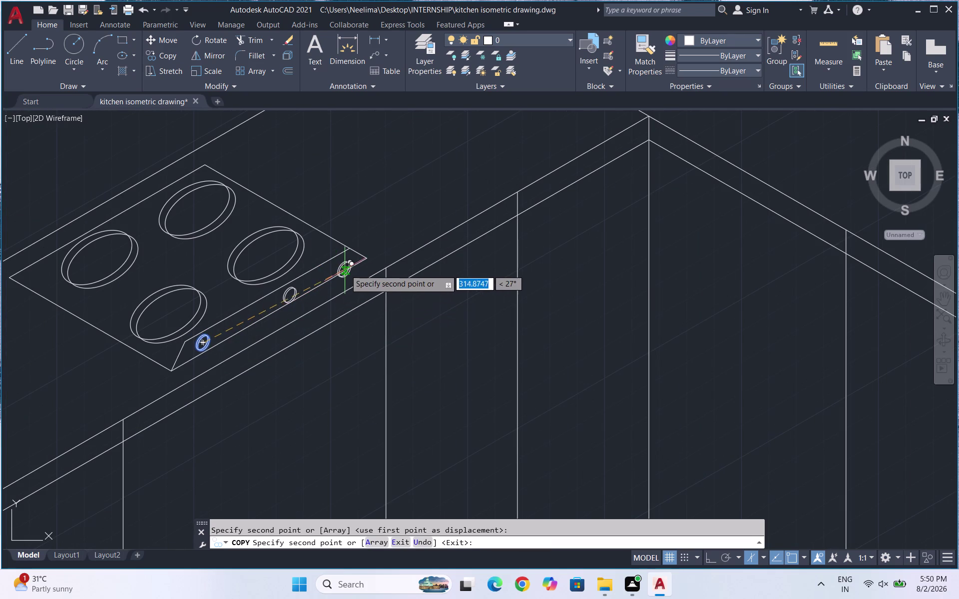
click(342, 266)
scroll(up, 3)
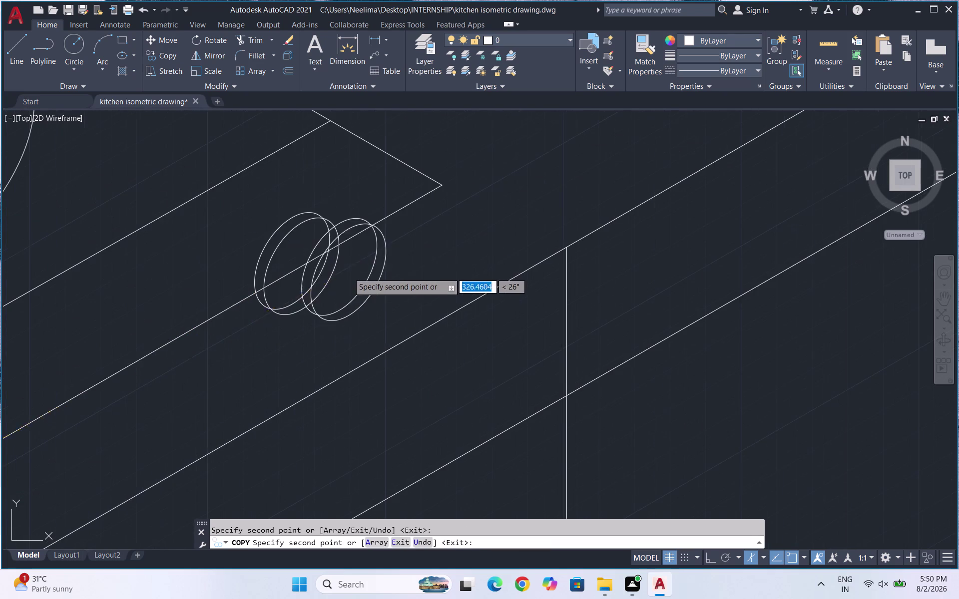
click(273, 221)
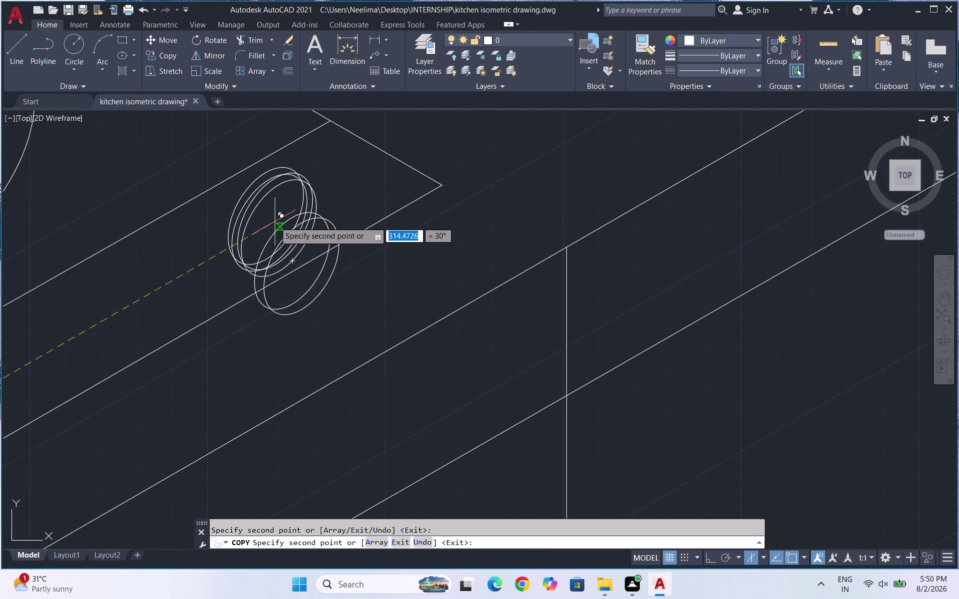
key(Escape)
drag(339, 292, 300, 296)
click(299, 297)
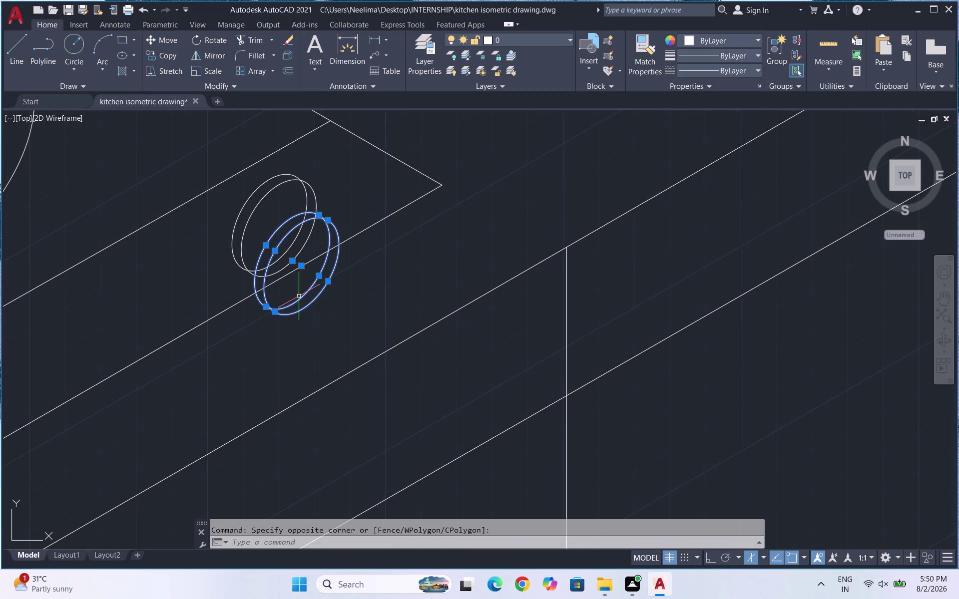
Erase the duplicate knob and zoom out to check the kitchen.
key(Delete)
scroll(down, 3)
scroll(down, 3)
scroll(down, 3)
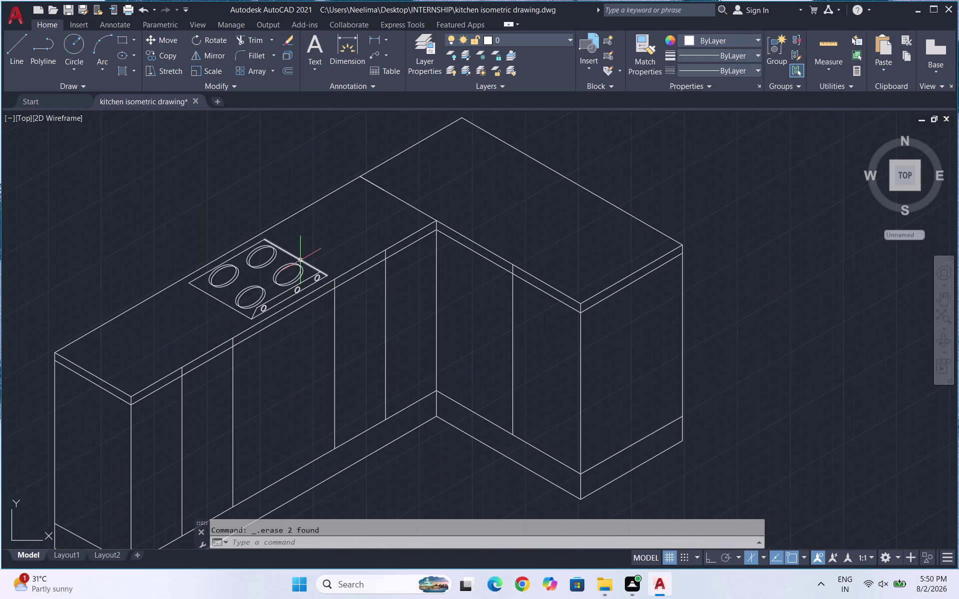
scroll(down, 3)
scroll(up, 3)
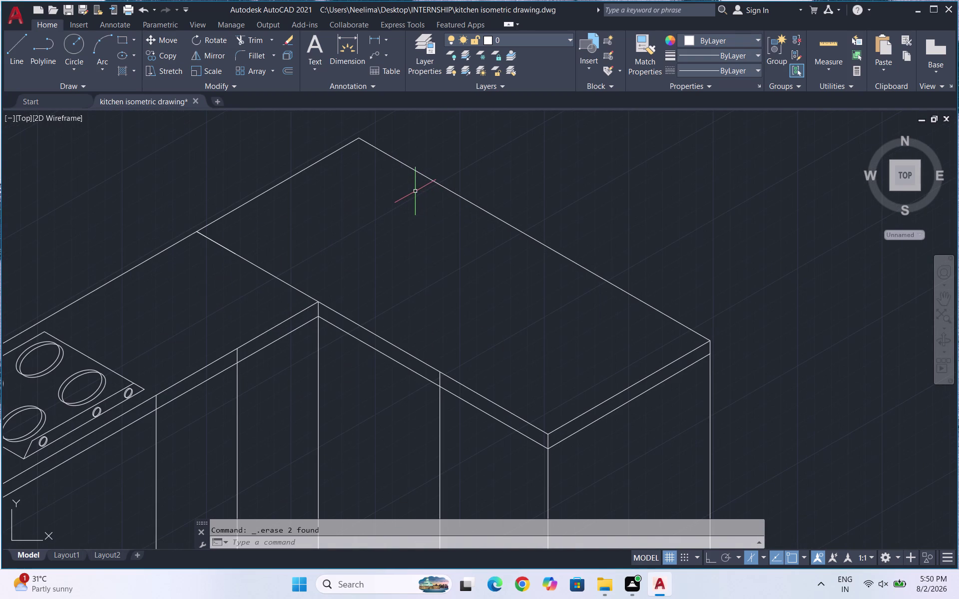
scroll(down, 3)
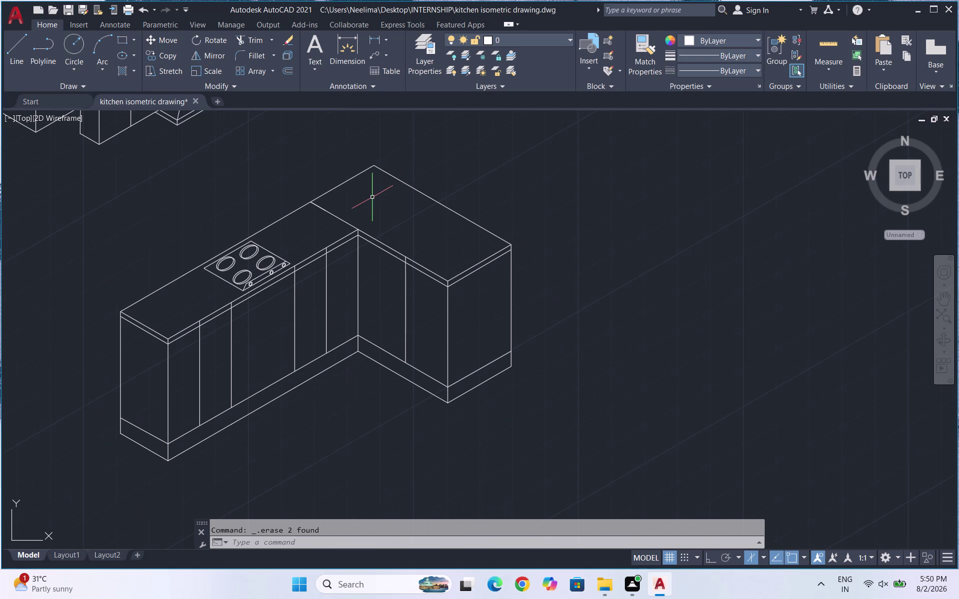
scroll(up, 3)
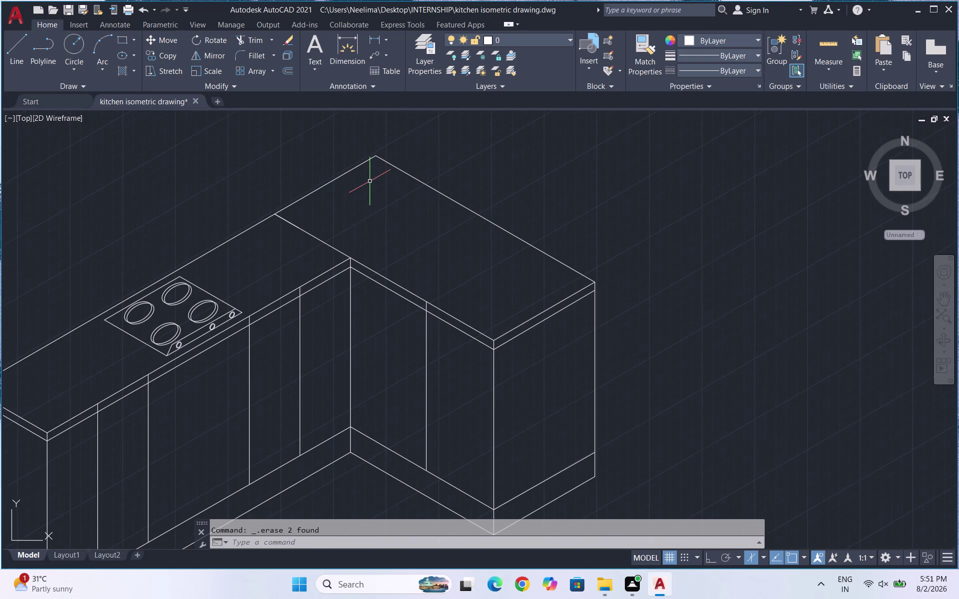
Start a line at the counter's back corner.
key(l)
key(Return)
scroll(up, 3)
click(375, 143)
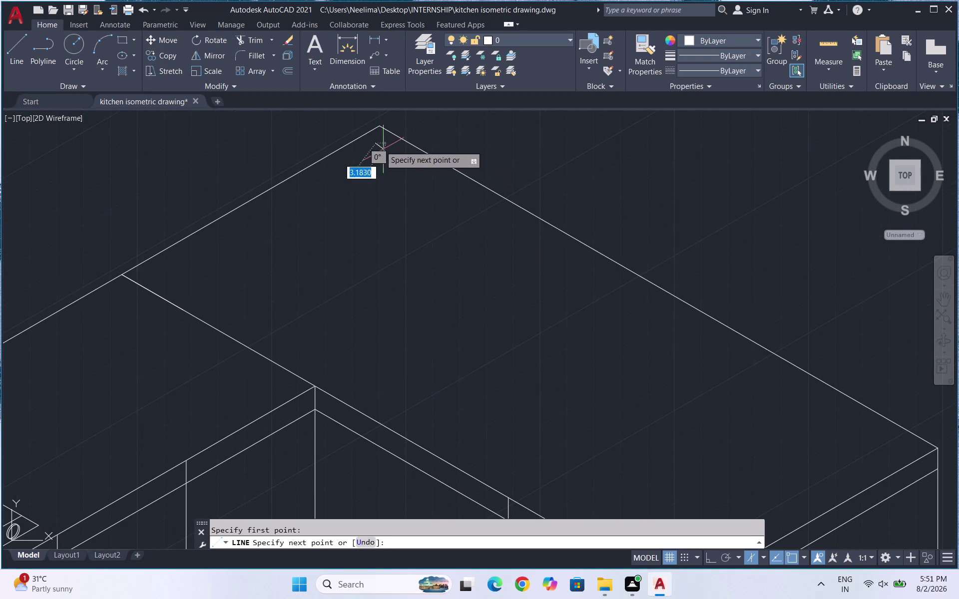